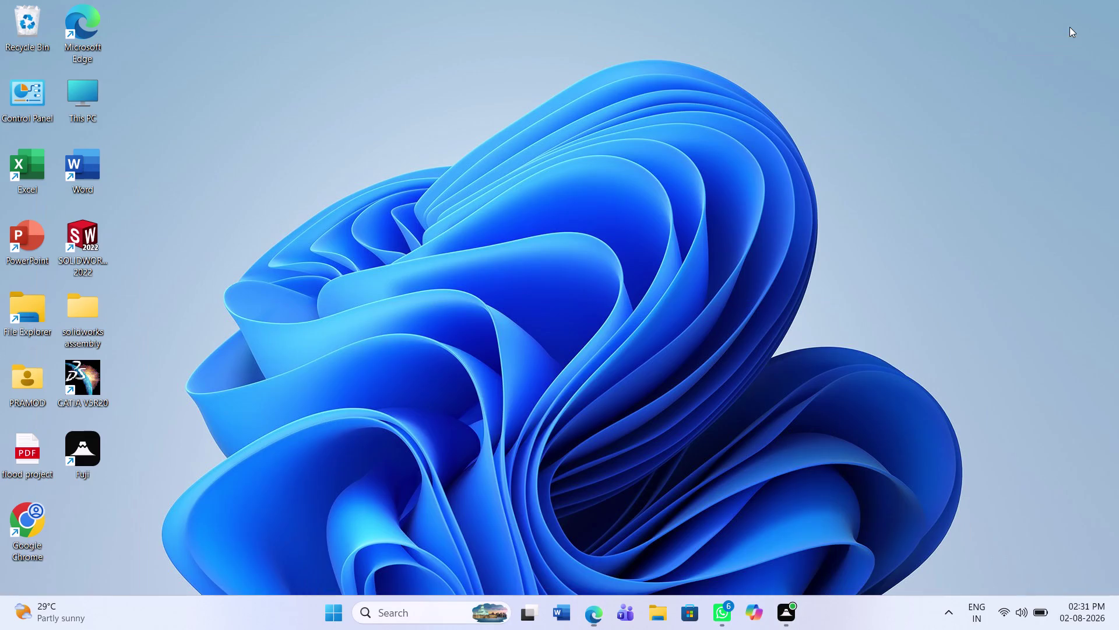
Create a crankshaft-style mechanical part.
Launch SOLIDWORKS 2022, dismiss the Welcome window and start a new document.
right_click(79, 233)
click(127, 248)
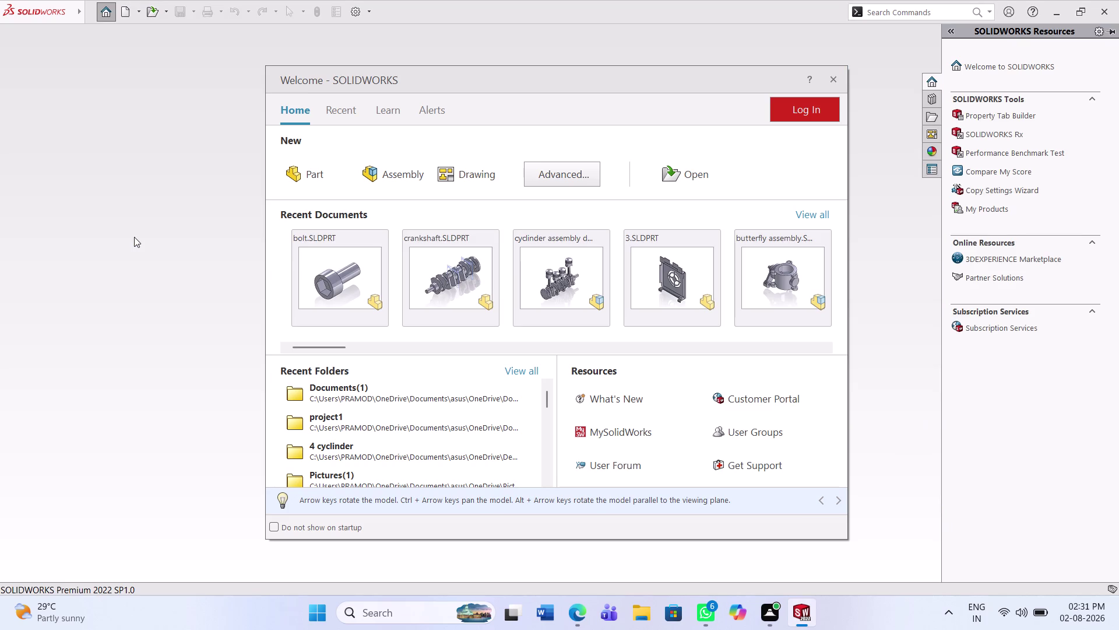
click(837, 75)
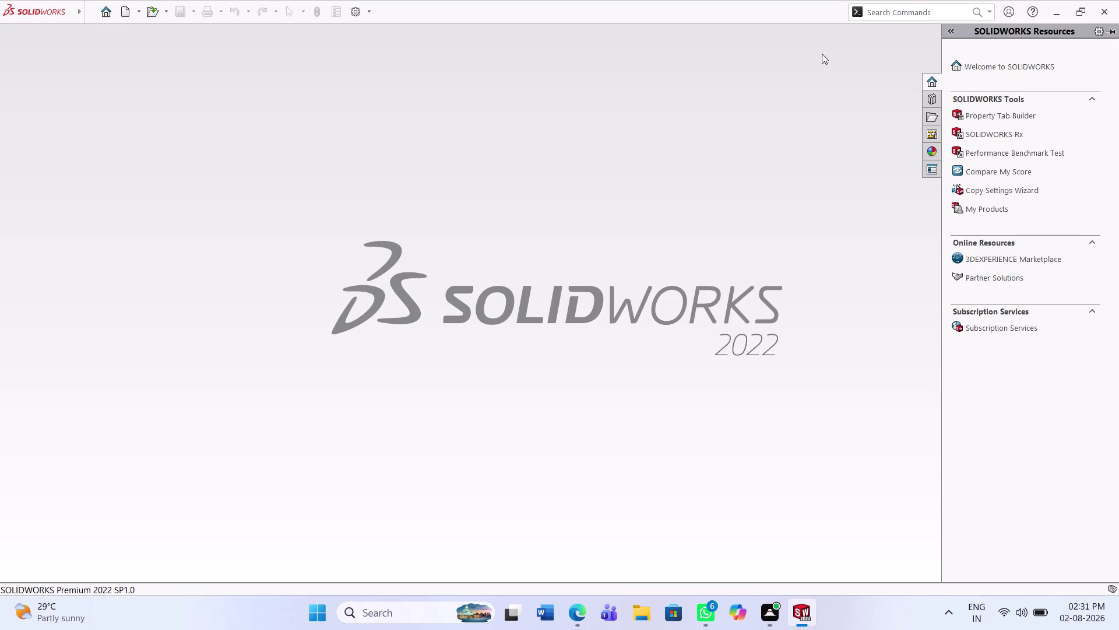
click(120, 7)
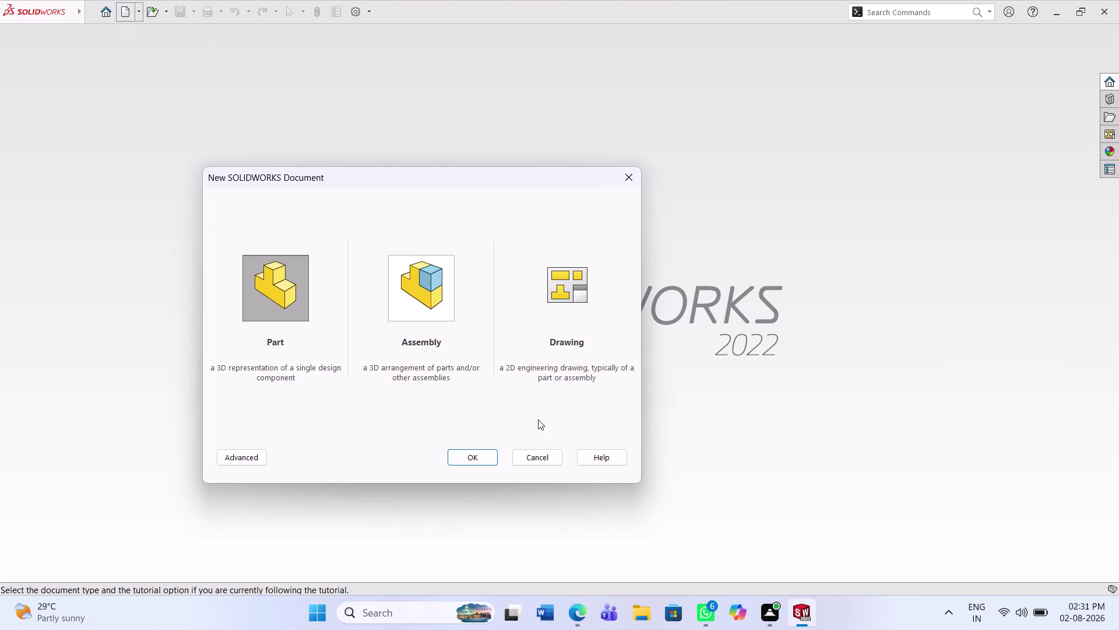
Create a new Part document and select the Front Plane.
click(492, 451)
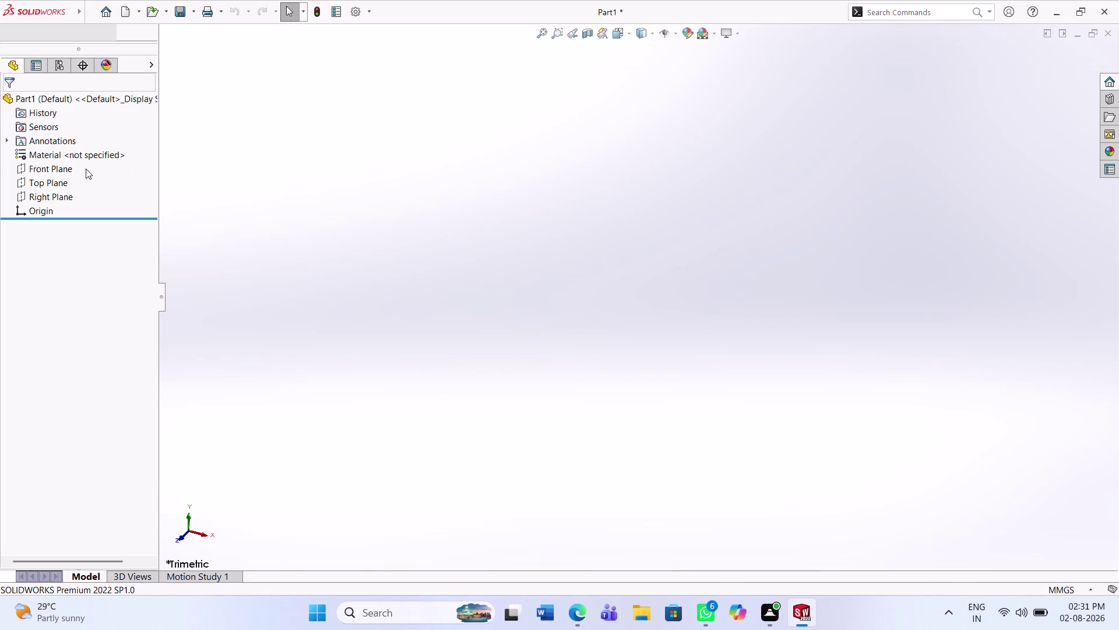
click(62, 170)
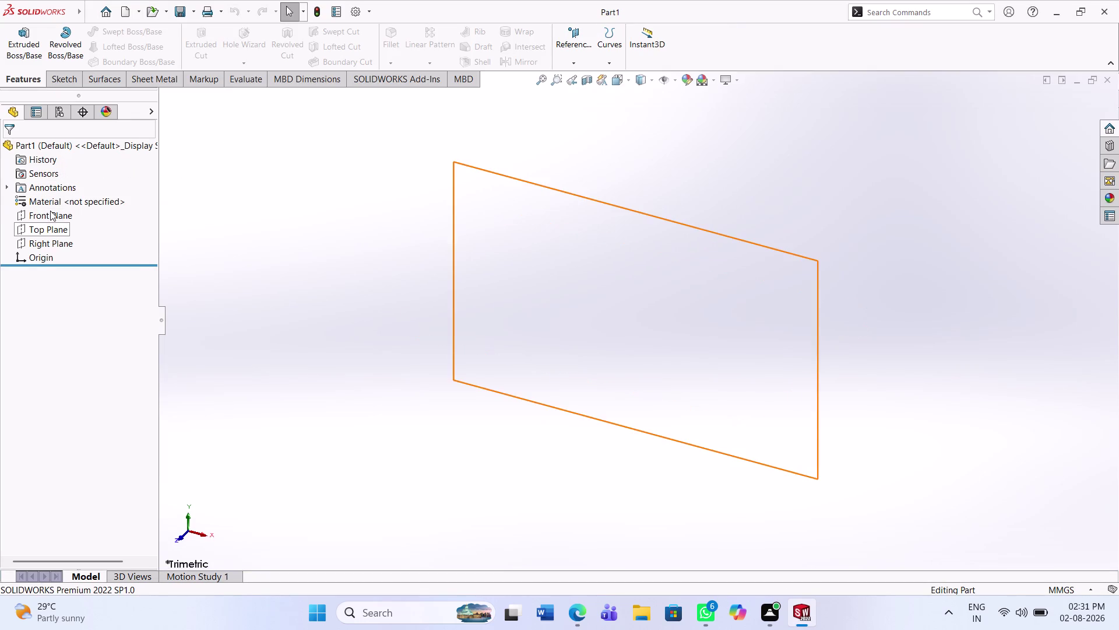
Start a Front Plane sketch and draw a circle centred on the origin.
click(50, 211)
click(63, 190)
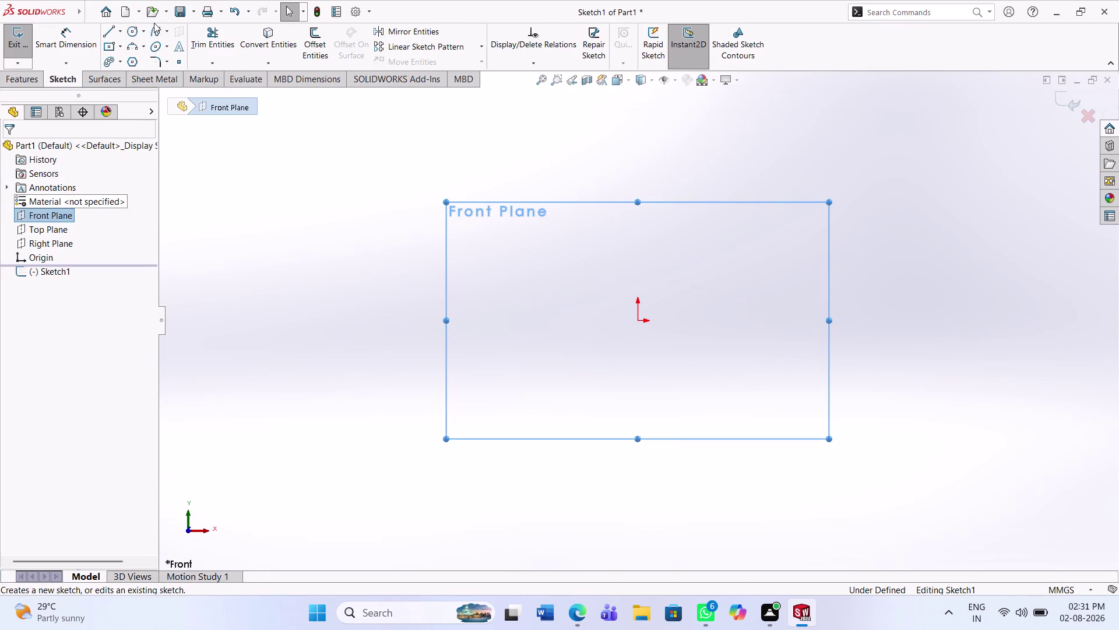
click(125, 32)
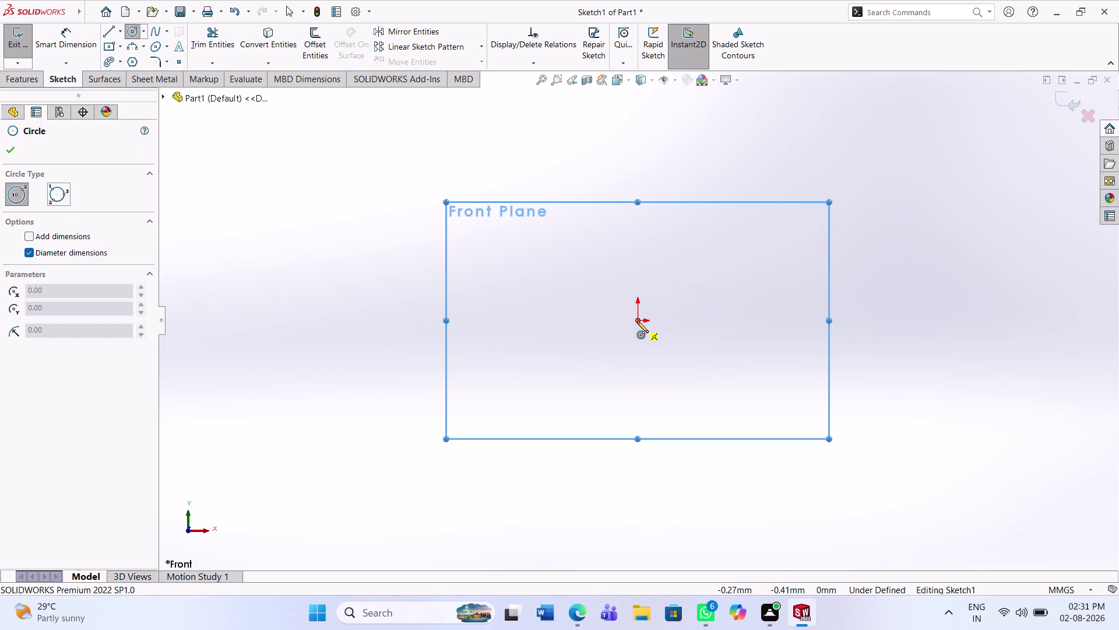
click(638, 321)
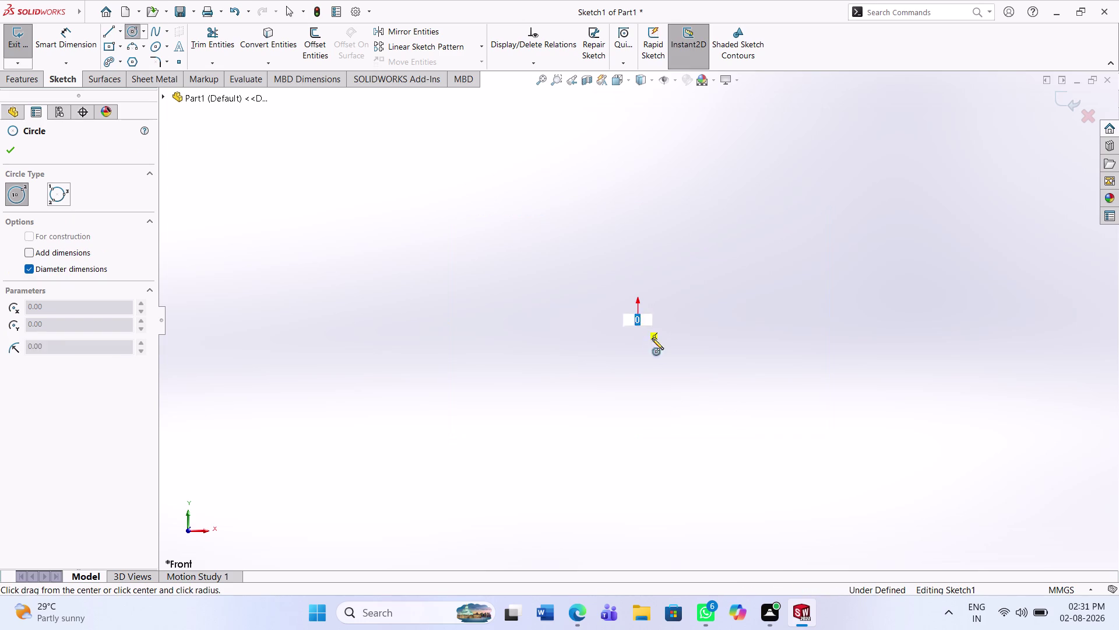
click(690, 390)
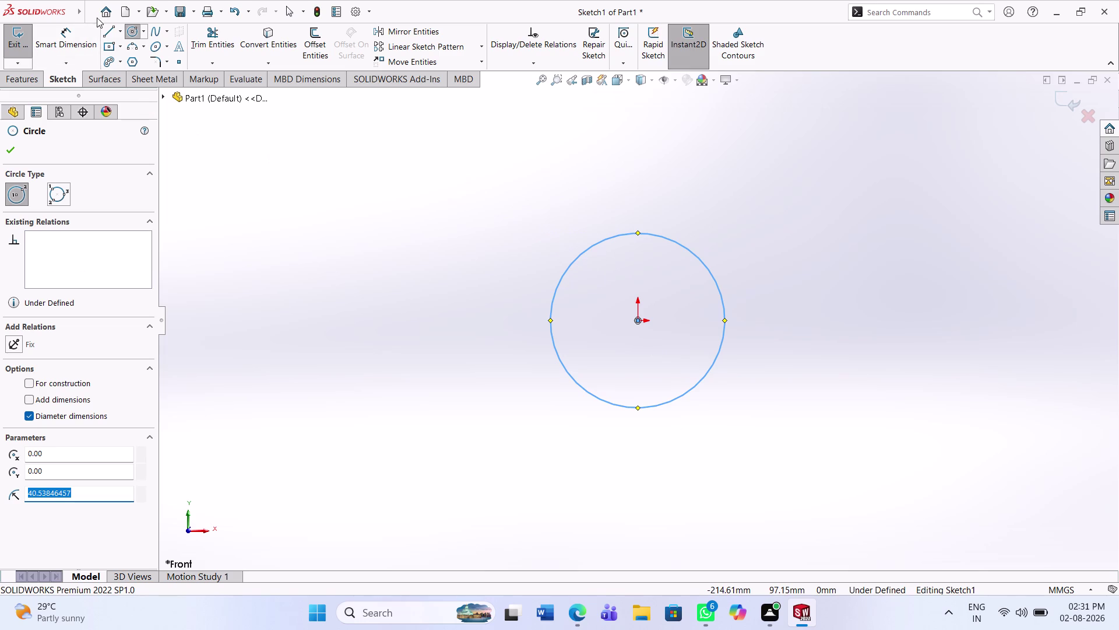
click(79, 37)
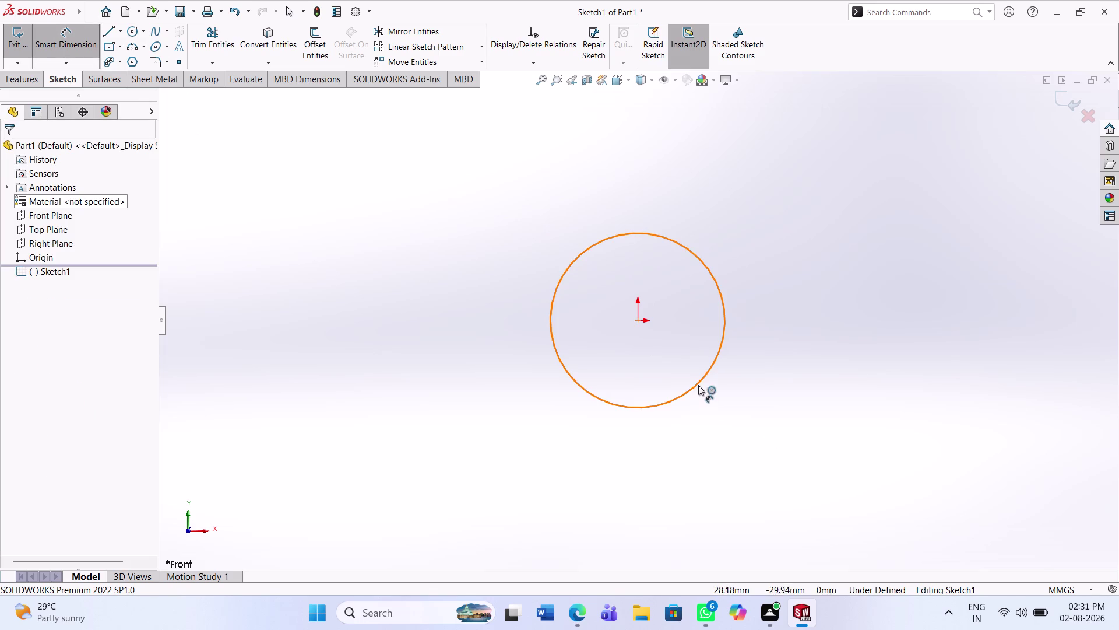
Dimension the circle's diameter to 60 mm.
click(699, 385)
click(762, 433)
text(60)
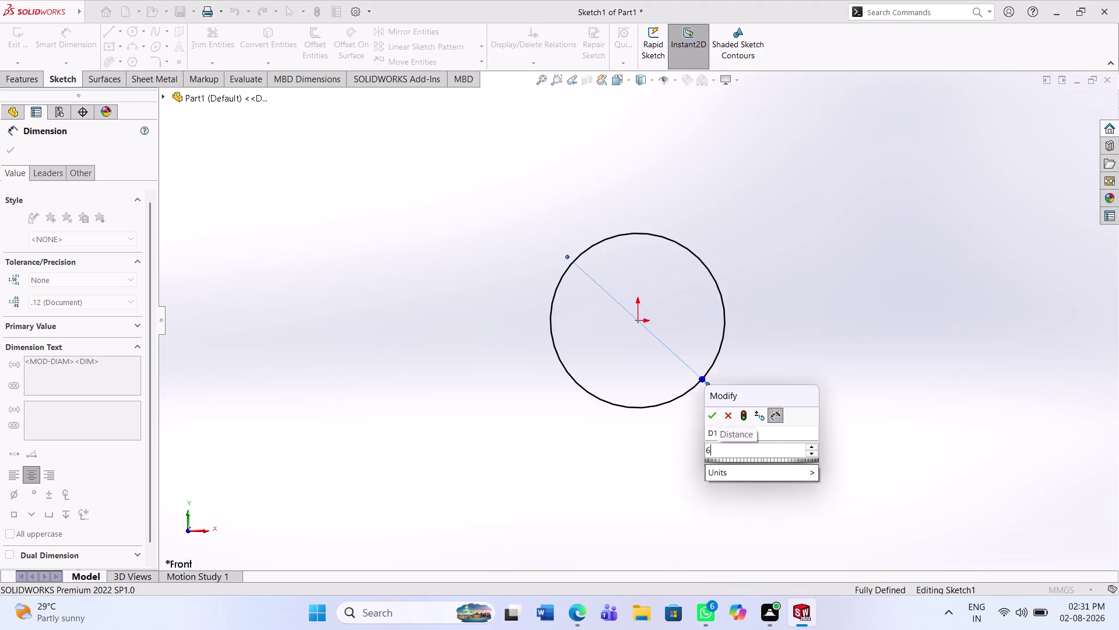
key(Return)
click(516, 399)
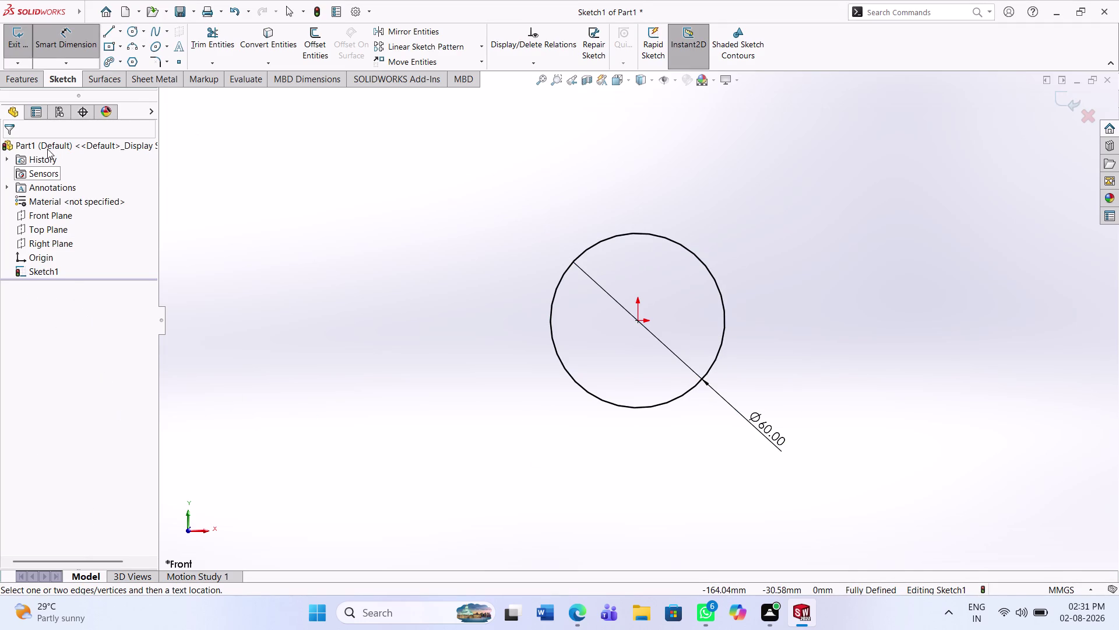
click(25, 87)
Extrude the circle 16 mm into Boss-Extrude1 and orbit to inspect the disc.
click(16, 30)
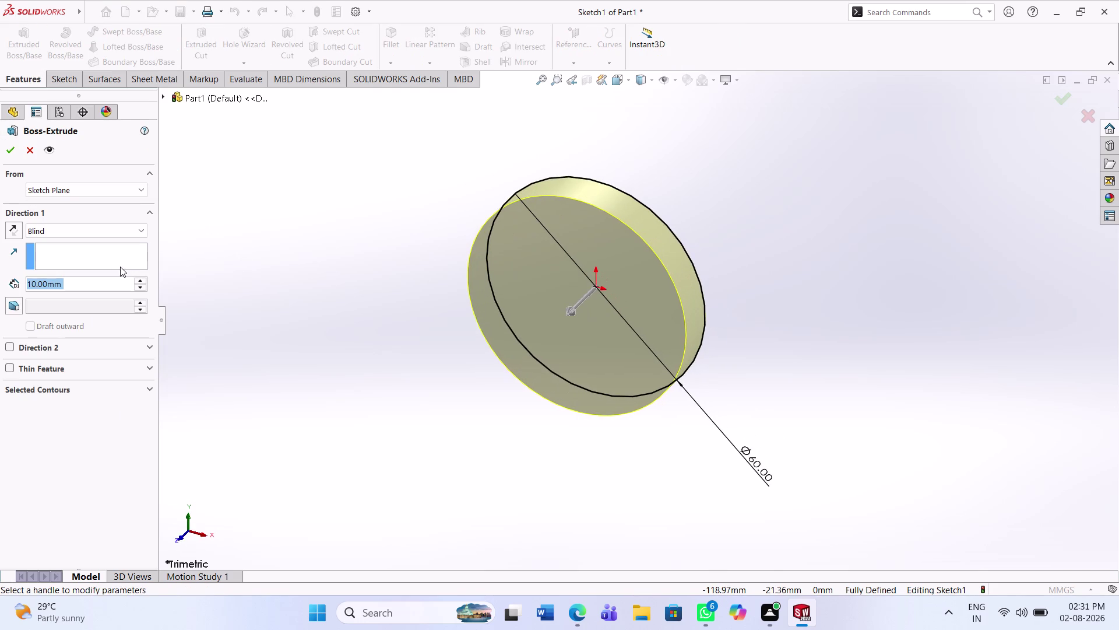
text(16)
key(Return)
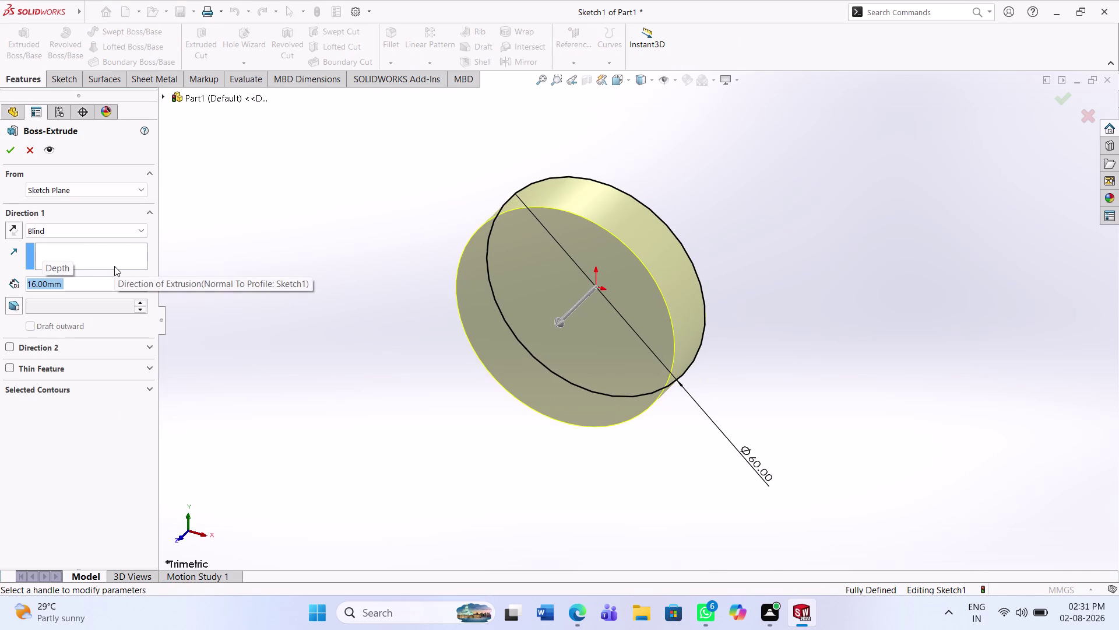
click(16, 153)
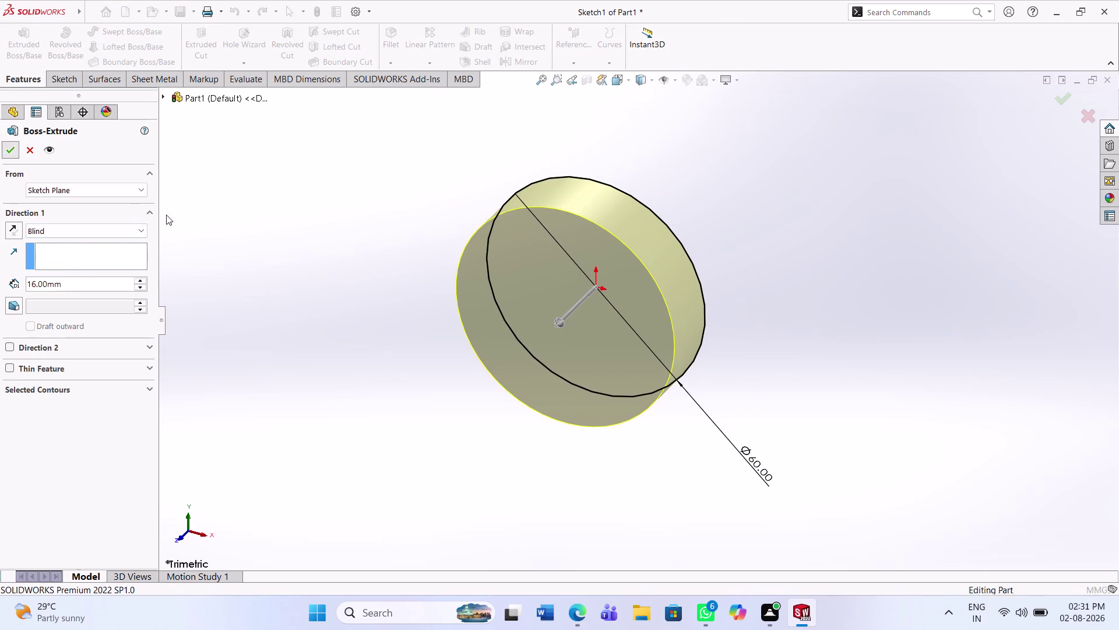
middle_drag(483, 368, 515, 279)
scroll(up, 3)
middle_drag(558, 399, 559, 395)
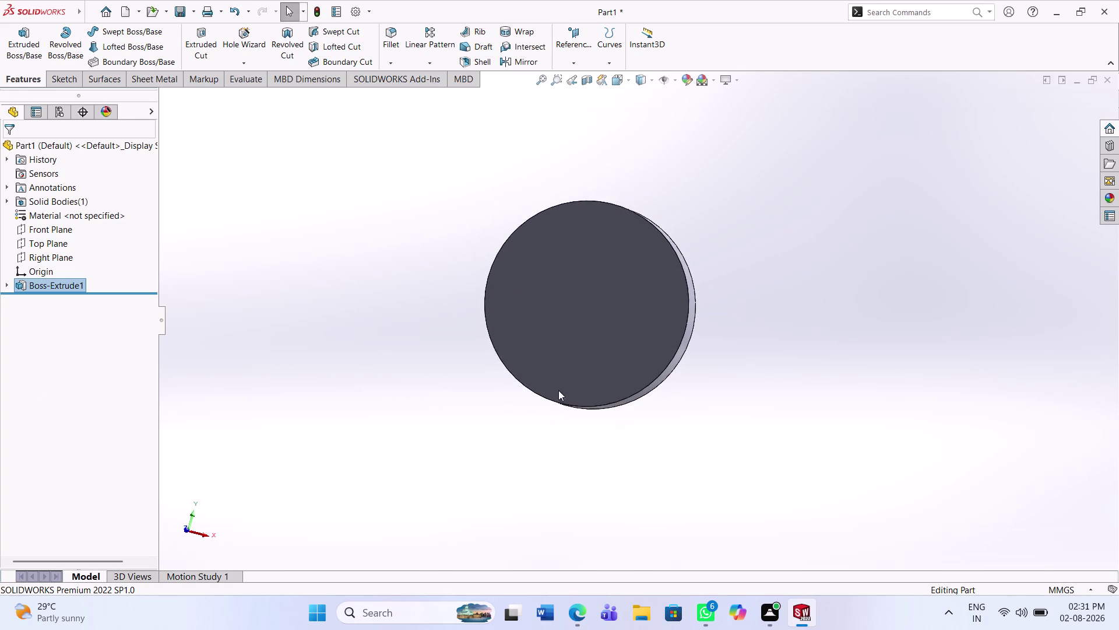
middle_drag(559, 395, 545, 283)
middle_drag(560, 361, 560, 342)
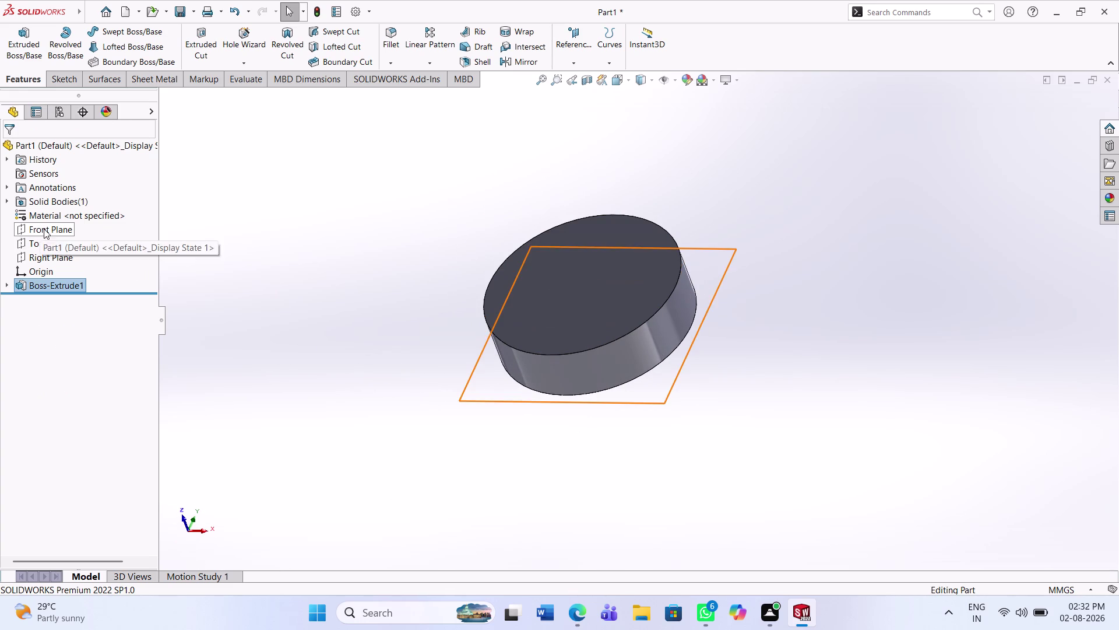
click(24, 240)
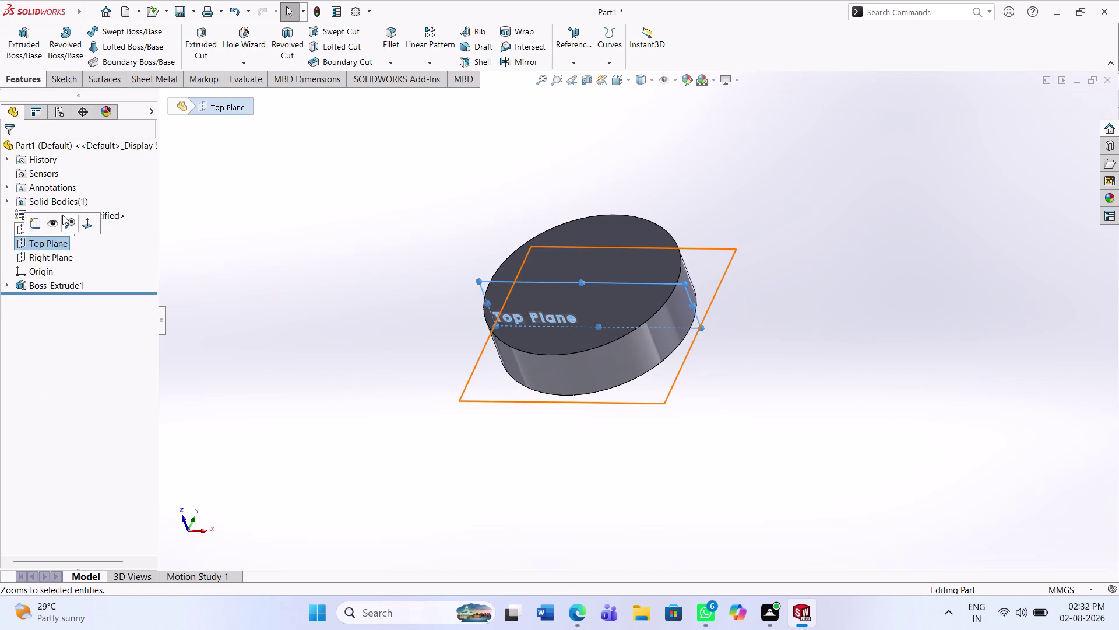
Start a Top Plane sketch and draw a vertical centerline from the origin.
click(35, 220)
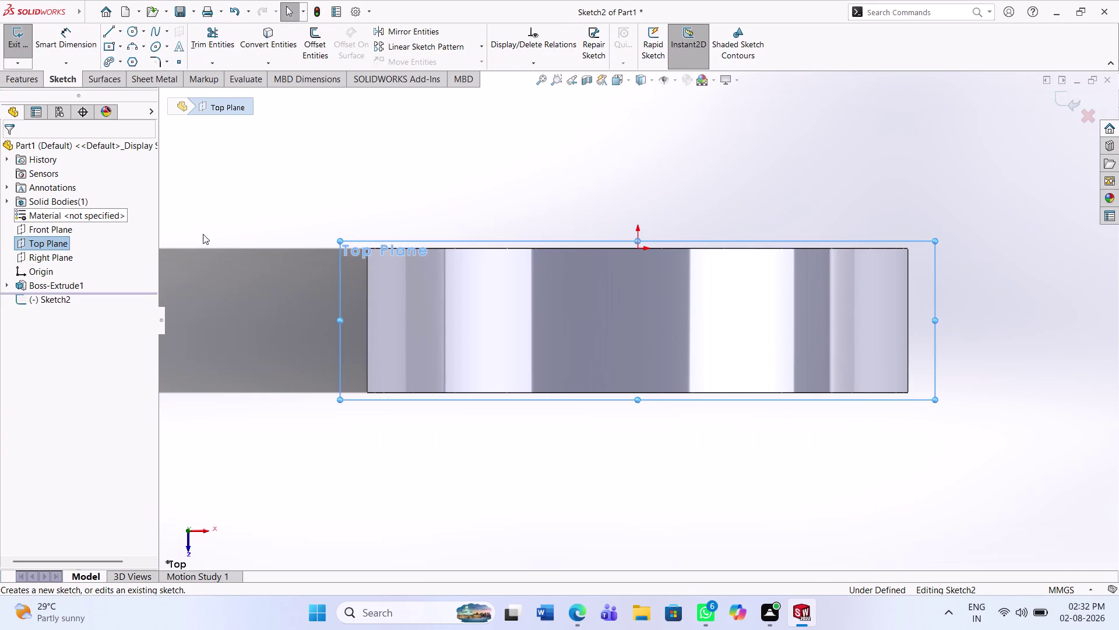
click(123, 32)
click(133, 62)
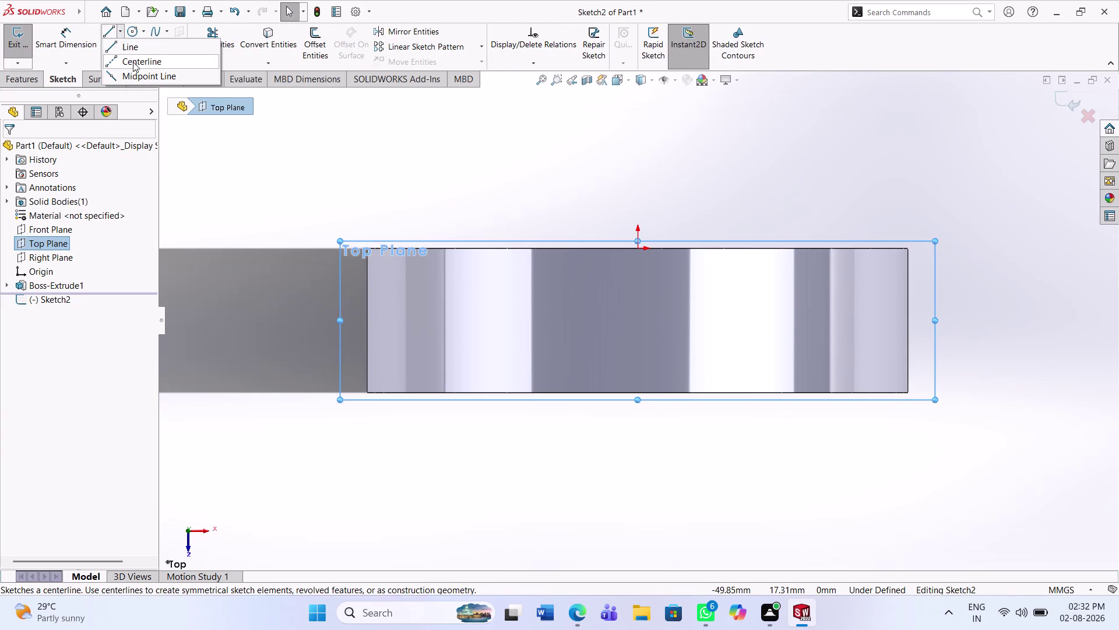
scroll(up, 3)
scroll(up, 3)
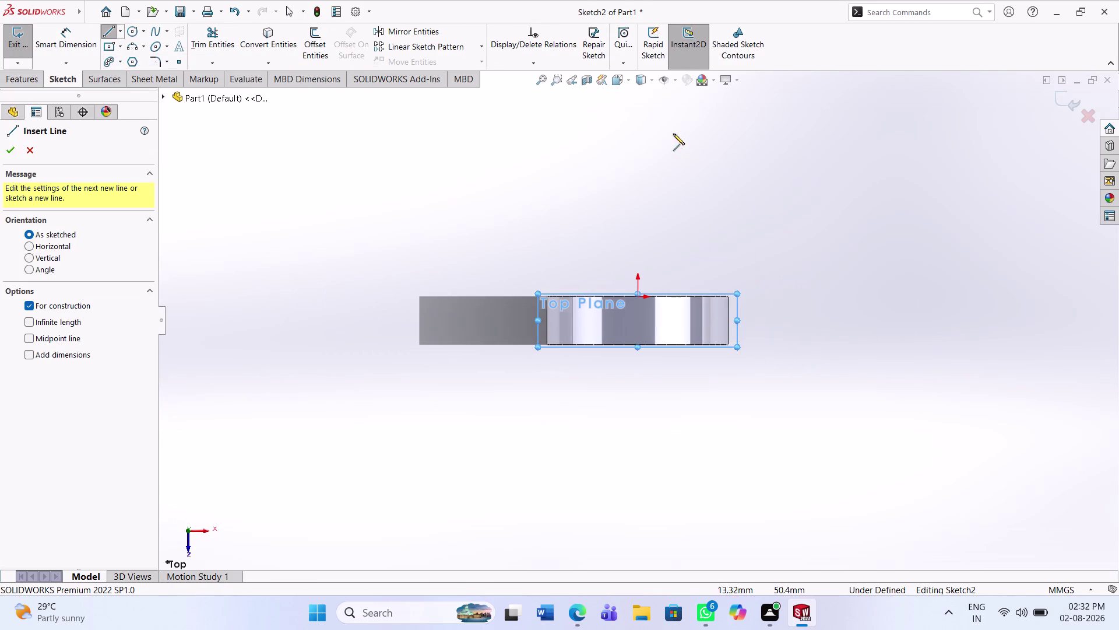
click(640, 104)
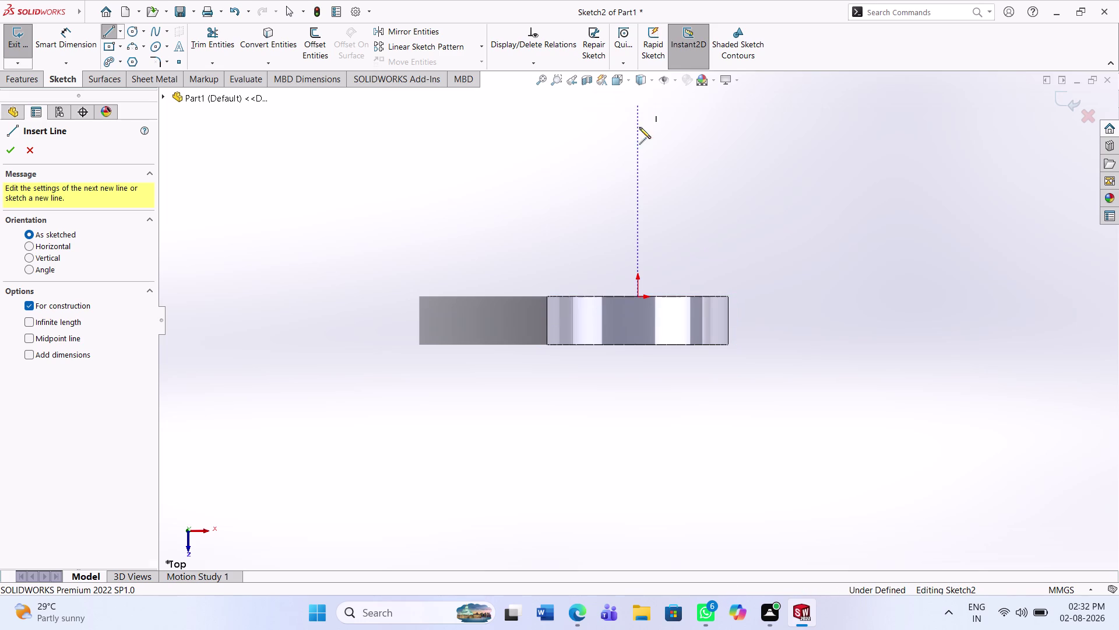
click(639, 297)
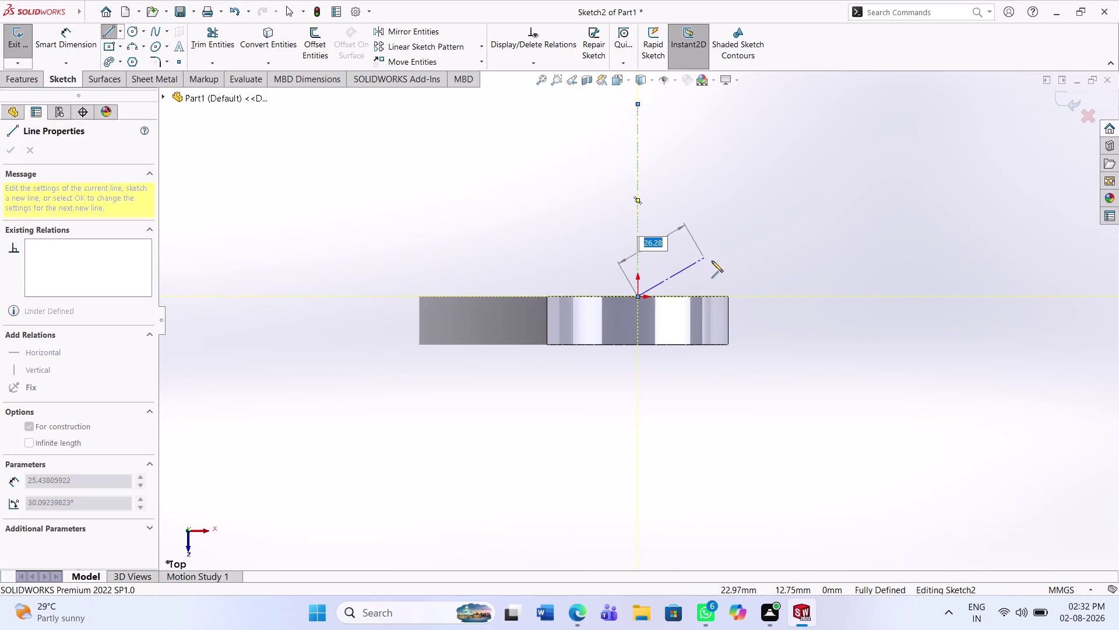
key(Escape)
key(Escape)
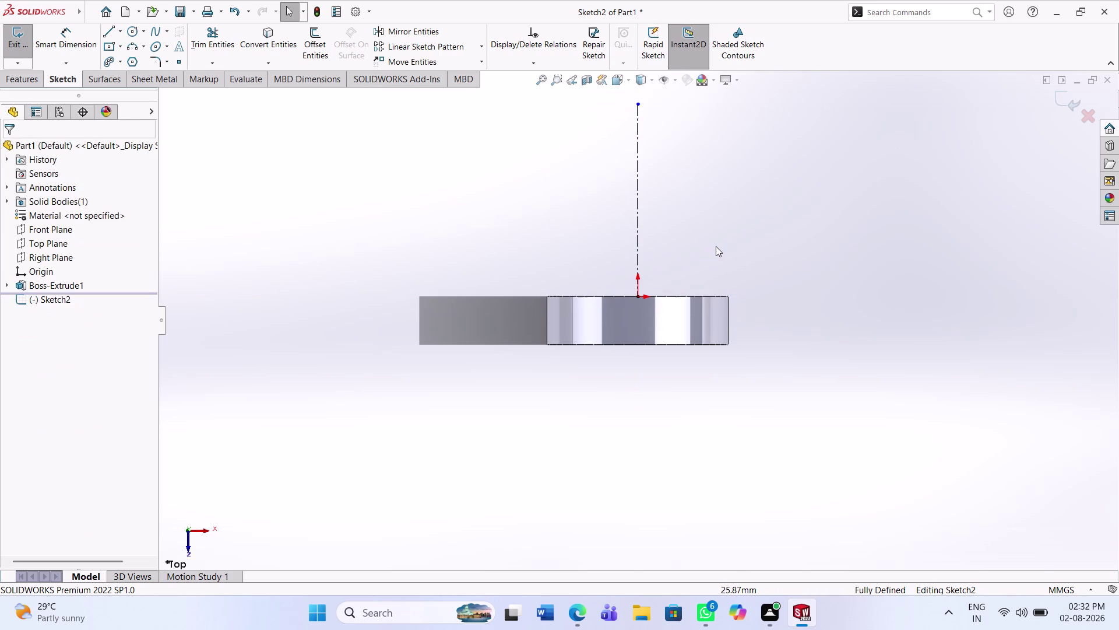
scroll(down, 3)
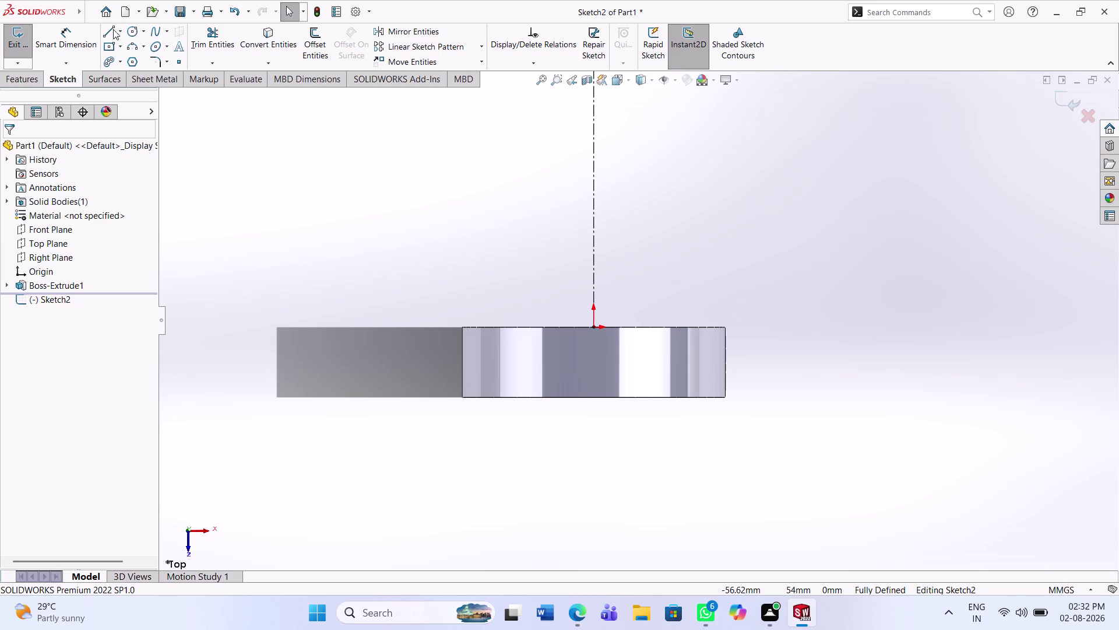
Draw a three-sided rectangular profile from the centerline down to the disc.
click(106, 29)
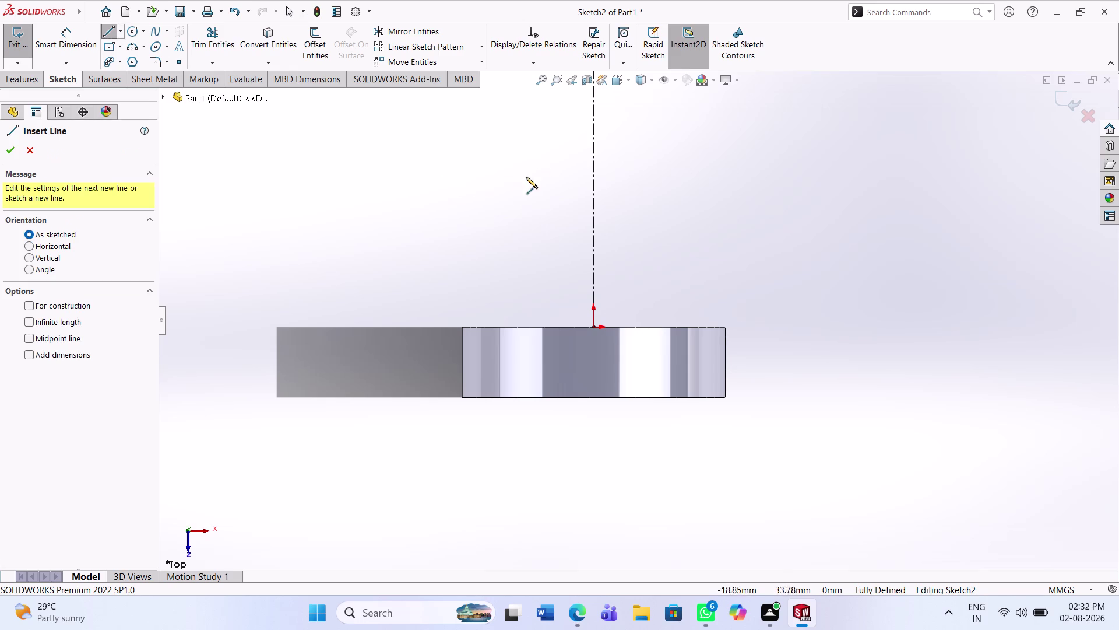
click(594, 231)
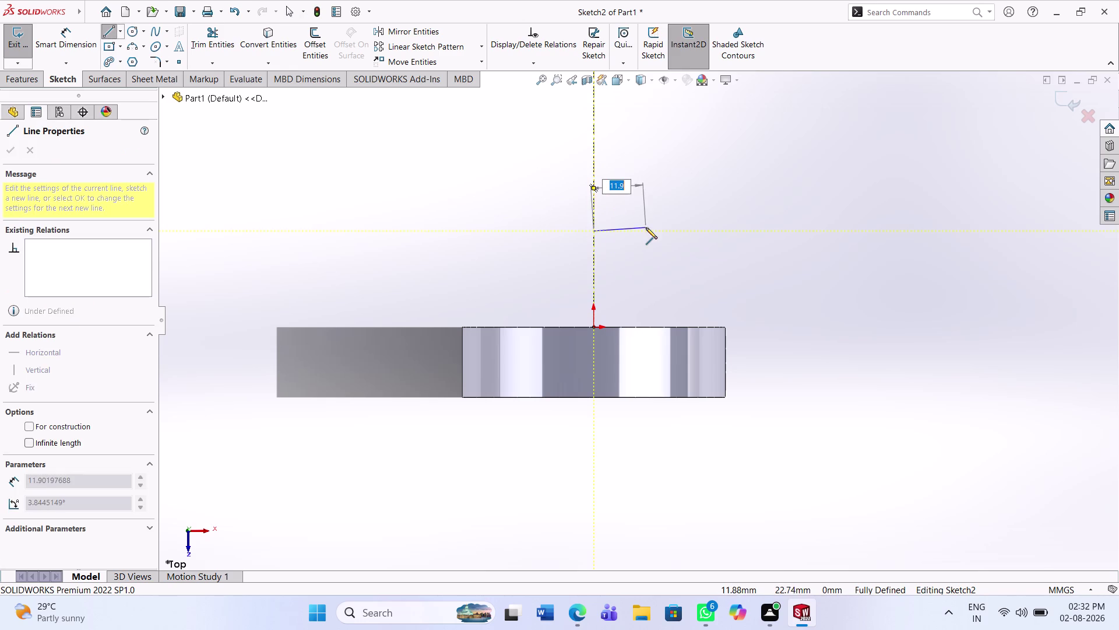
click(644, 234)
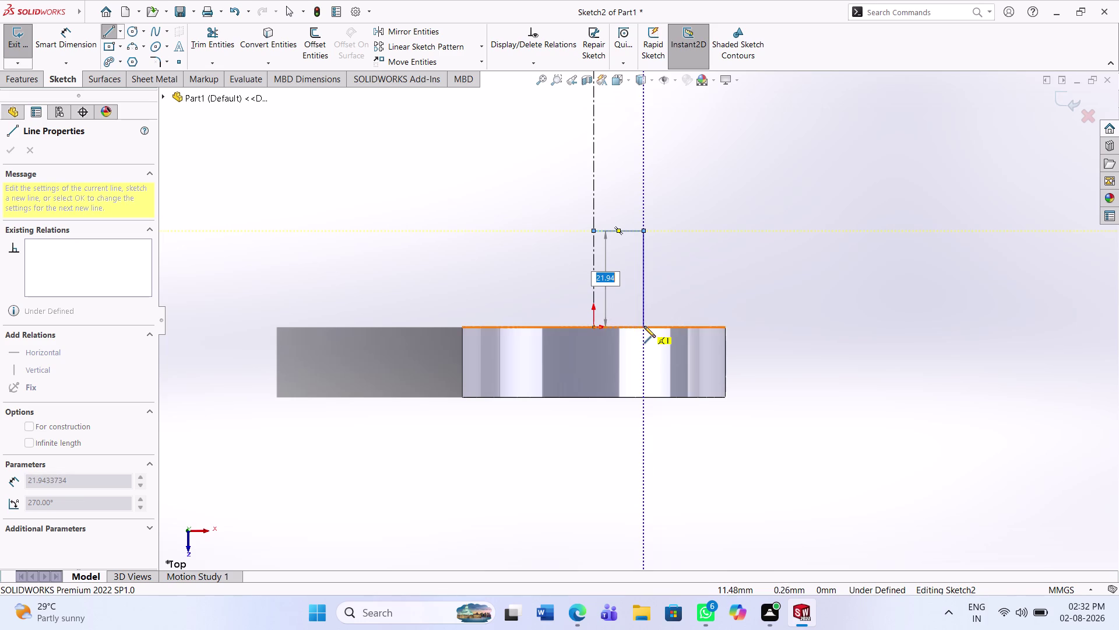
click(645, 325)
click(597, 328)
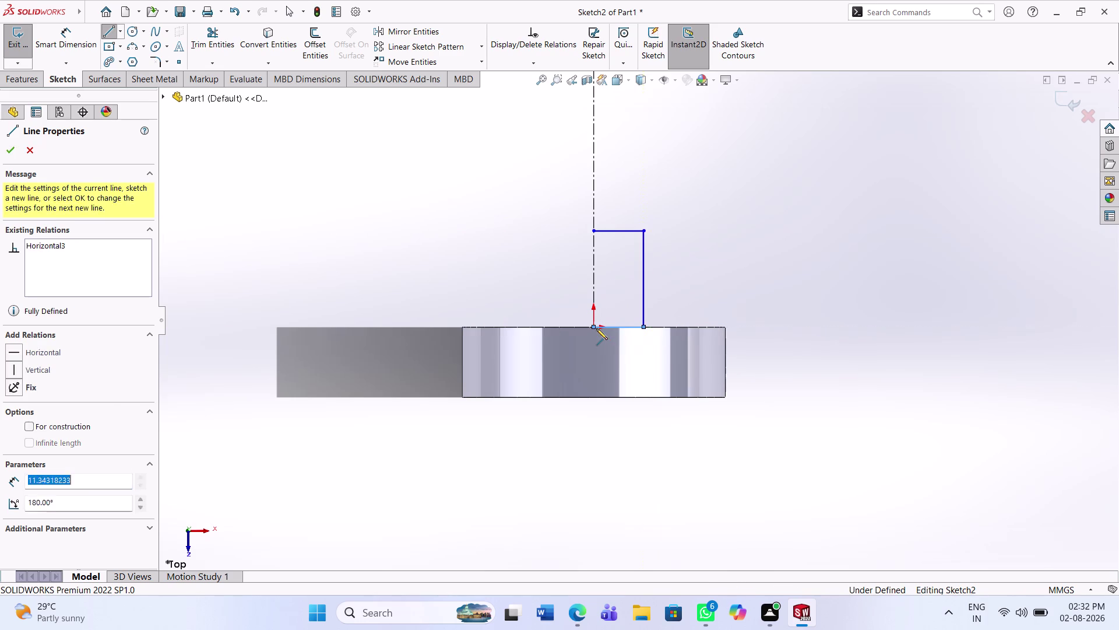
key(Escape)
key(Escape)
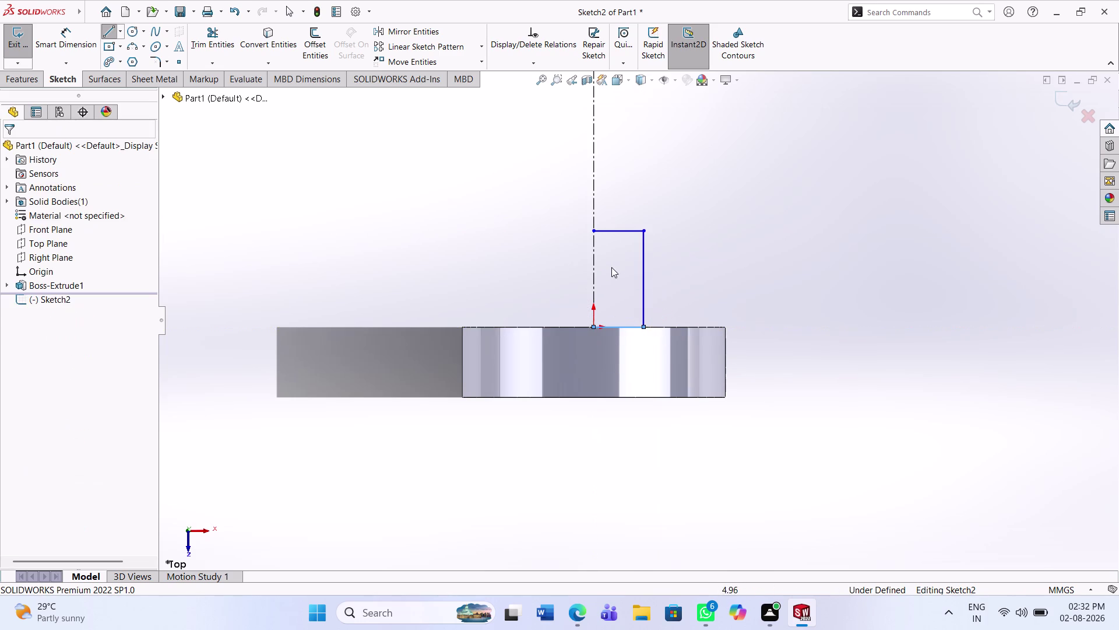
click(60, 40)
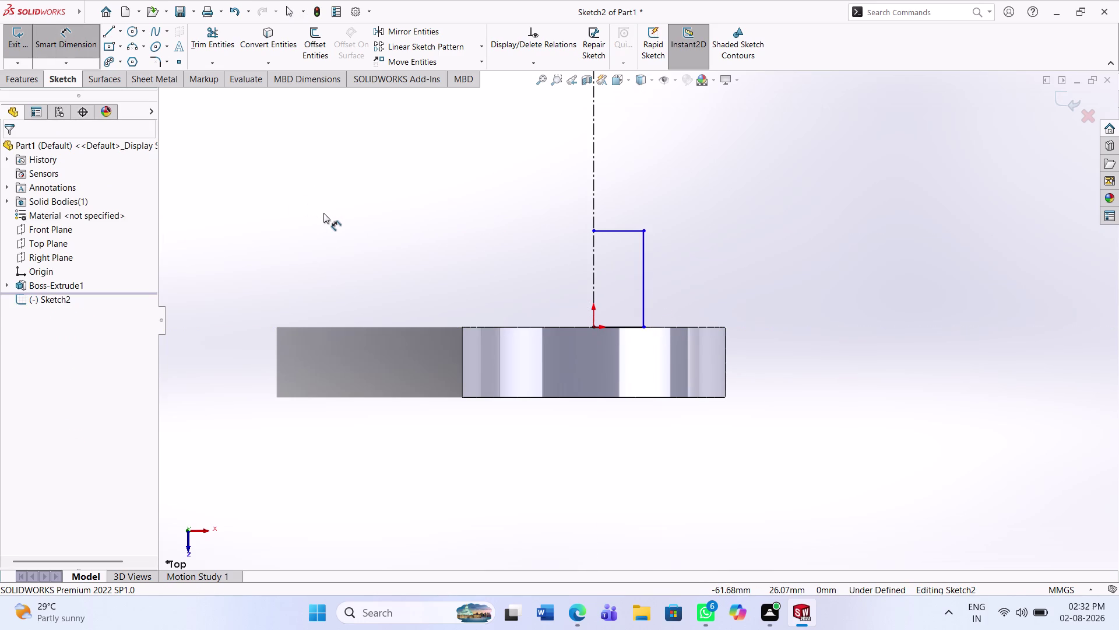
Dimension the profile's vertical edge to 62 mm.
click(647, 259)
click(693, 264)
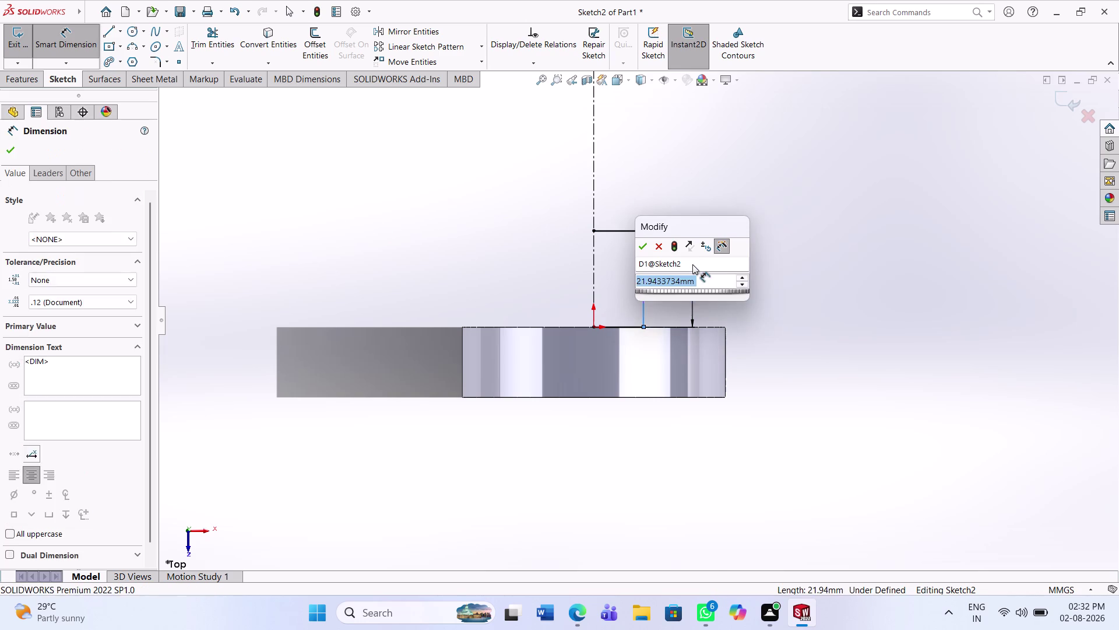
text(62)
key(Return)
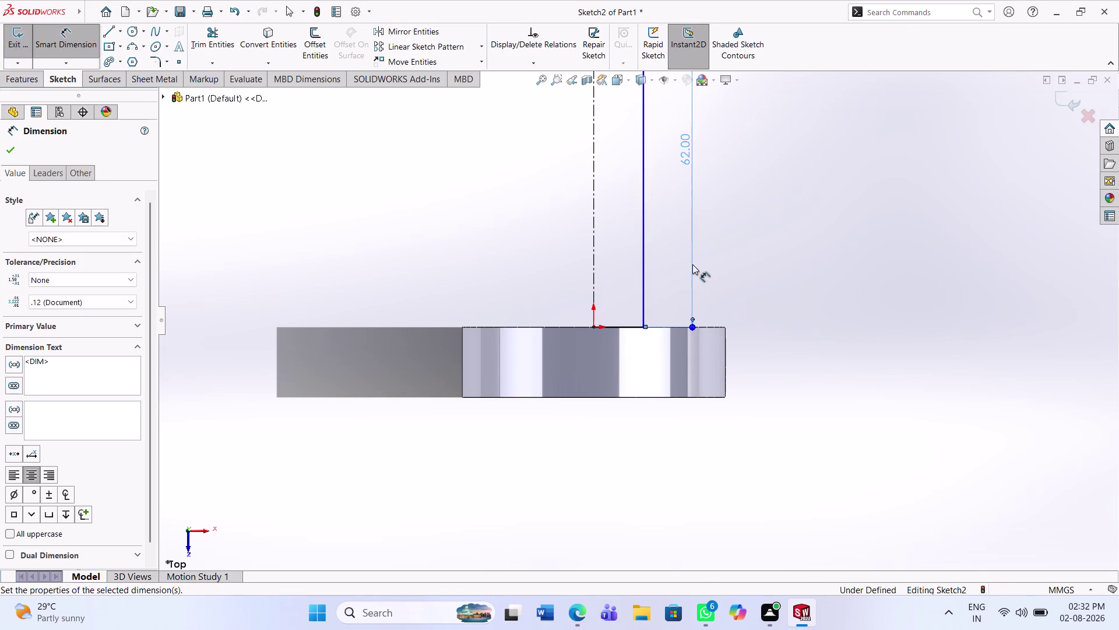
scroll(up, 3)
scroll(up, 3)
scroll(down, 3)
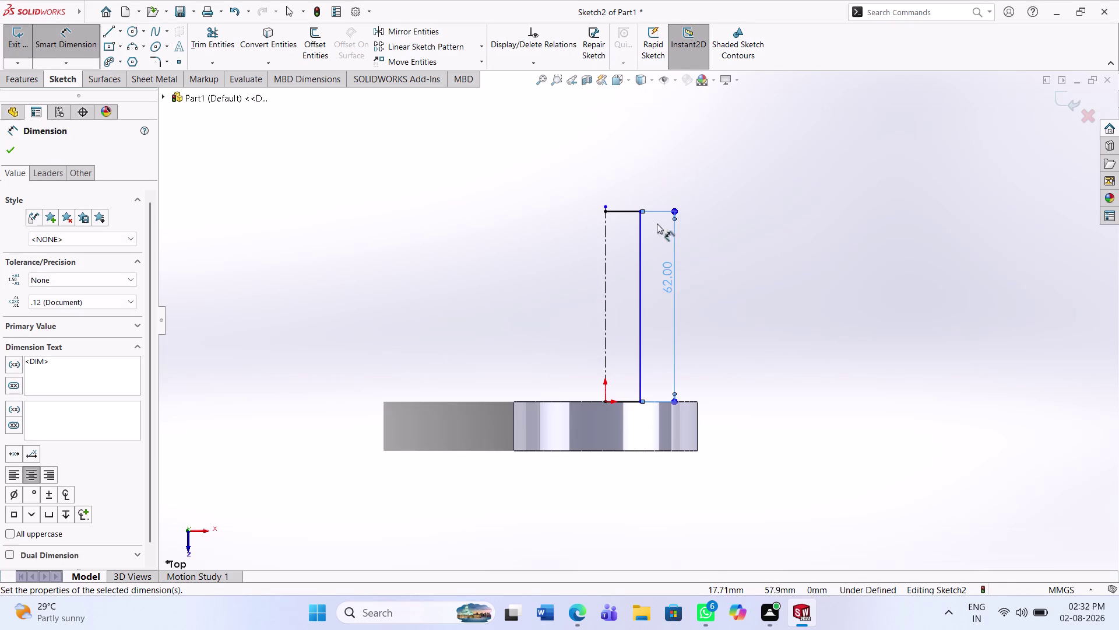
Dimension the profile width from the centerline to 22.5 mm.
click(625, 213)
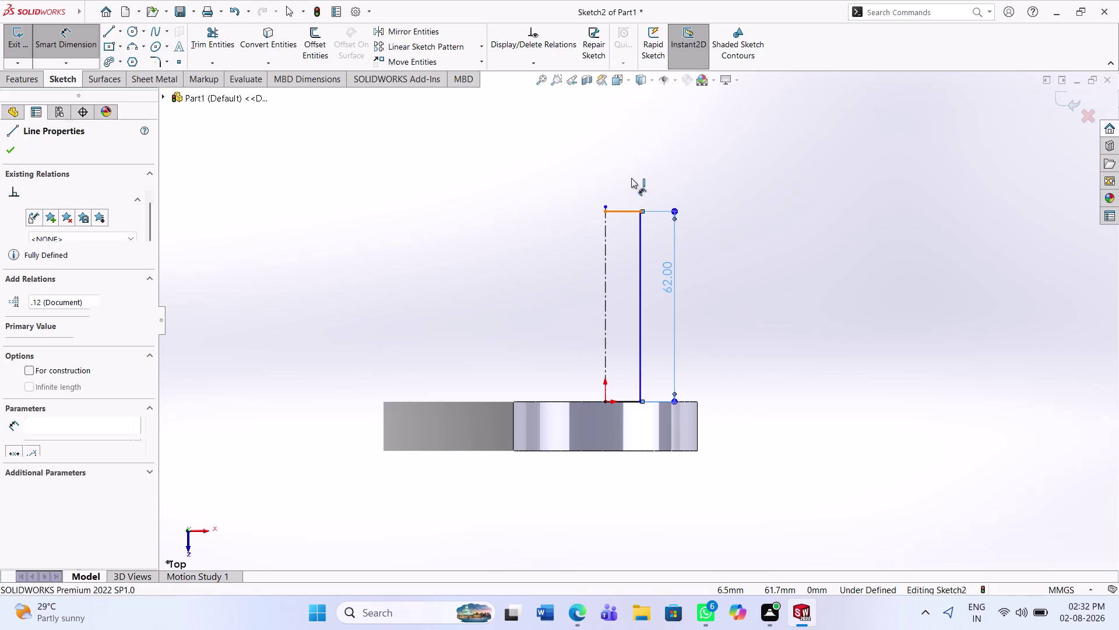
click(636, 159)
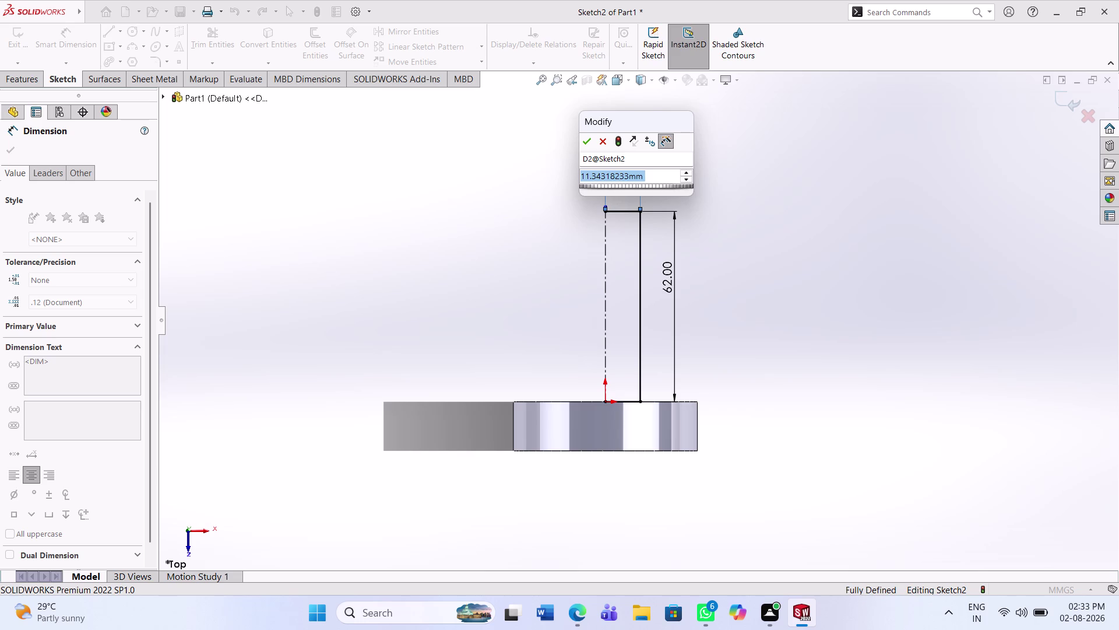
text(22.5)
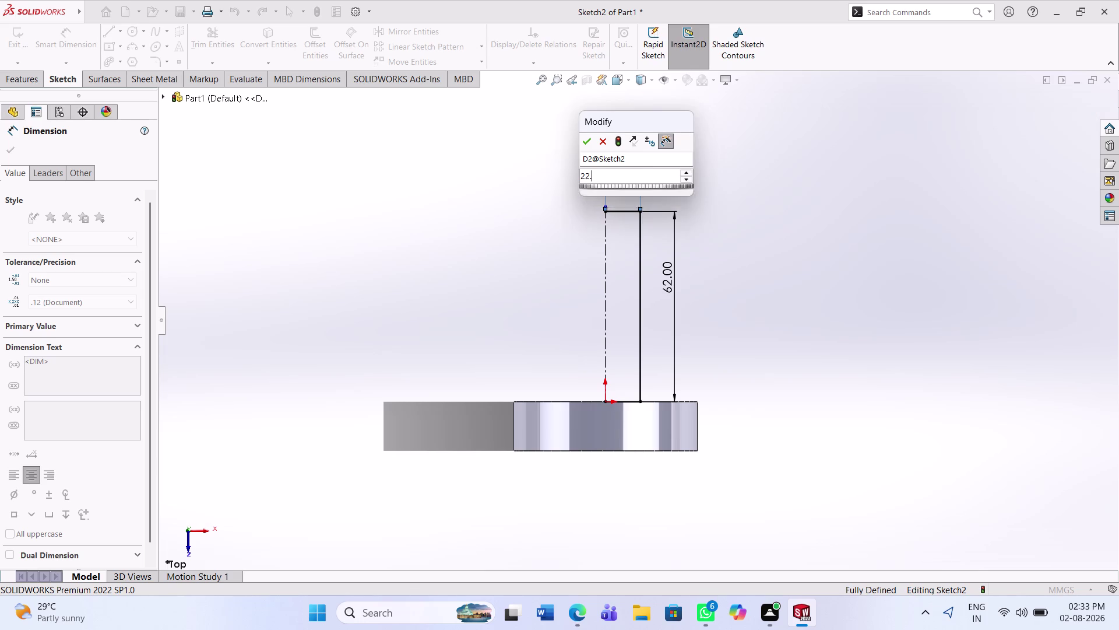
key(Return)
click(769, 290)
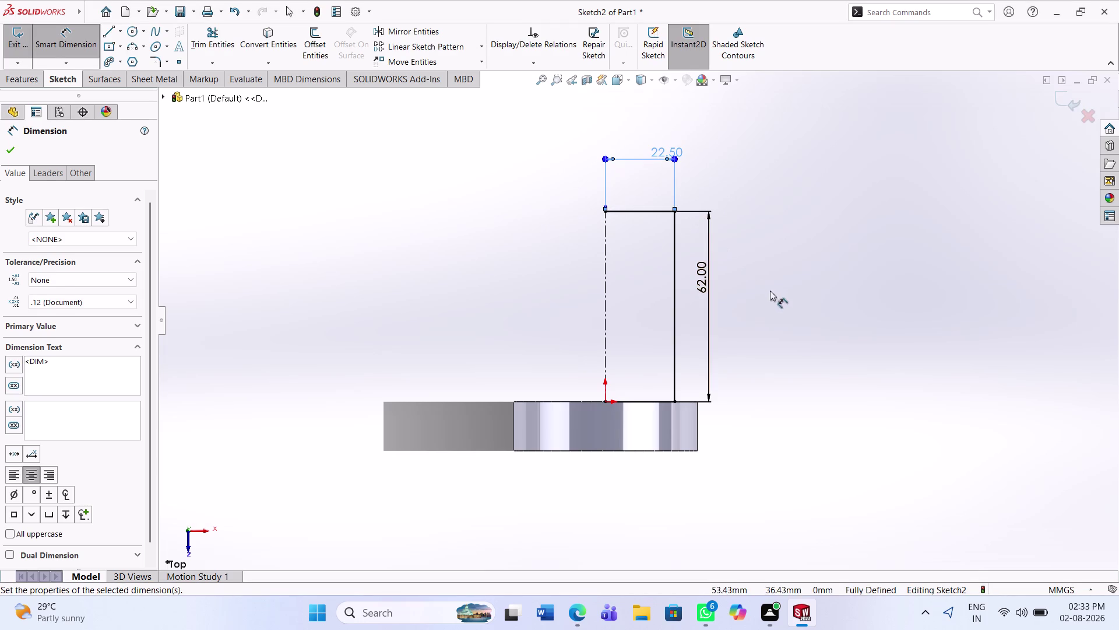
click(33, 86)
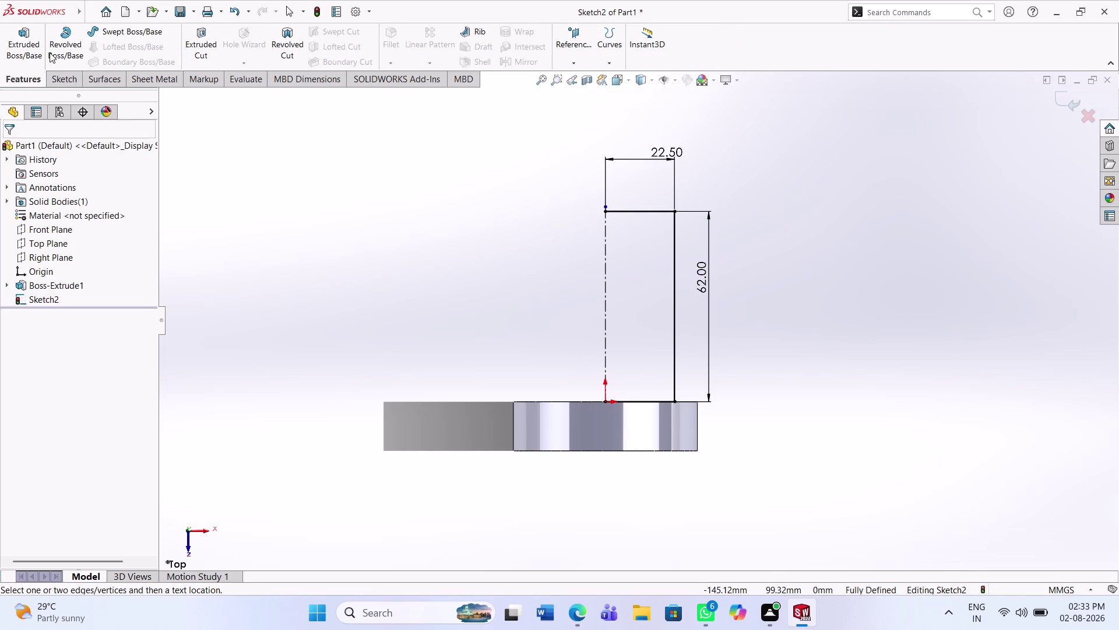
Change the profile's width dimension from 22.5 to 15 mm.
click(52, 51)
click(582, 315)
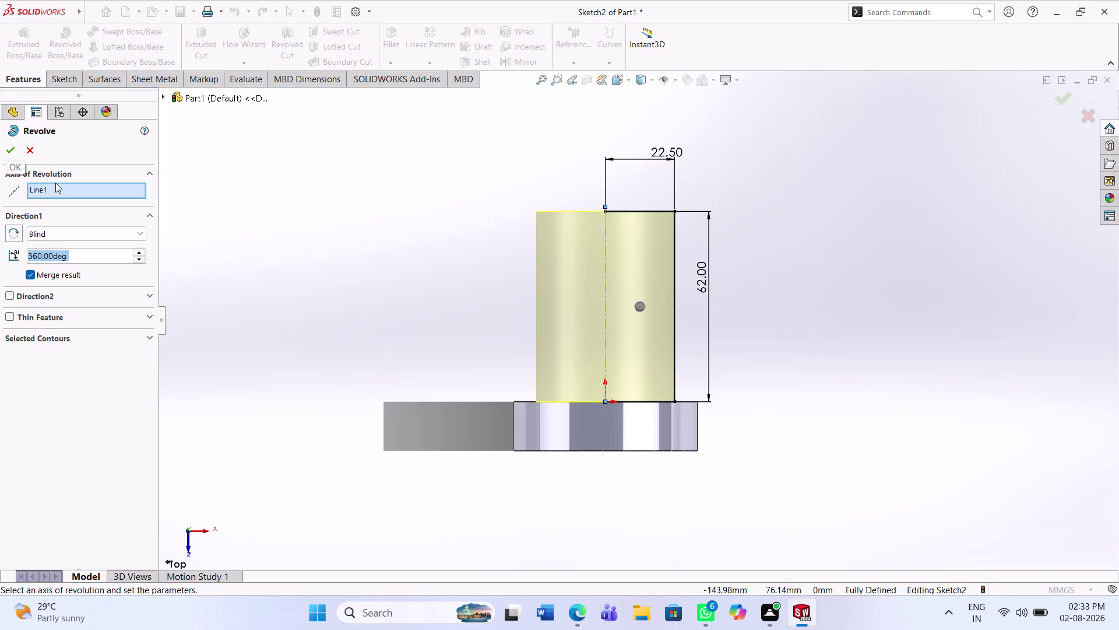
click(646, 150)
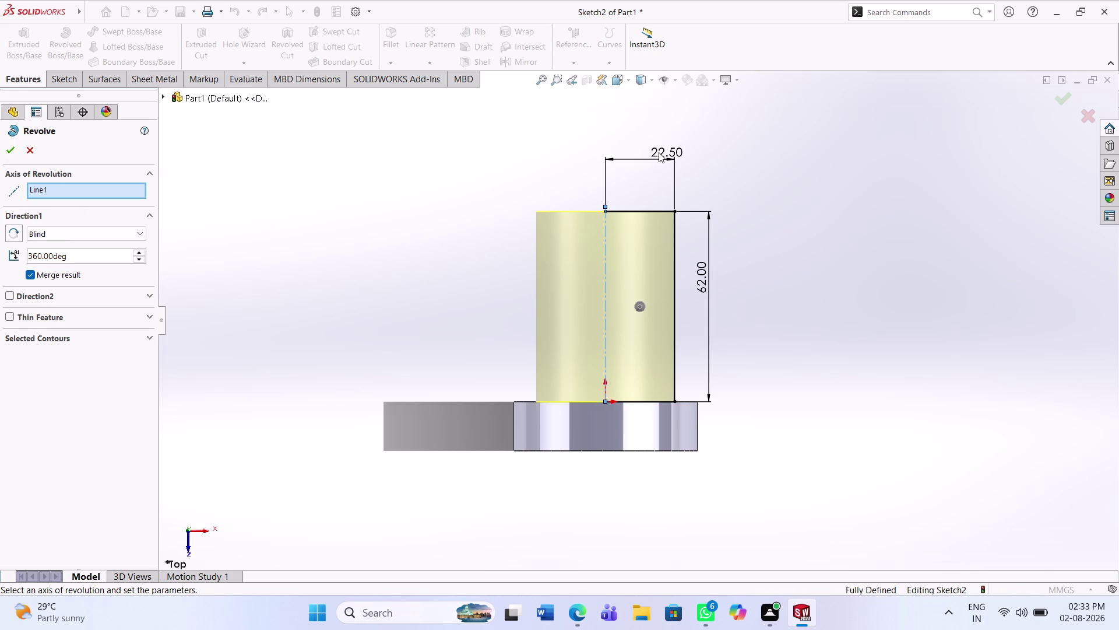
double_click(659, 152)
key(Escape)
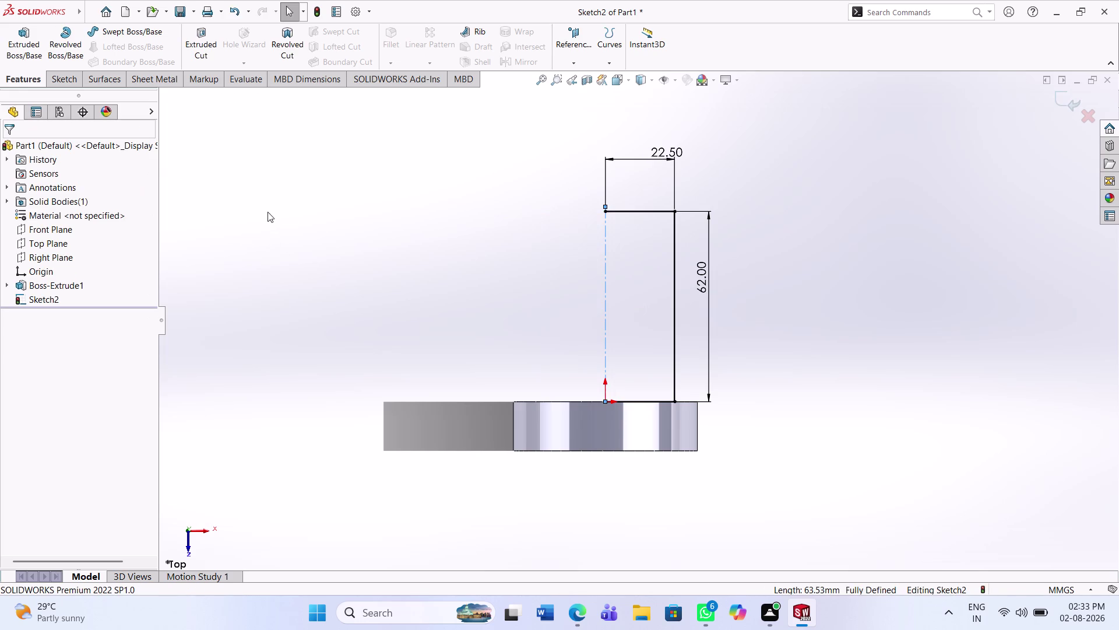
click(662, 148)
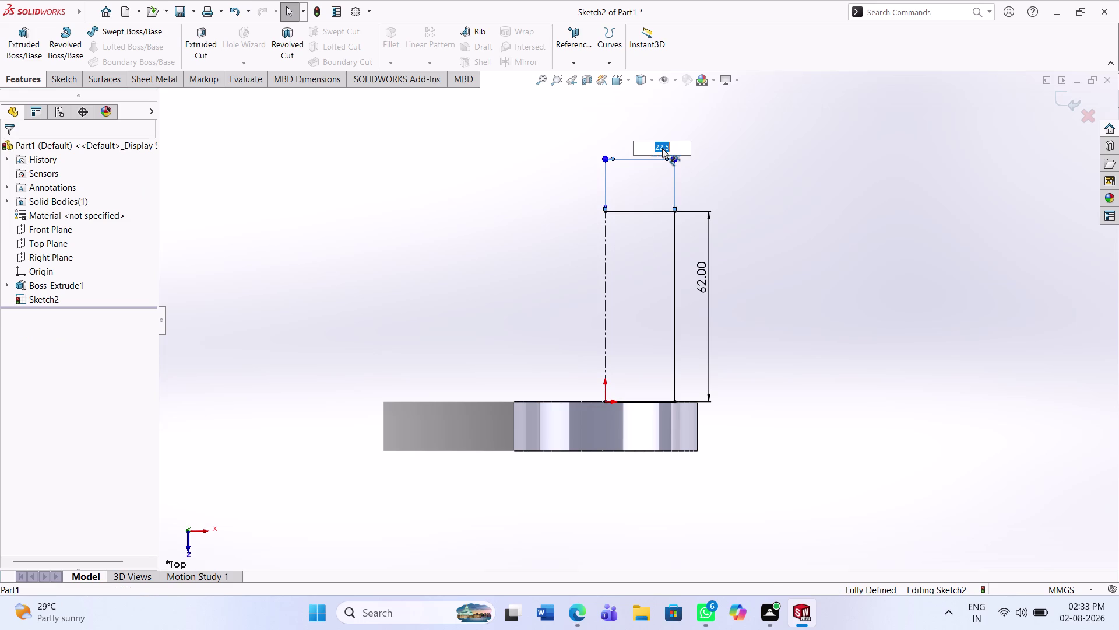
text(15)
key(Return)
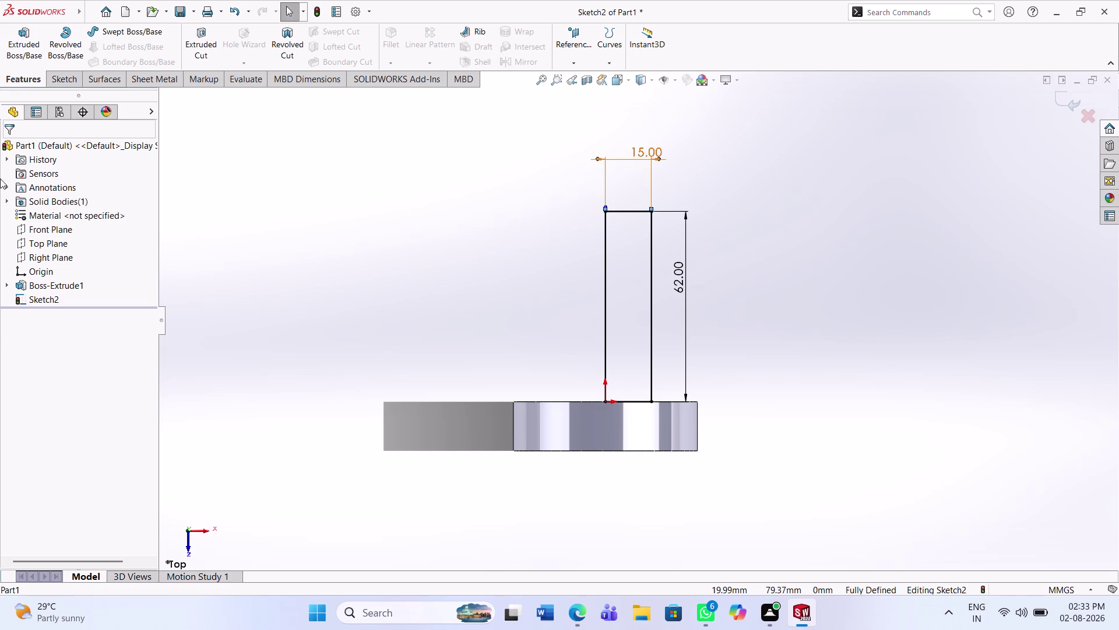
Revolve the profile about the centerline into the 62 mm shaft Revolve1.
click(58, 55)
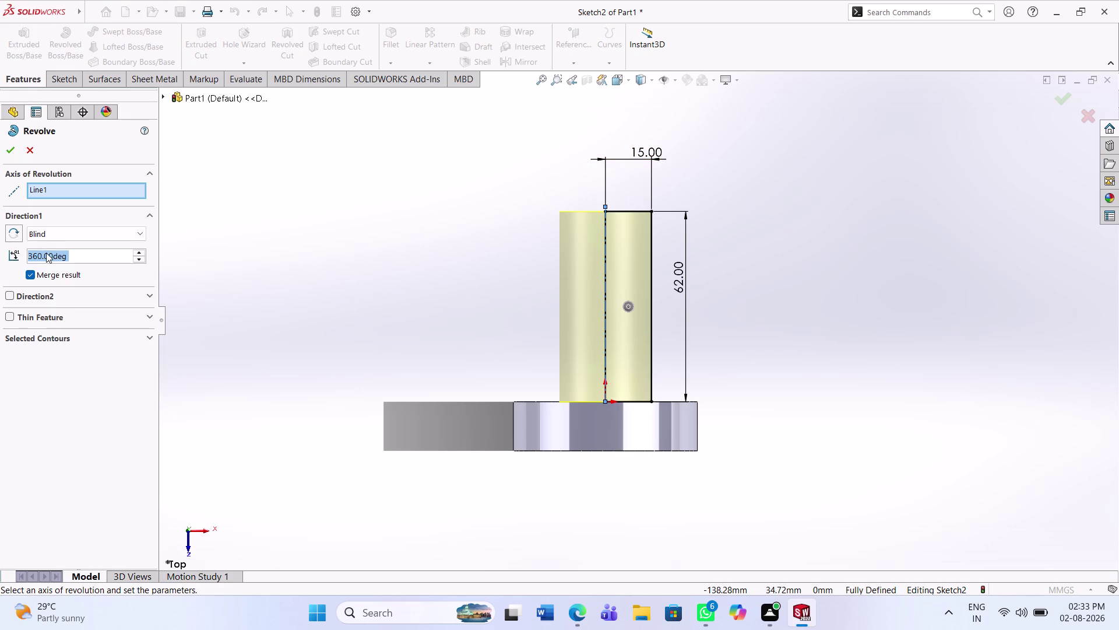
click(9, 149)
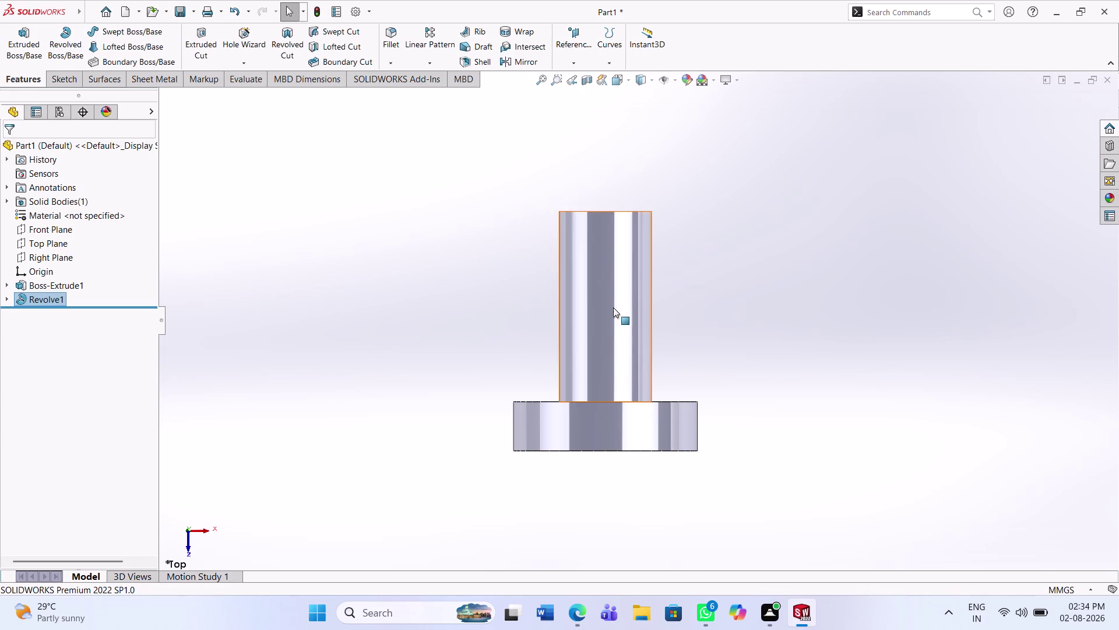
scroll(up, 3)
middle_drag(643, 320, 672, 519)
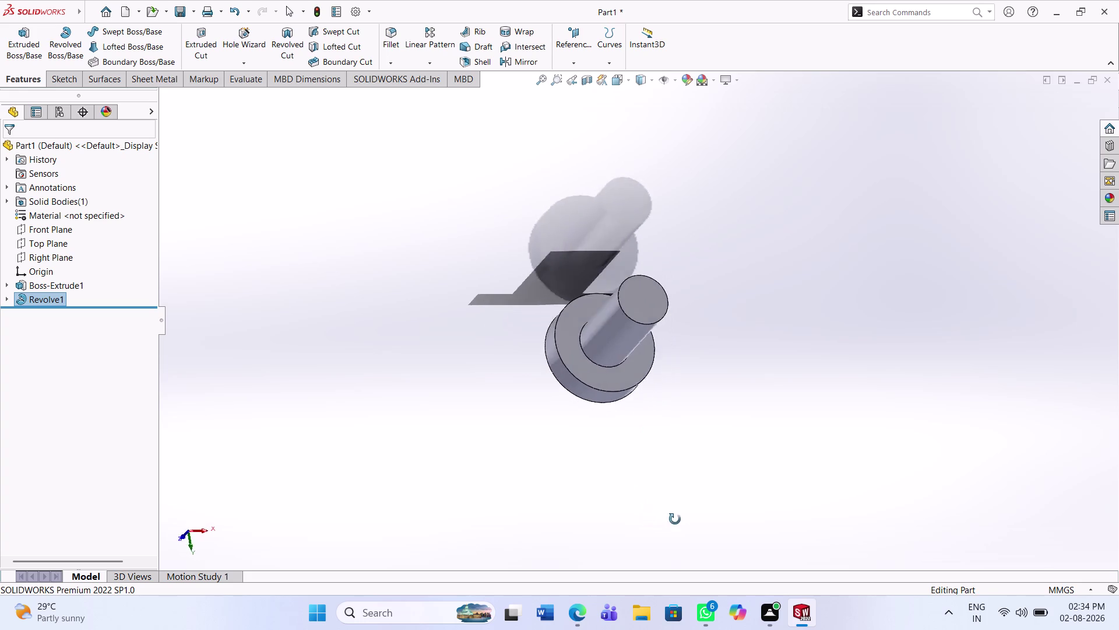
middle_drag(672, 519, 662, 485)
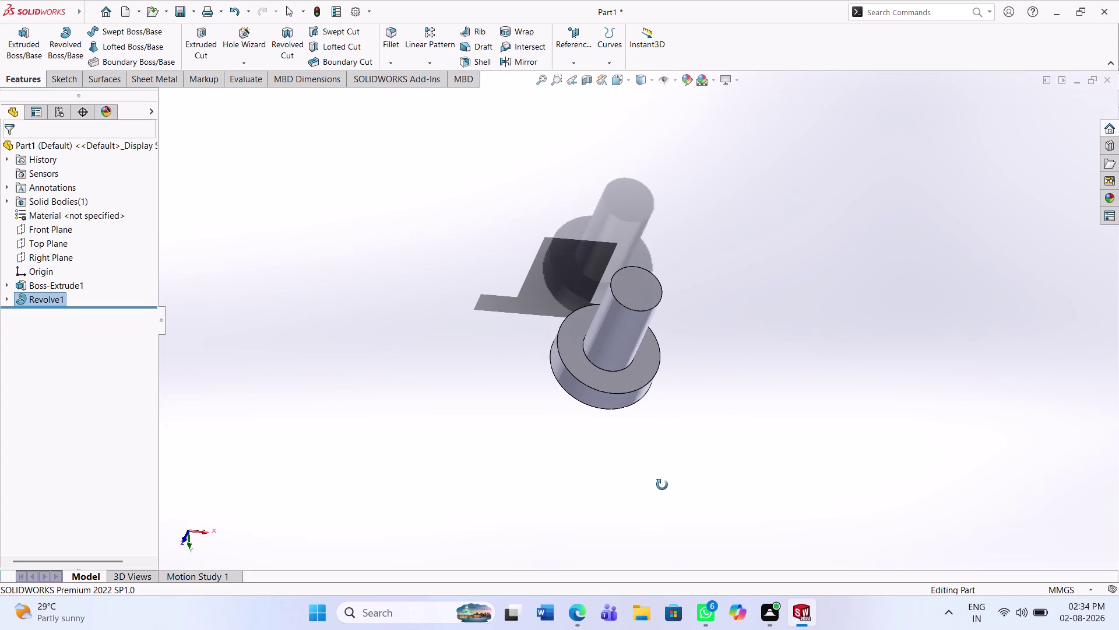
middle_drag(662, 484, 657, 460)
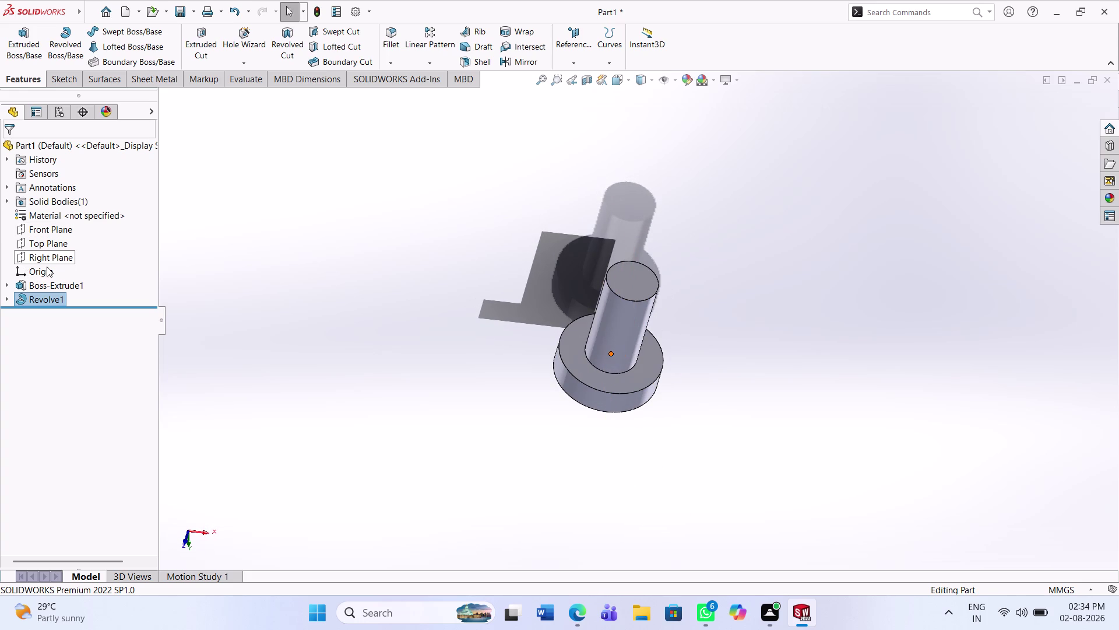
click(49, 261)
Abandon the empty Right Plane sketch and start a new Top Plane sketch.
click(56, 245)
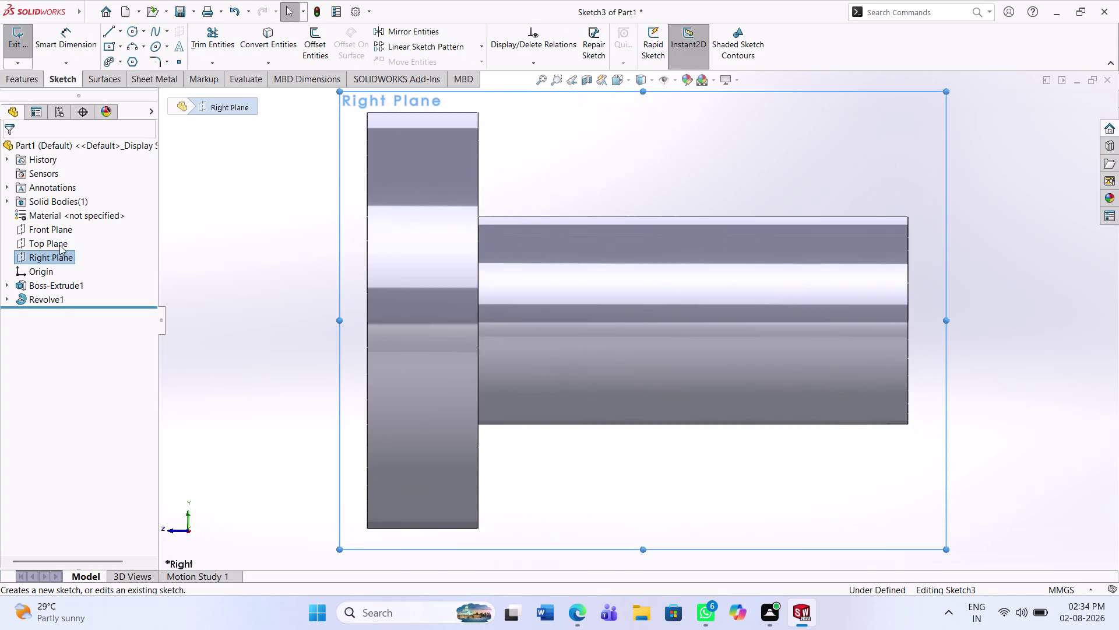
click(45, 244)
click(58, 230)
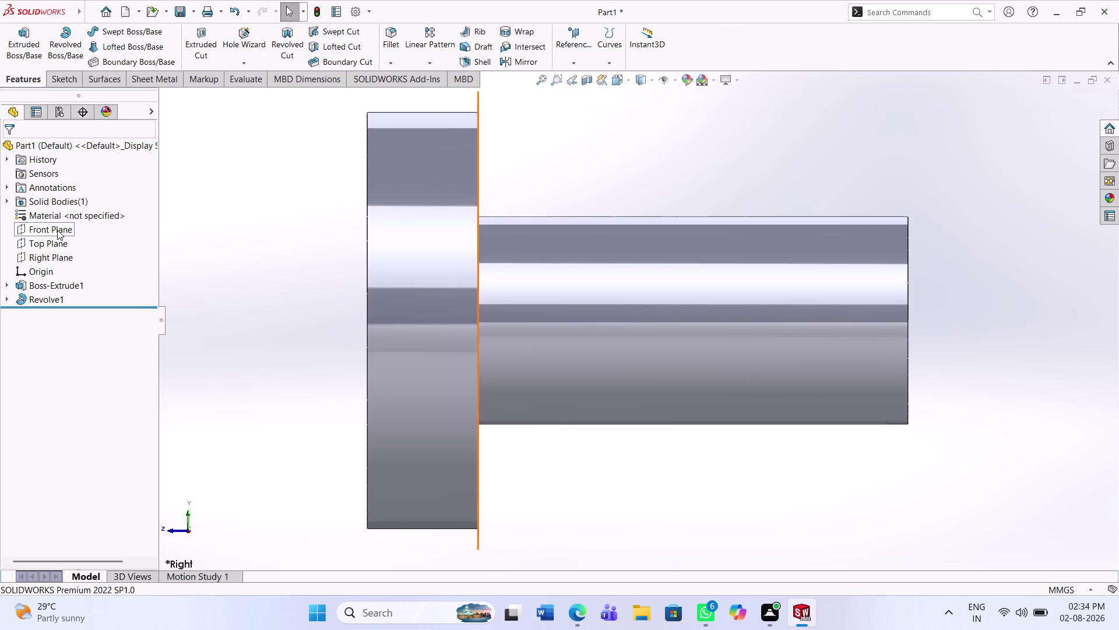
click(52, 244)
click(57, 227)
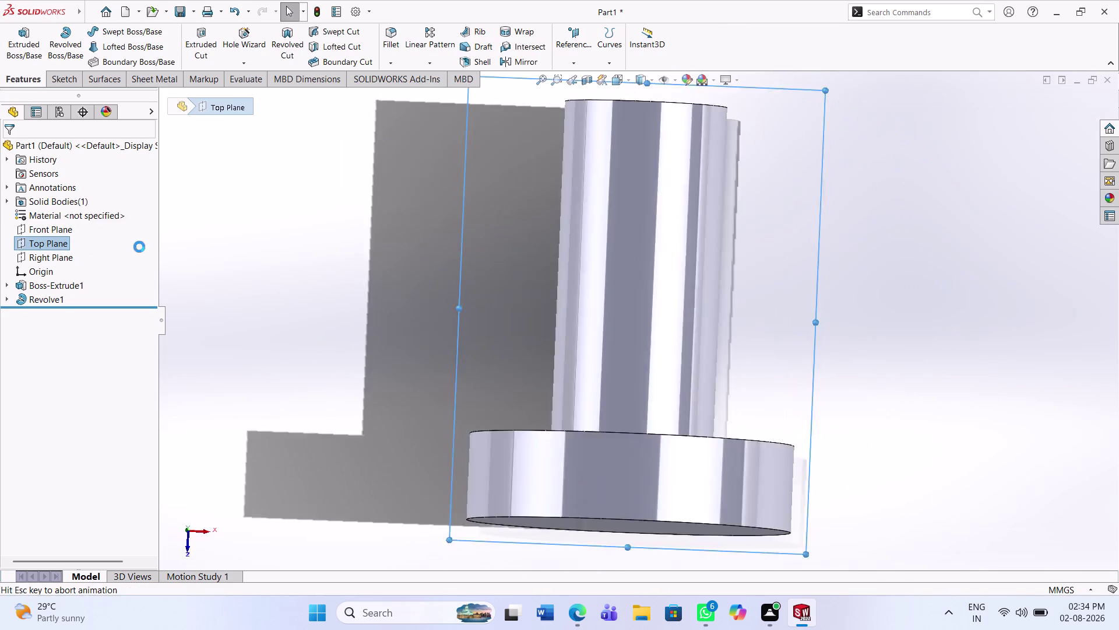
scroll(up, 3)
scroll(up, 3)
scroll(down, 3)
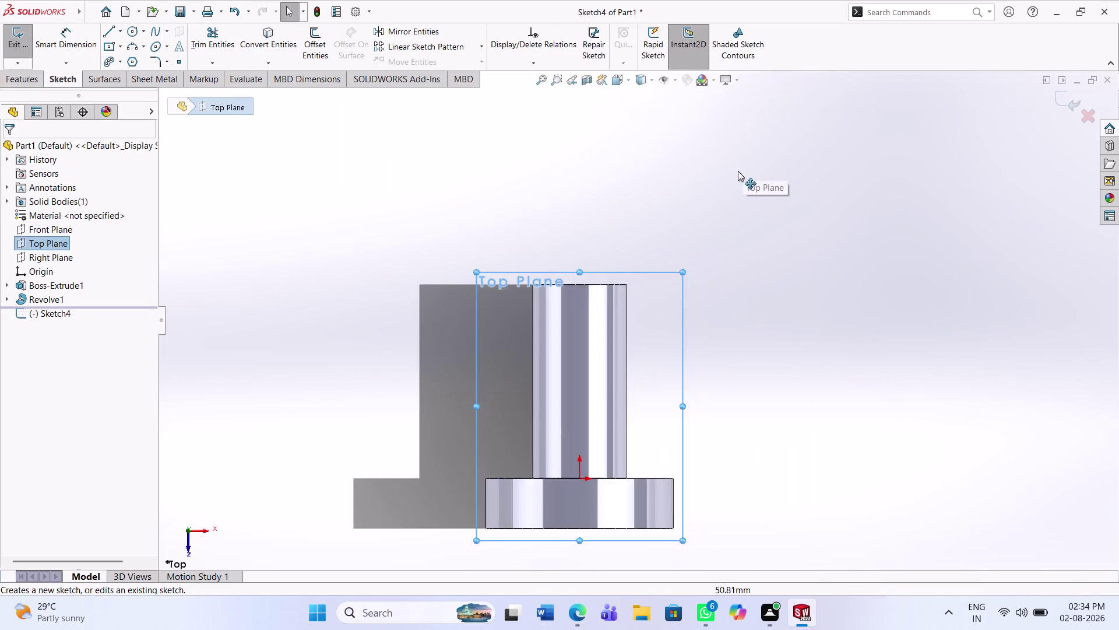
scroll(down, 3)
Draw a vertical centerline up from the shaft's top, then select the Front Plane.
click(122, 25)
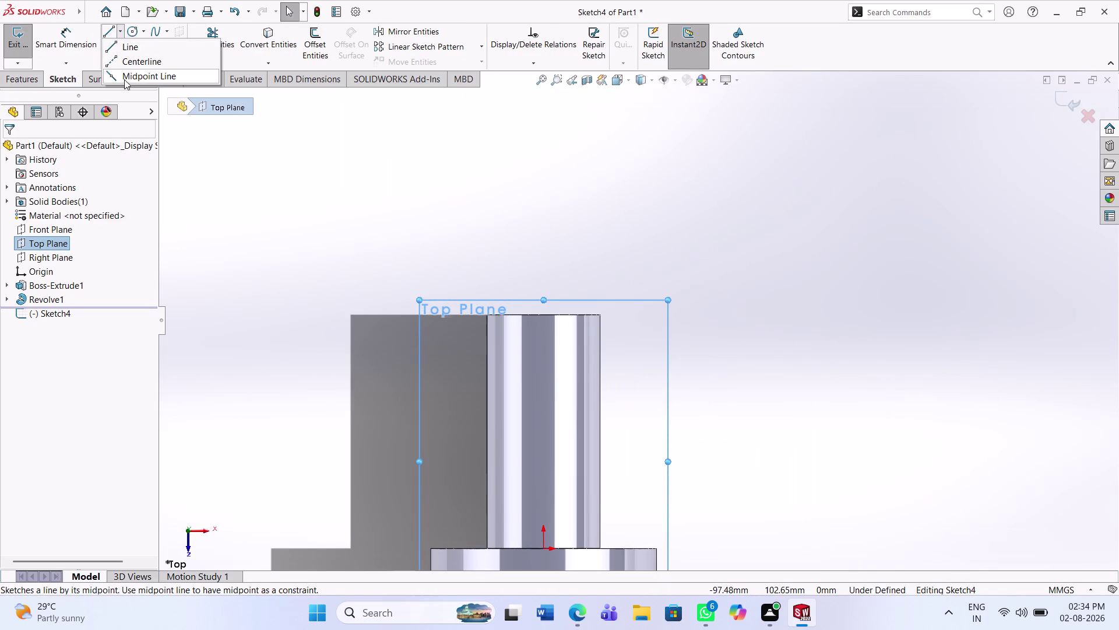
click(129, 60)
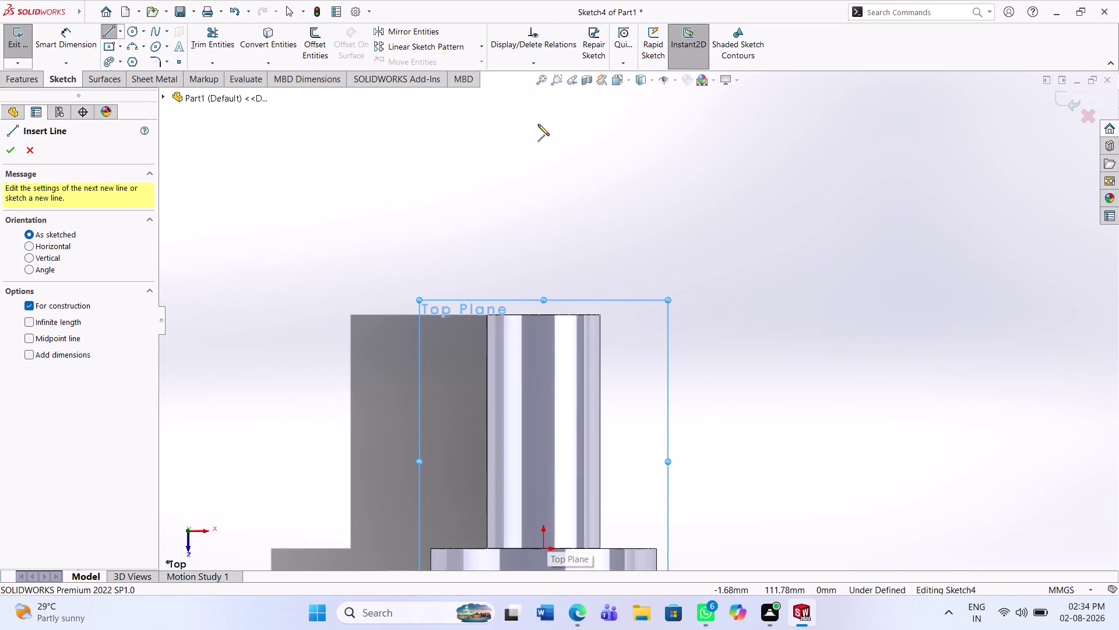
click(546, 100)
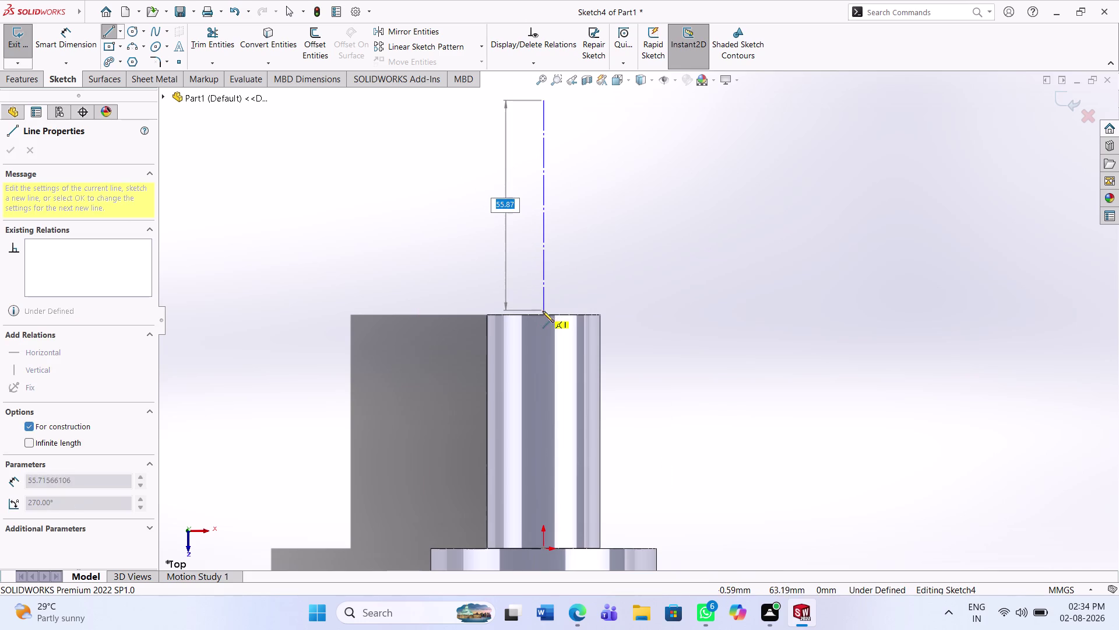
click(544, 316)
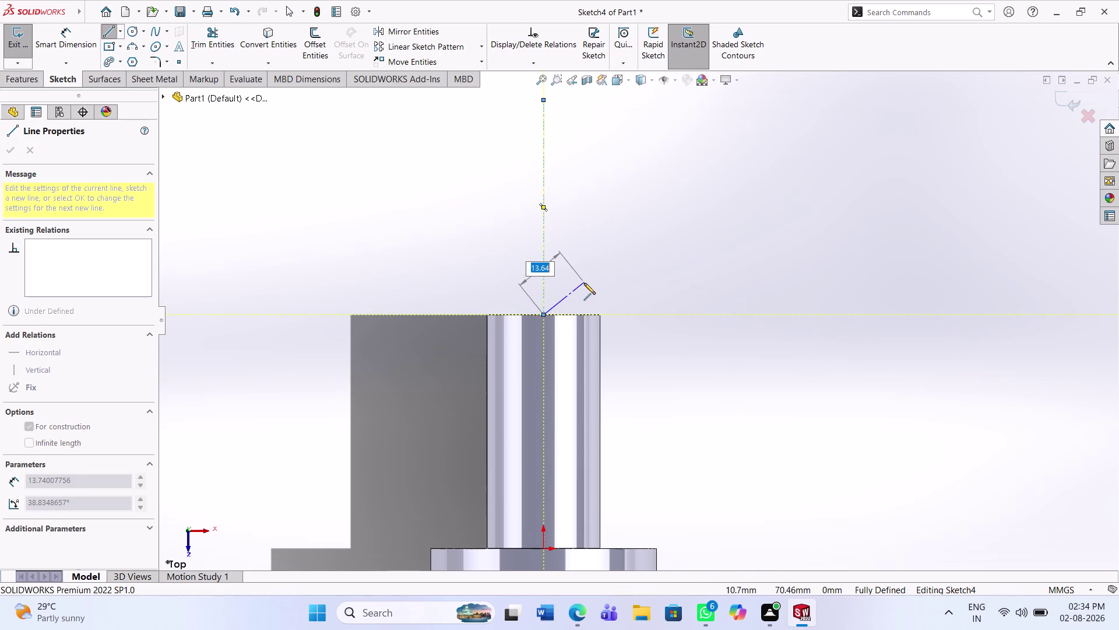
key(Escape)
key(Escape)
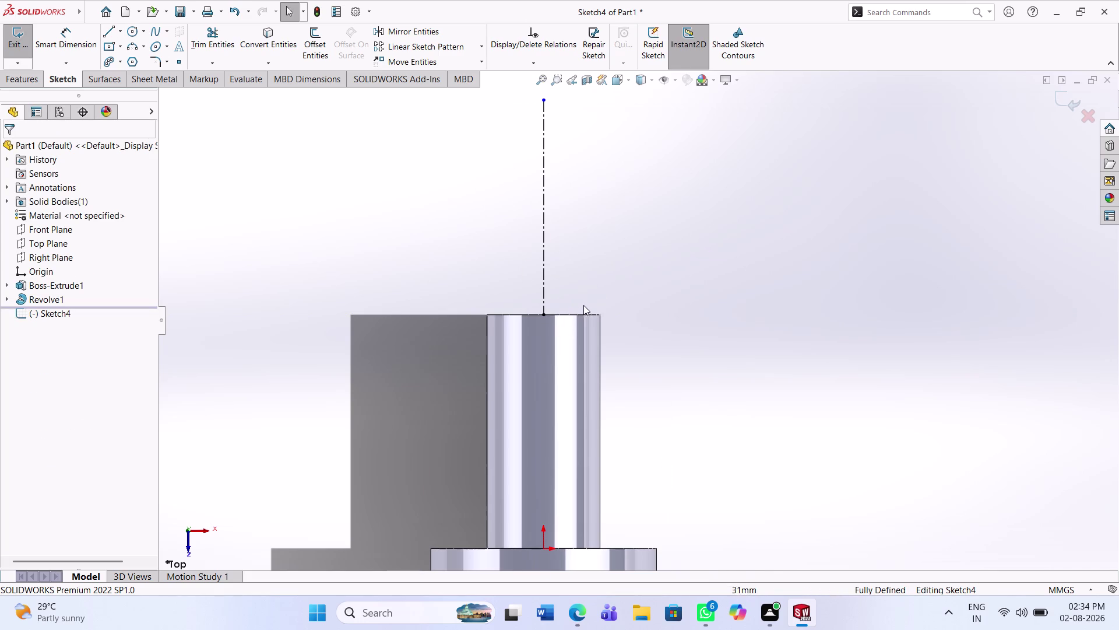
click(45, 232)
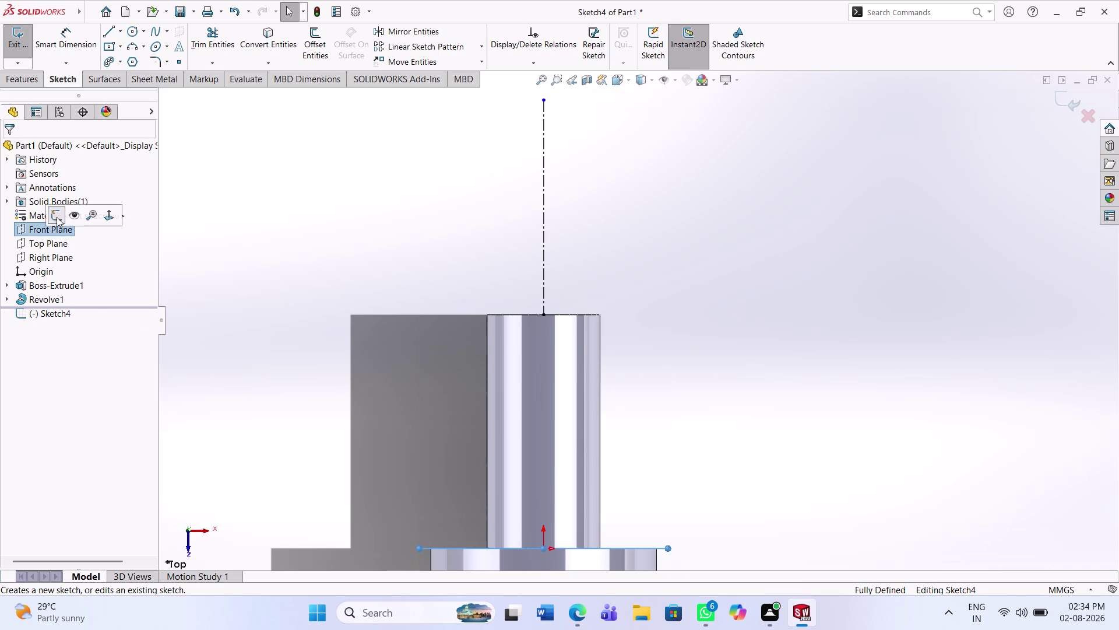
click(55, 216)
click(46, 224)
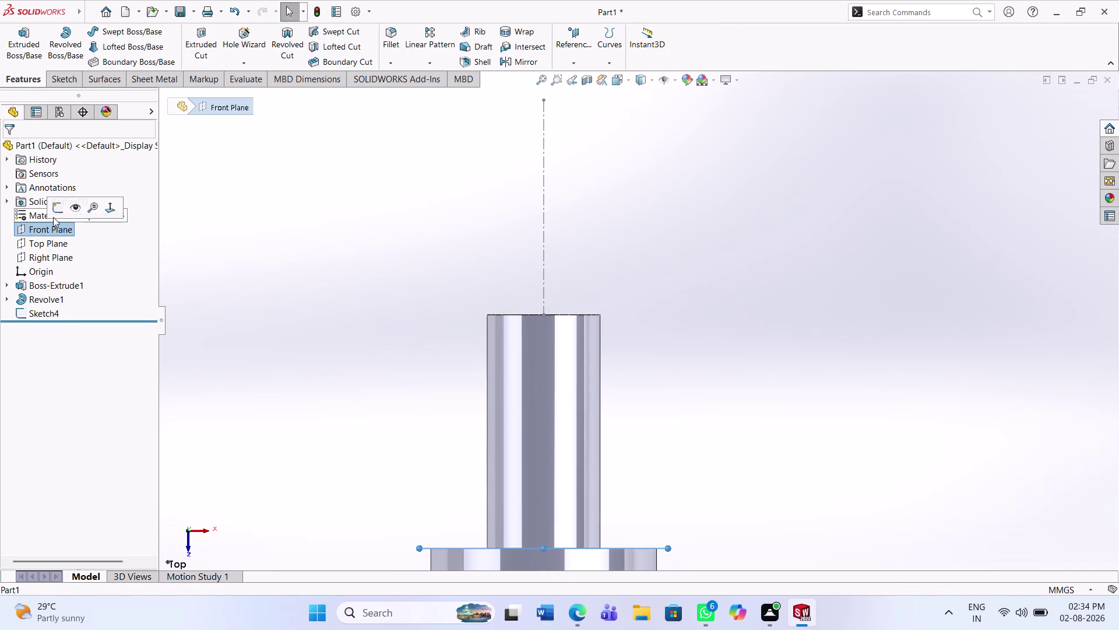
Try sketches on the Front and Right Planes, then abandon them.
click(57, 206)
middle_drag(604, 468, 380, 432)
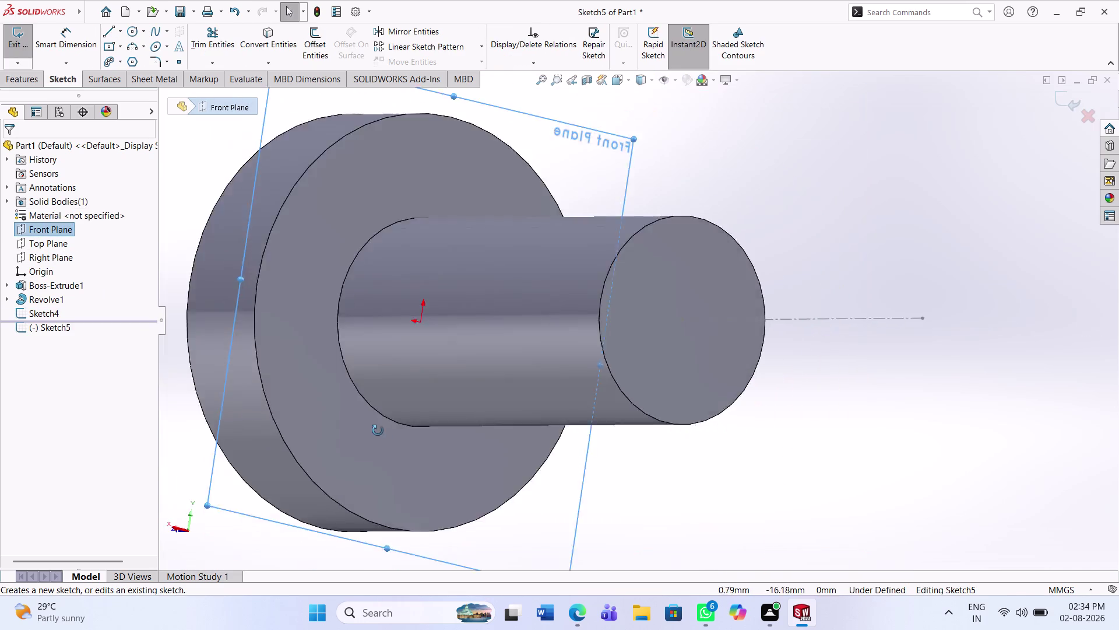
middle_drag(379, 431, 378, 431)
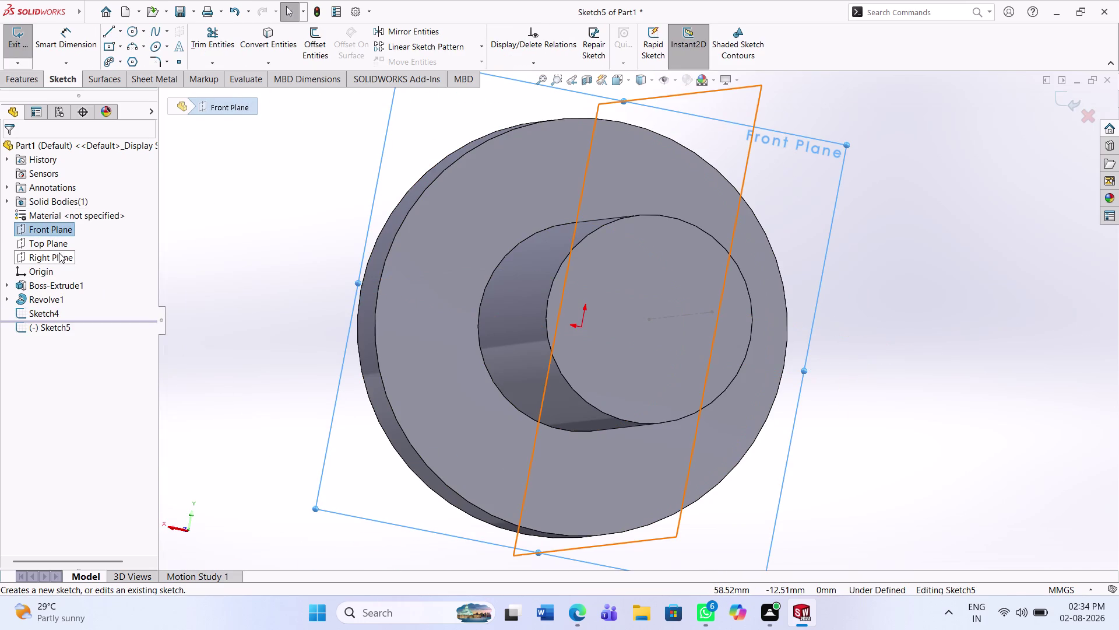
click(61, 258)
click(71, 241)
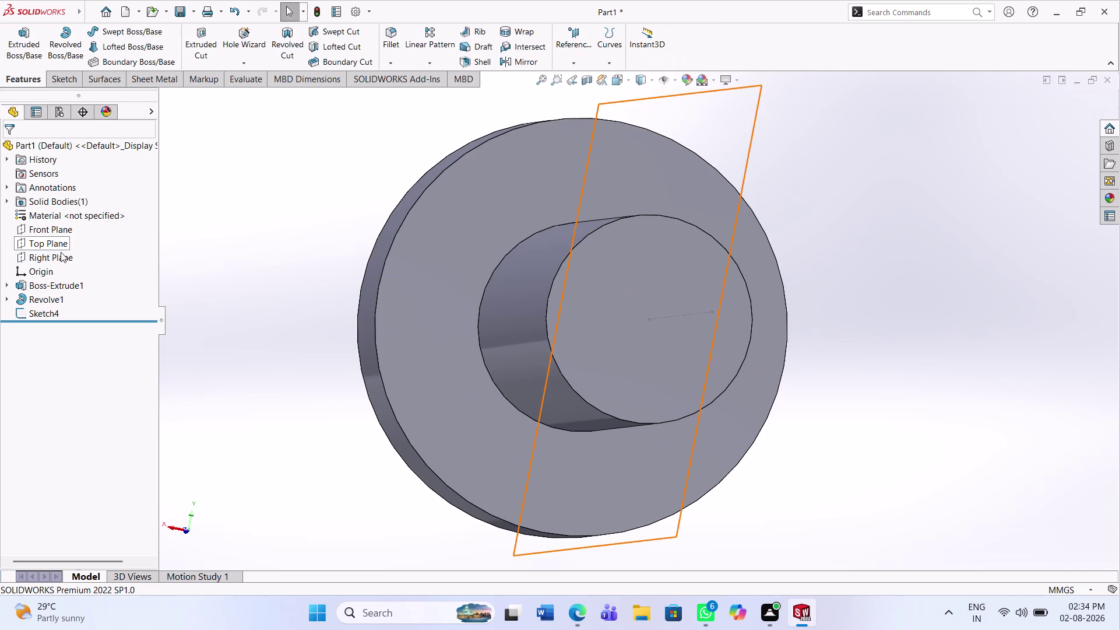
click(61, 252)
click(71, 239)
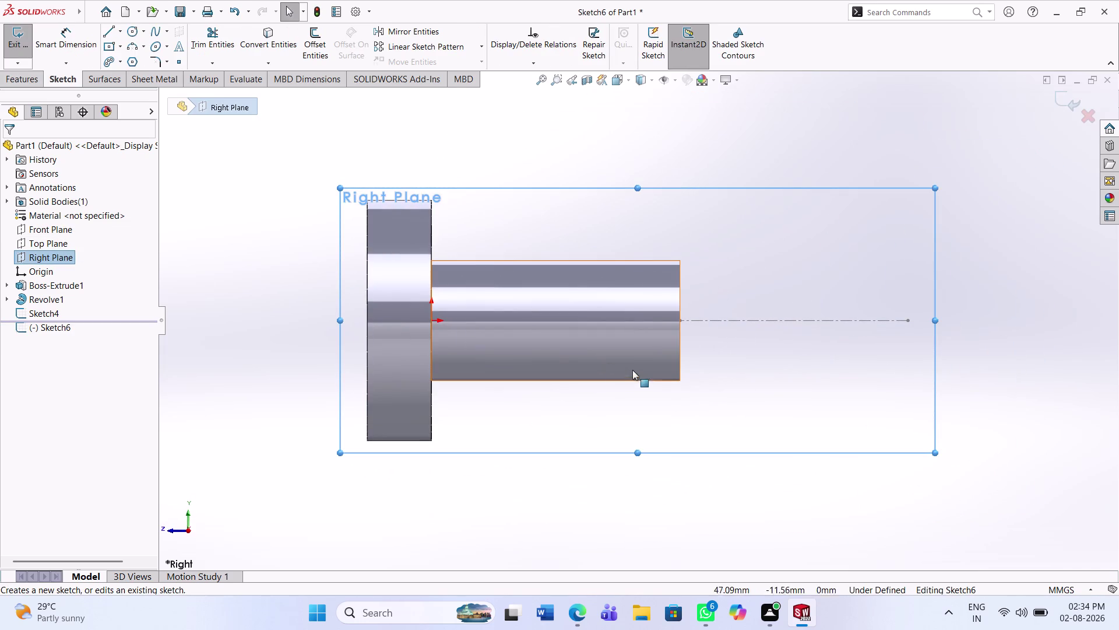
middle_drag(640, 377, 534, 411)
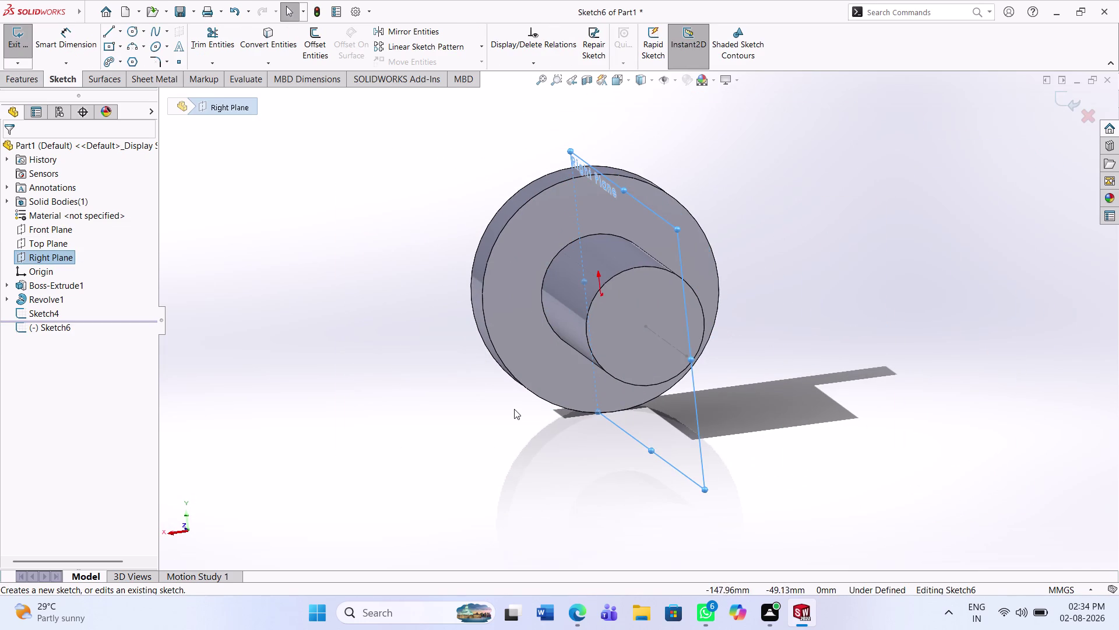
key(Escape)
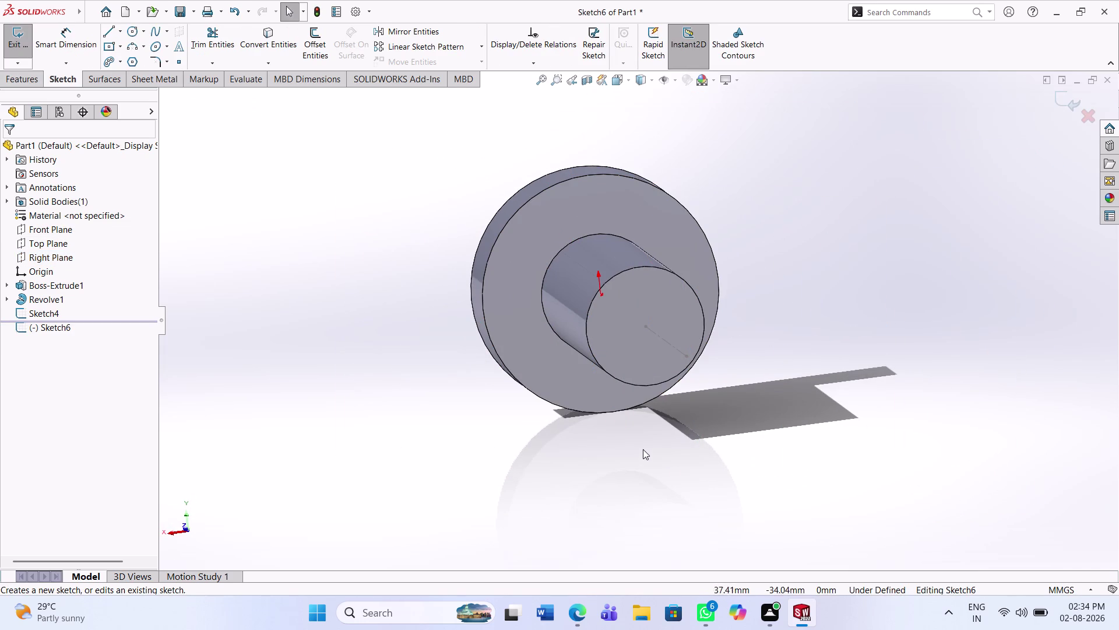
key(ctrl+z)
Start Sketch7 on the shaft's circular end face, viewed normal to it.
middle_drag(620, 396, 586, 413)
click(612, 385)
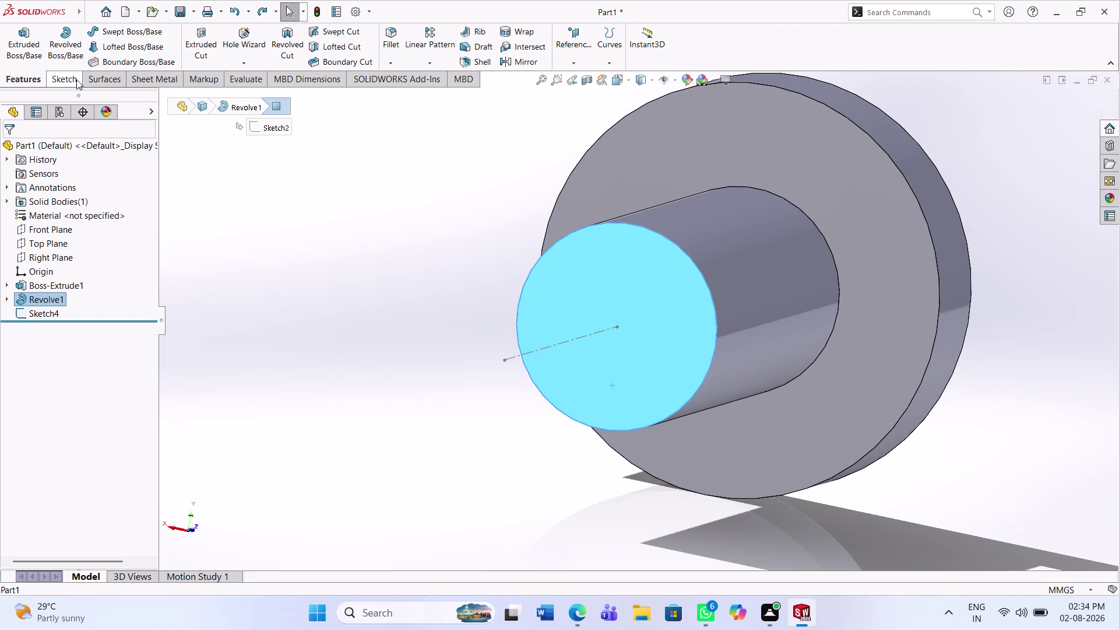
click(69, 81)
click(20, 40)
click(430, 421)
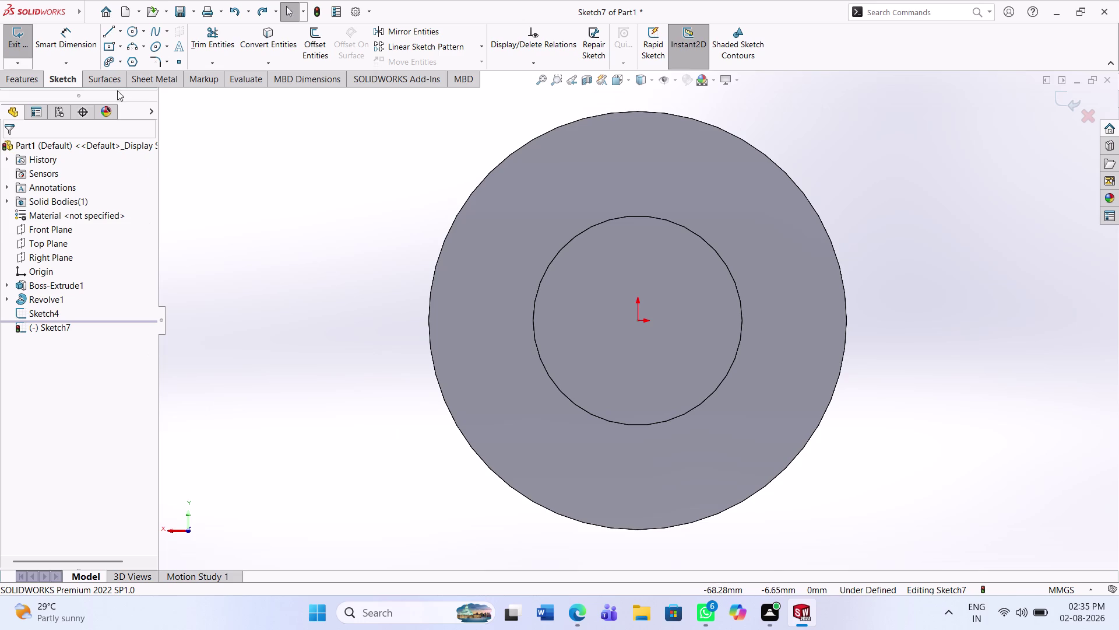
click(128, 29)
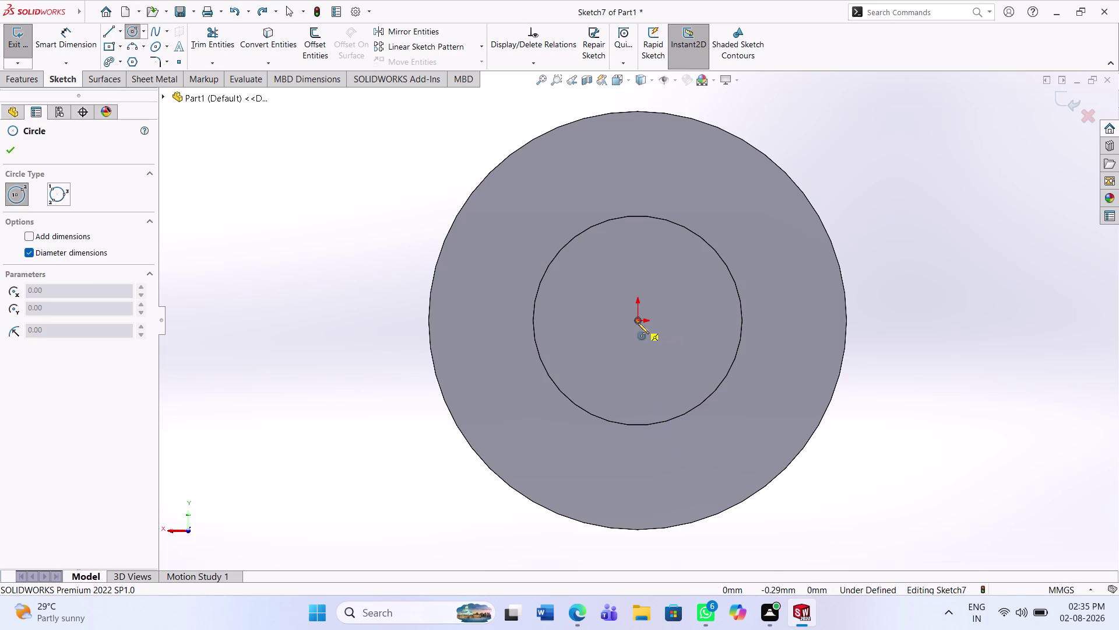
Draw an origin-centred circle of about 39 mm, crossed by a vertical centerline.
click(638, 323)
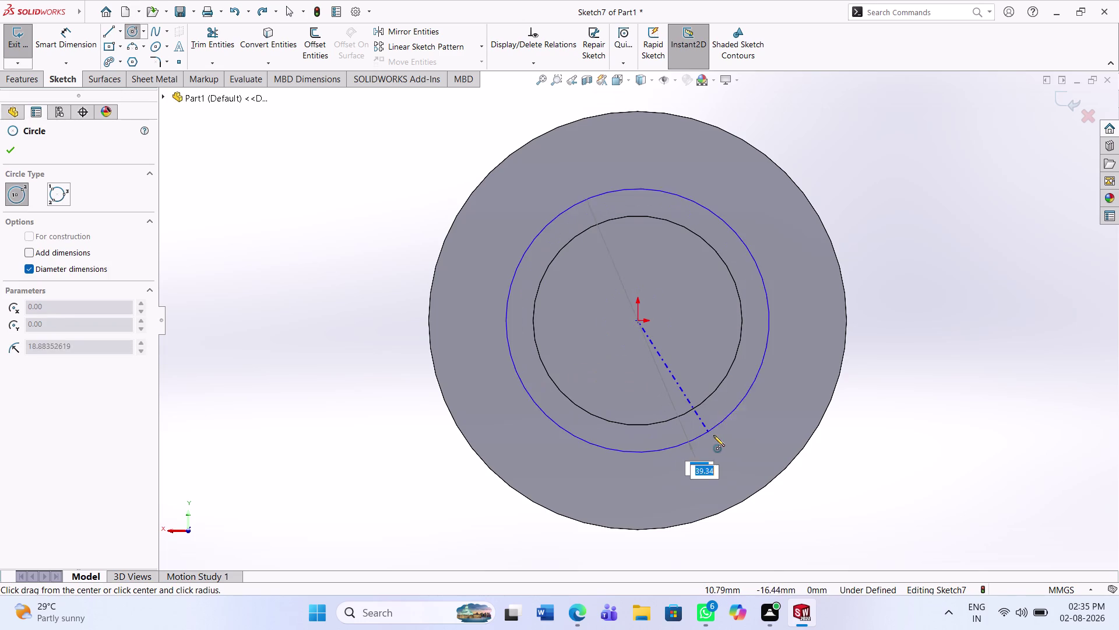
click(714, 432)
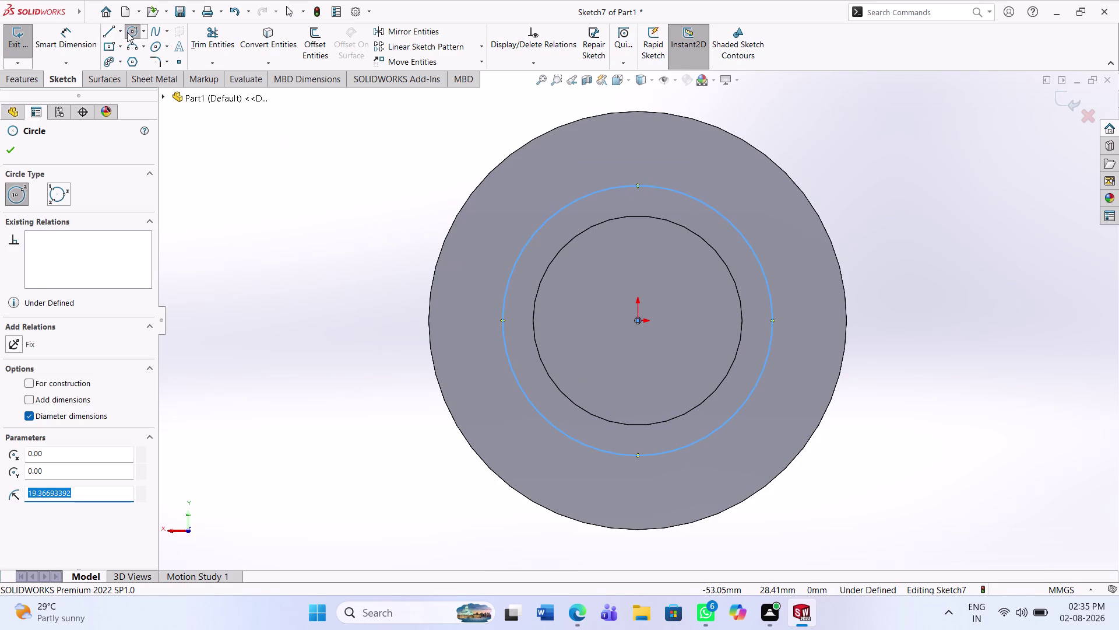
click(116, 24)
click(118, 31)
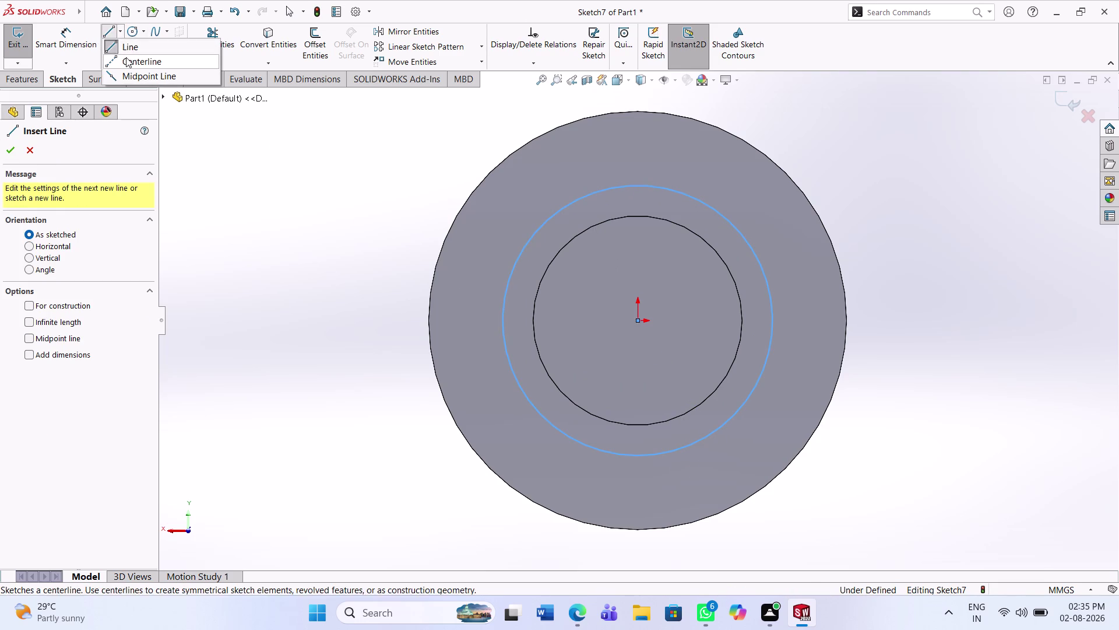
click(126, 57)
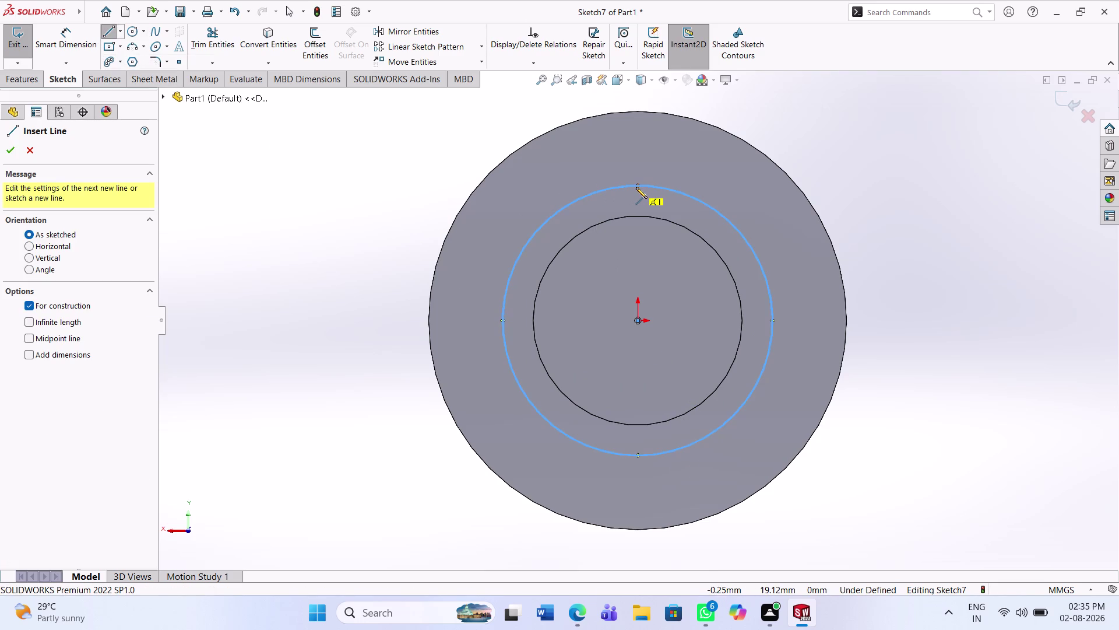
click(640, 184)
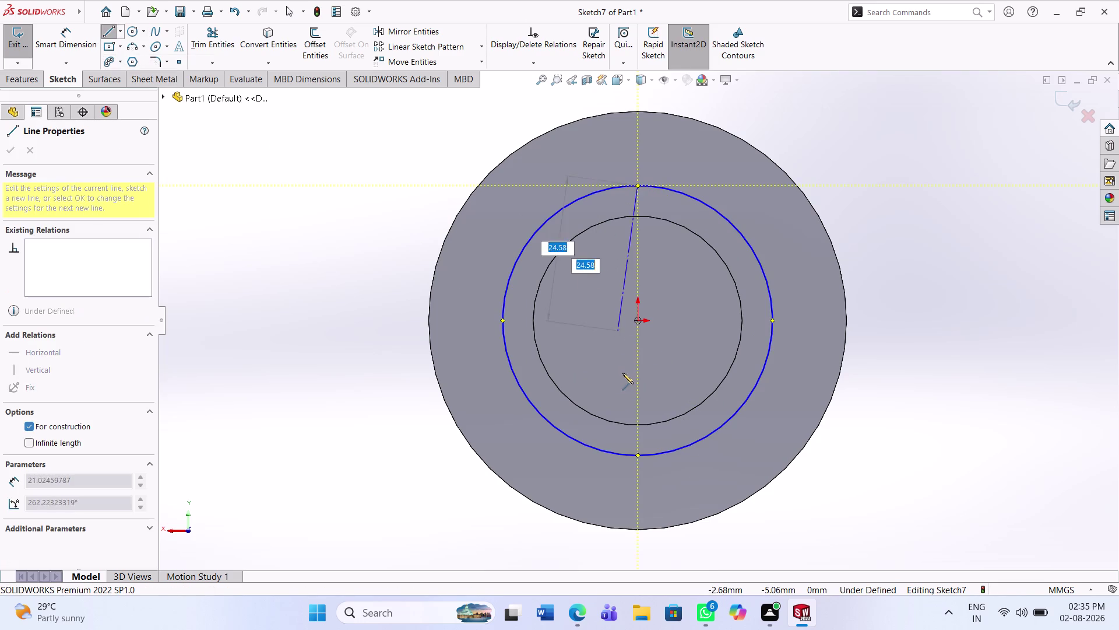
click(636, 458)
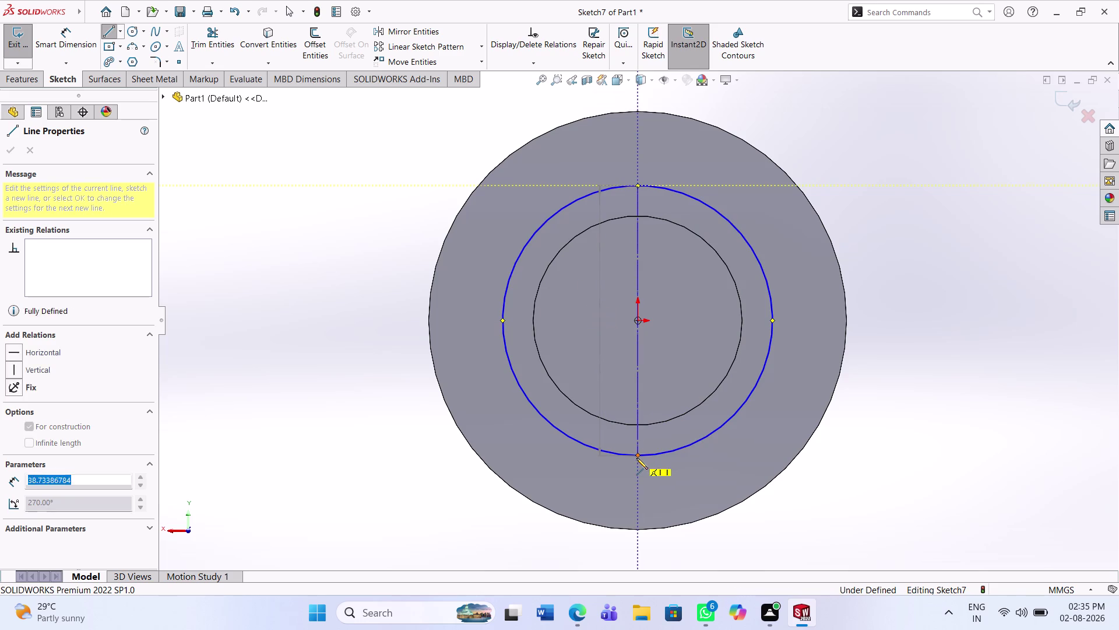
key(Escape)
key(Escape)
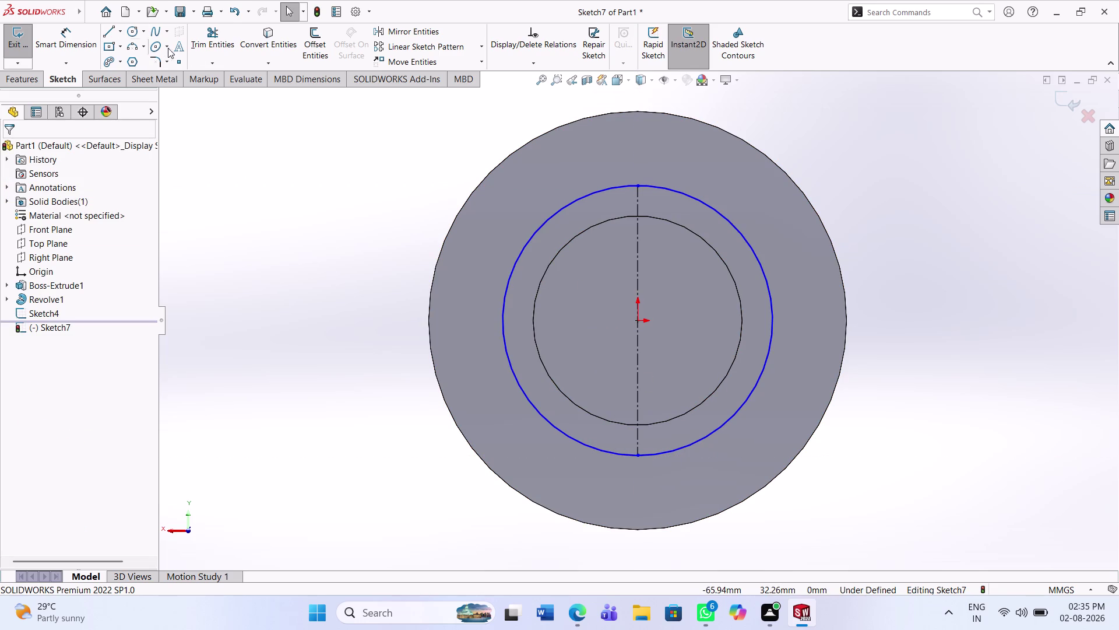
Trim away the circle's left half, leaving a right-hand semicircular arc.
click(203, 44)
click(520, 379)
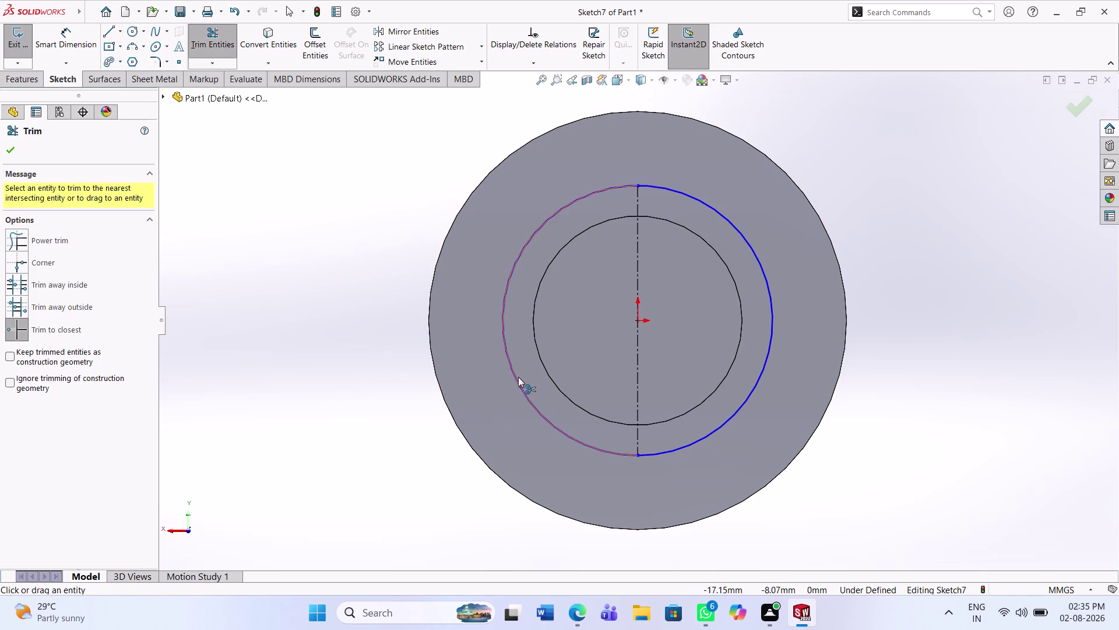
click(517, 377)
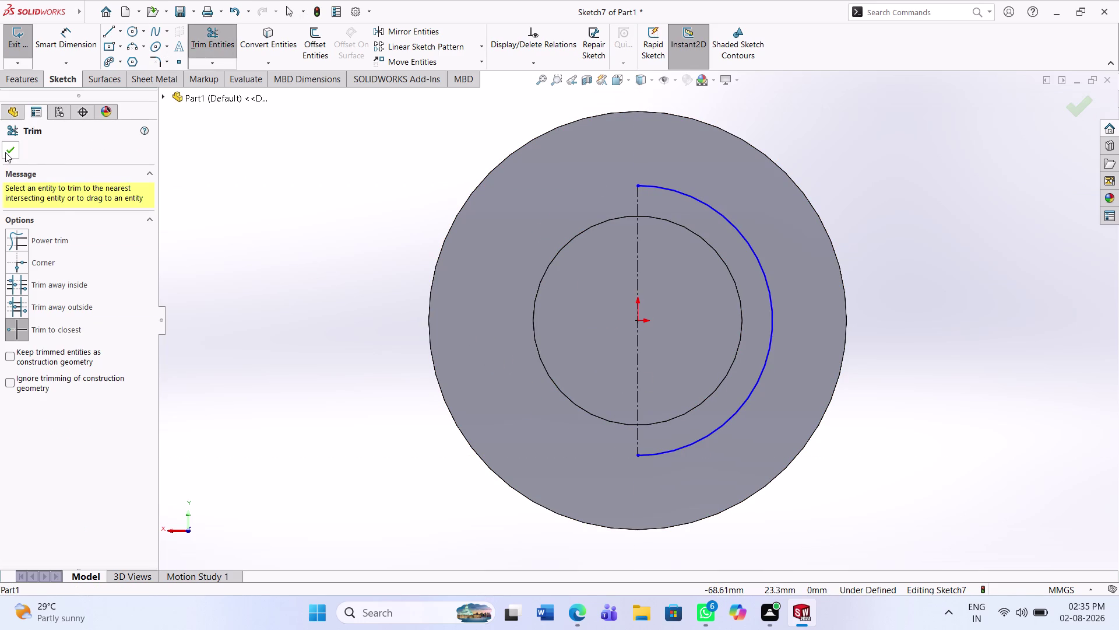
click(5, 152)
Dimension the arc's radius to 27.50 mm, fully defining Sketch7.
click(64, 36)
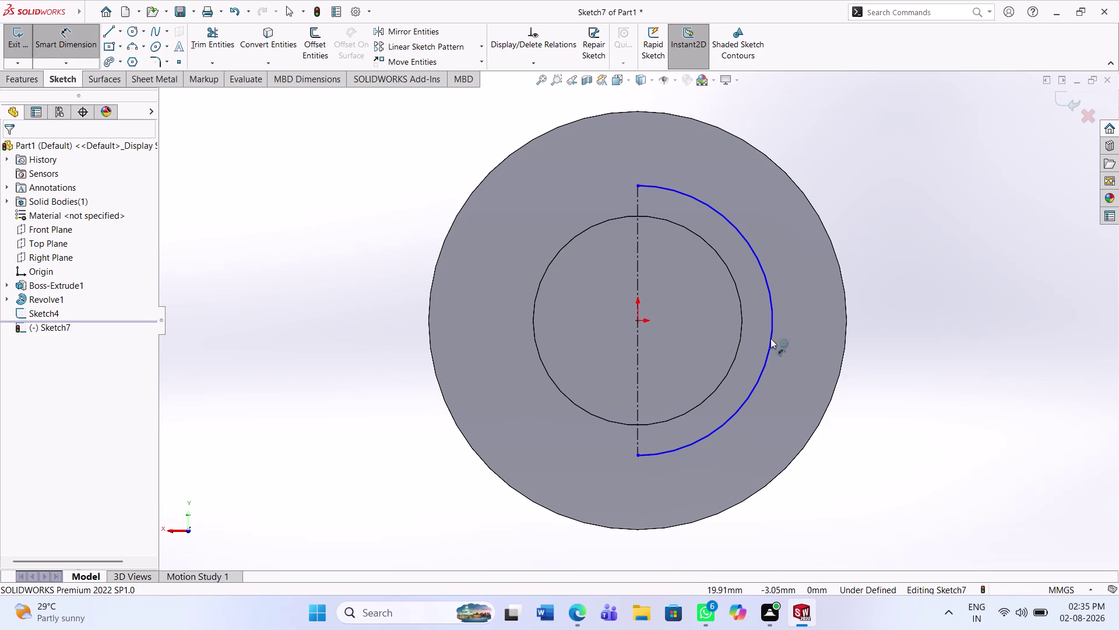
click(769, 338)
click(794, 333)
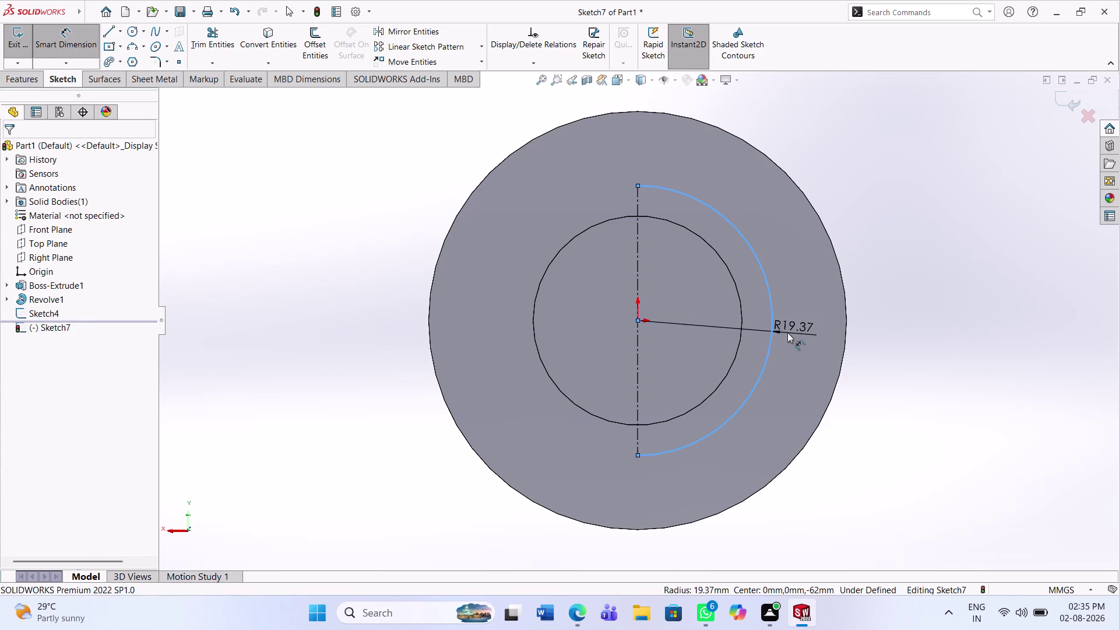
text(27)
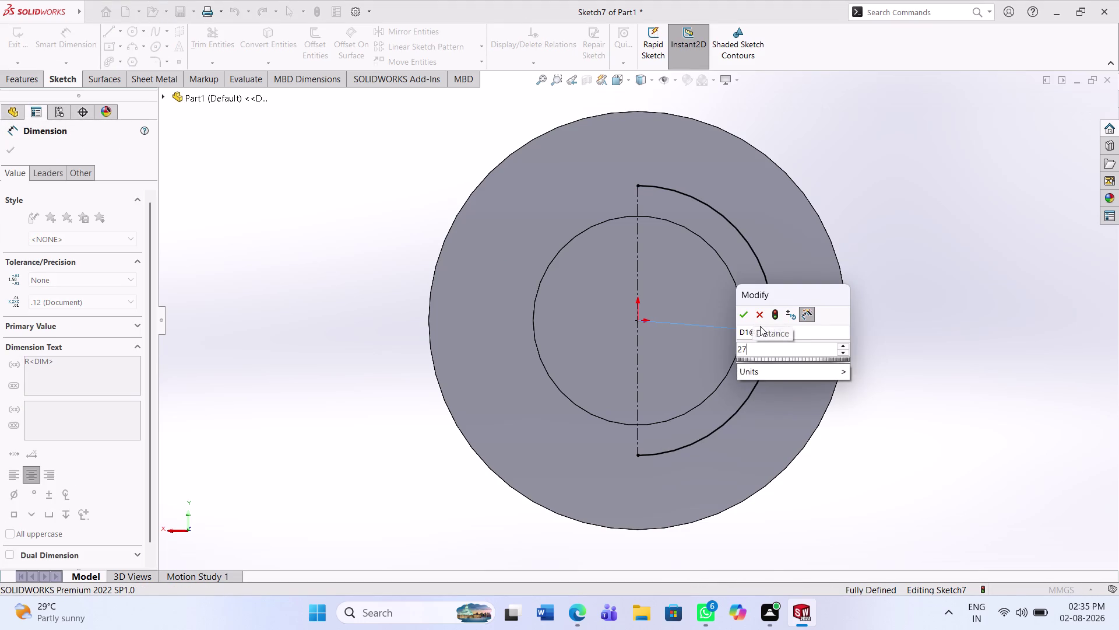
text(.5)
key(Return)
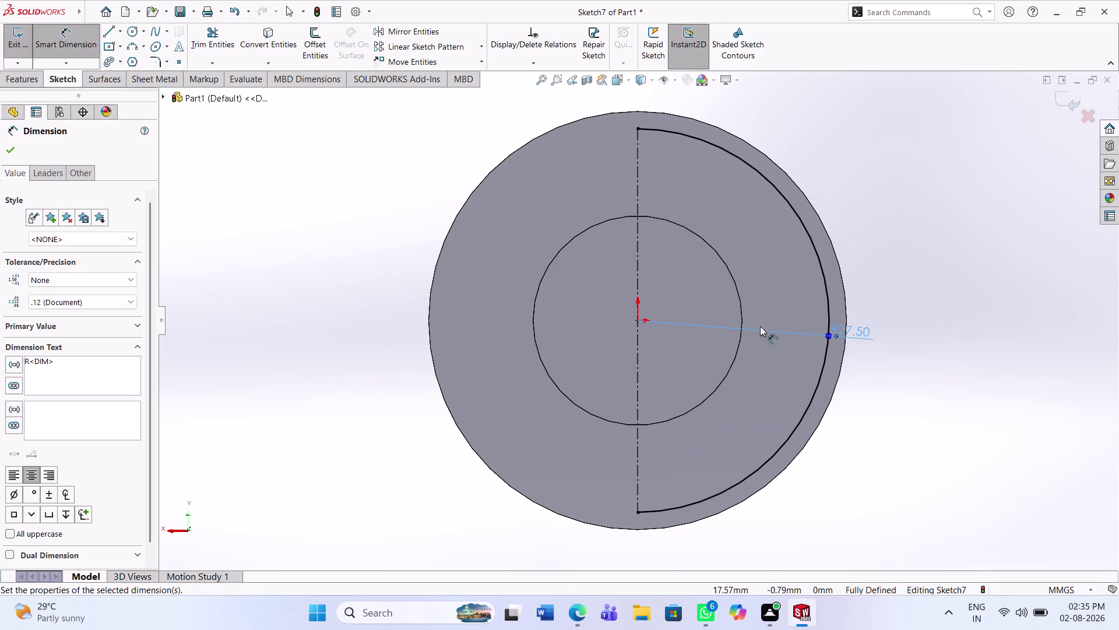
click(309, 304)
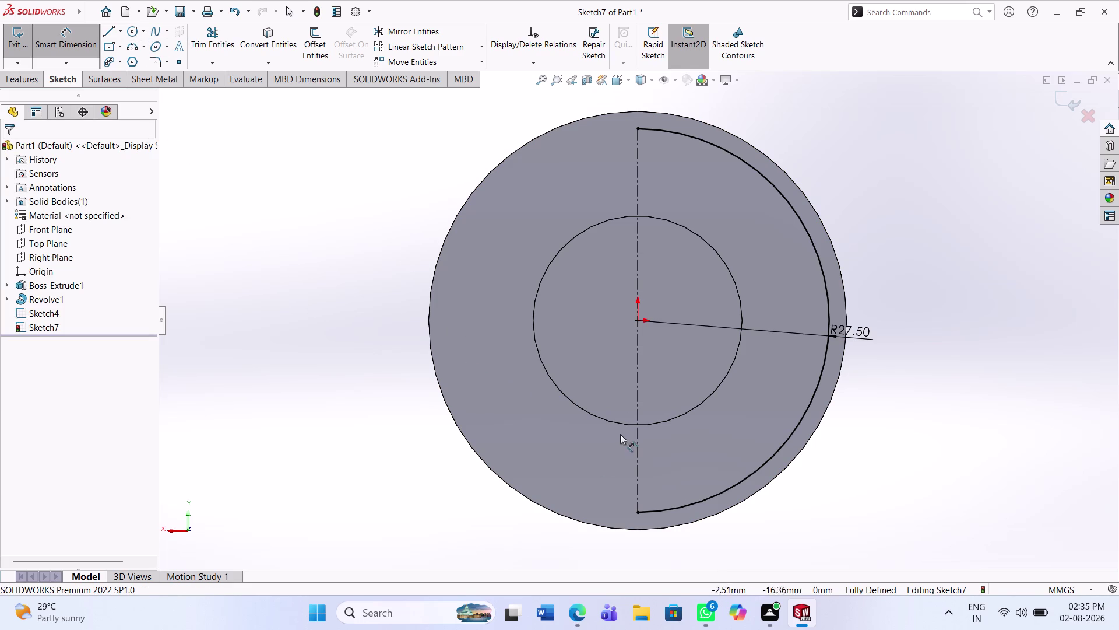
scroll(up, 3)
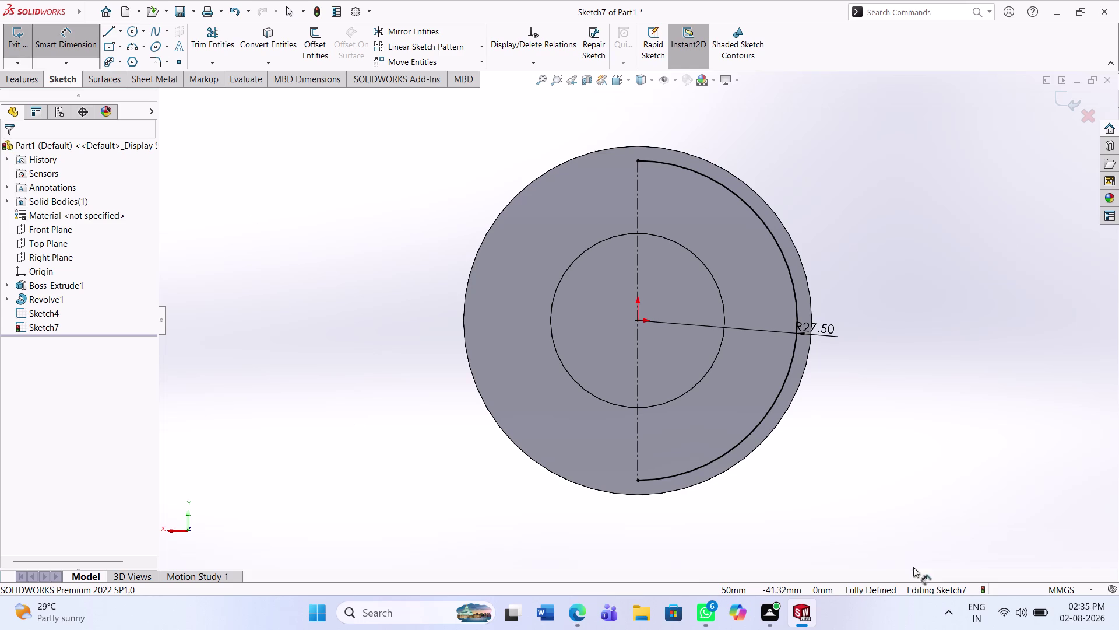
click(382, 217)
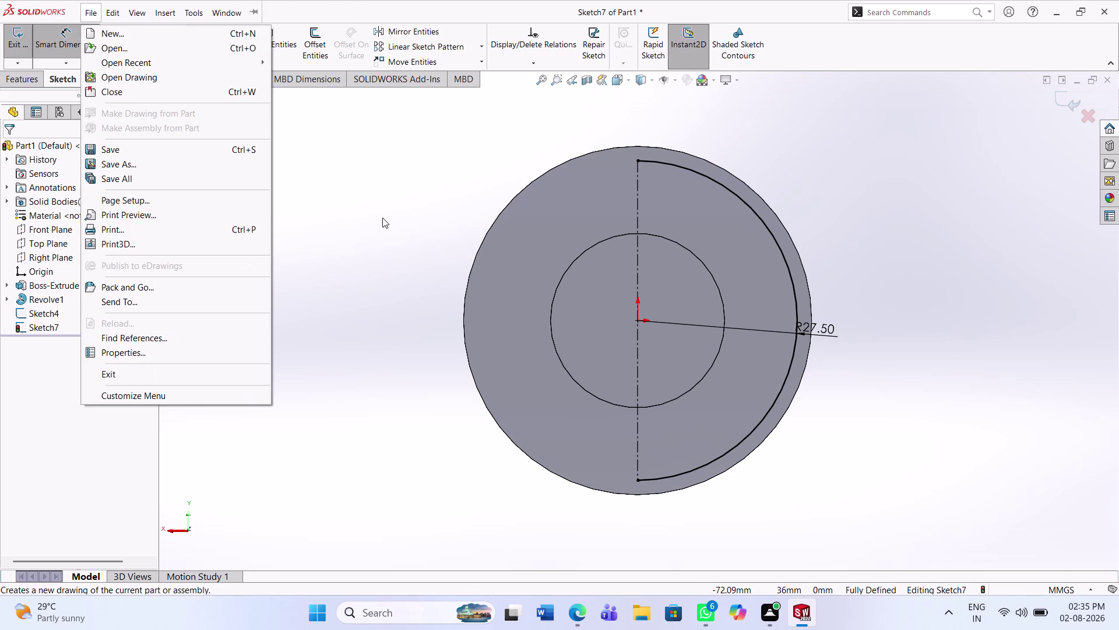
Draw a horizontal centerline from the origin to the left of the disc.
click(123, 28)
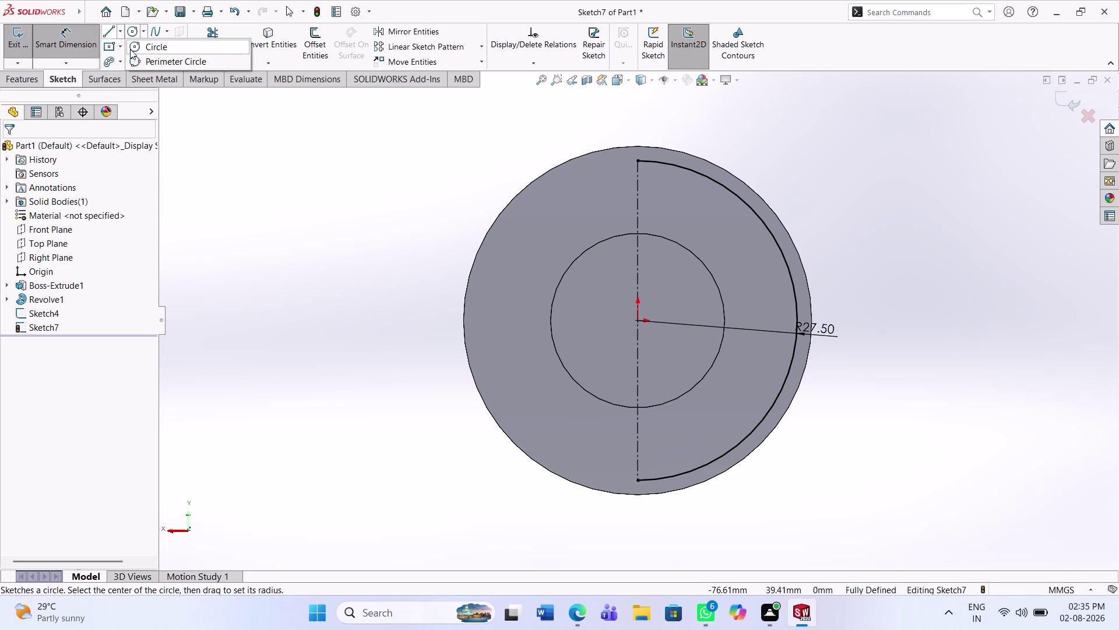
click(128, 61)
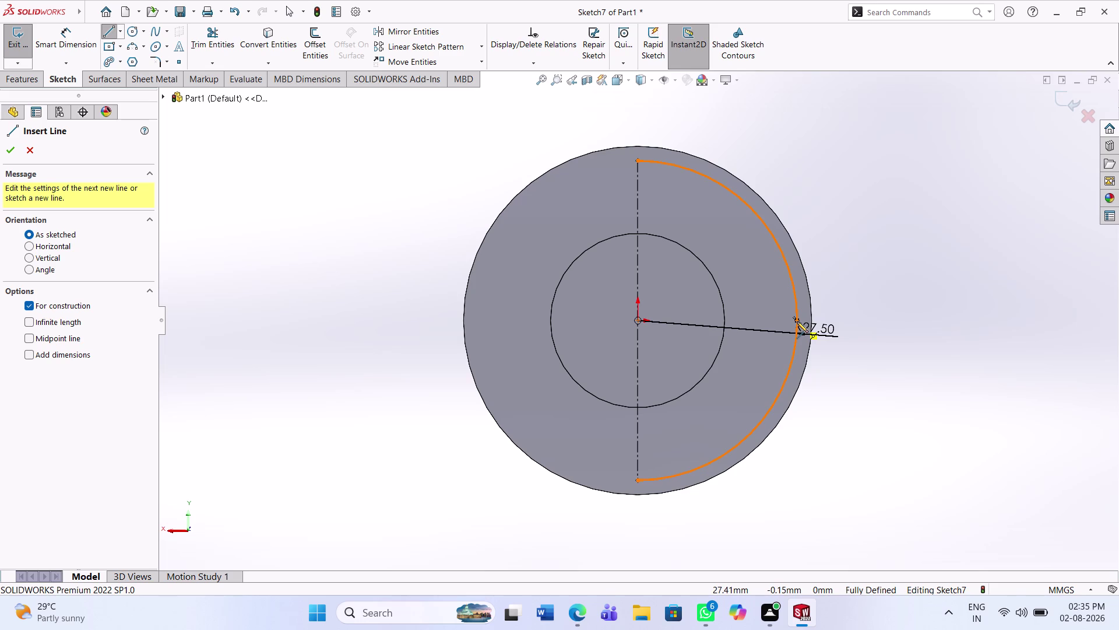
click(797, 322)
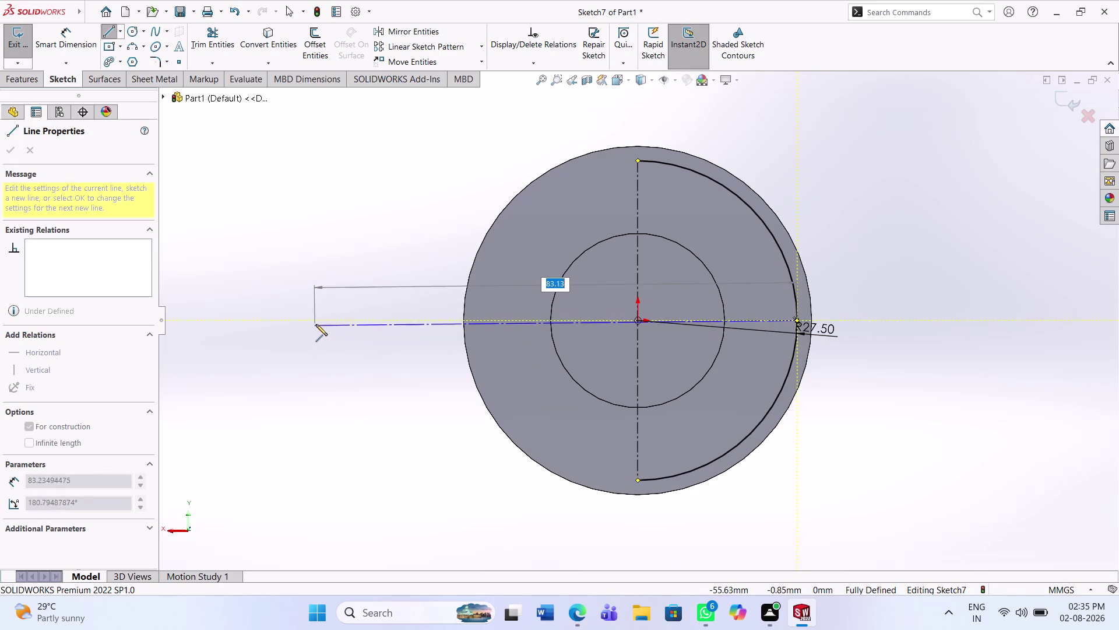
click(323, 322)
key(Escape)
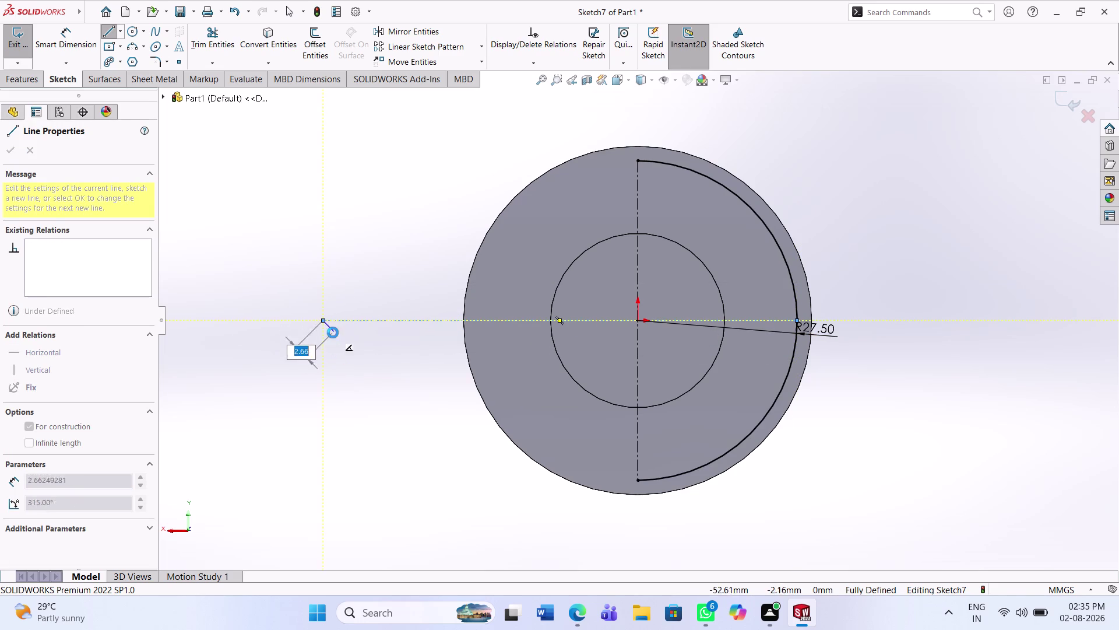
key(Escape)
Dimension the centerline's left end 40 mm from the vertical centerline.
click(46, 31)
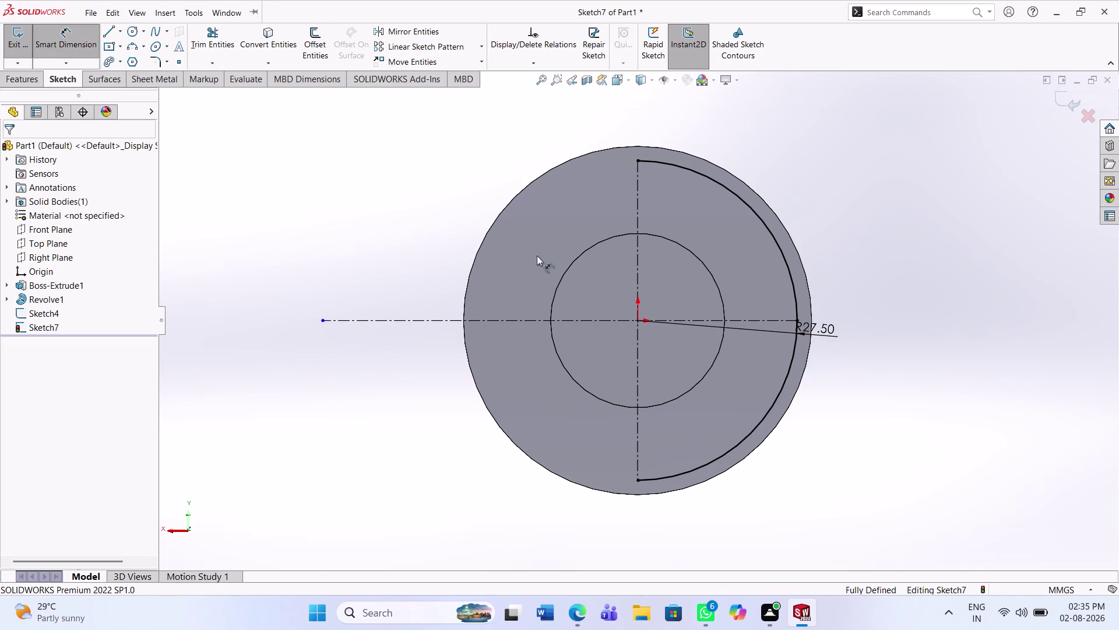
click(638, 320)
click(322, 320)
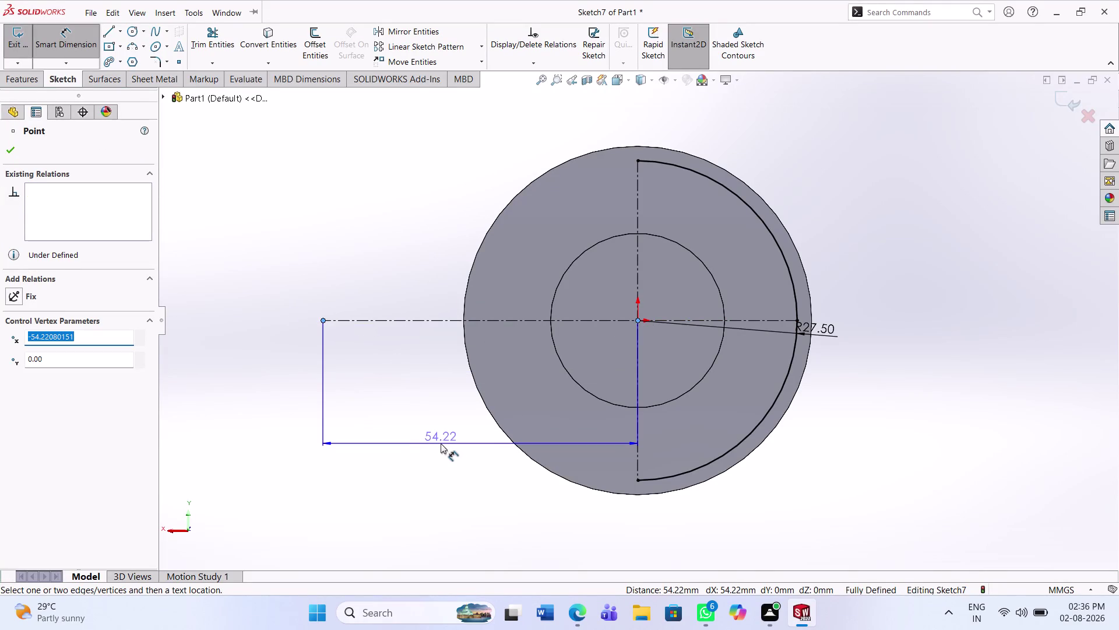
click(440, 443)
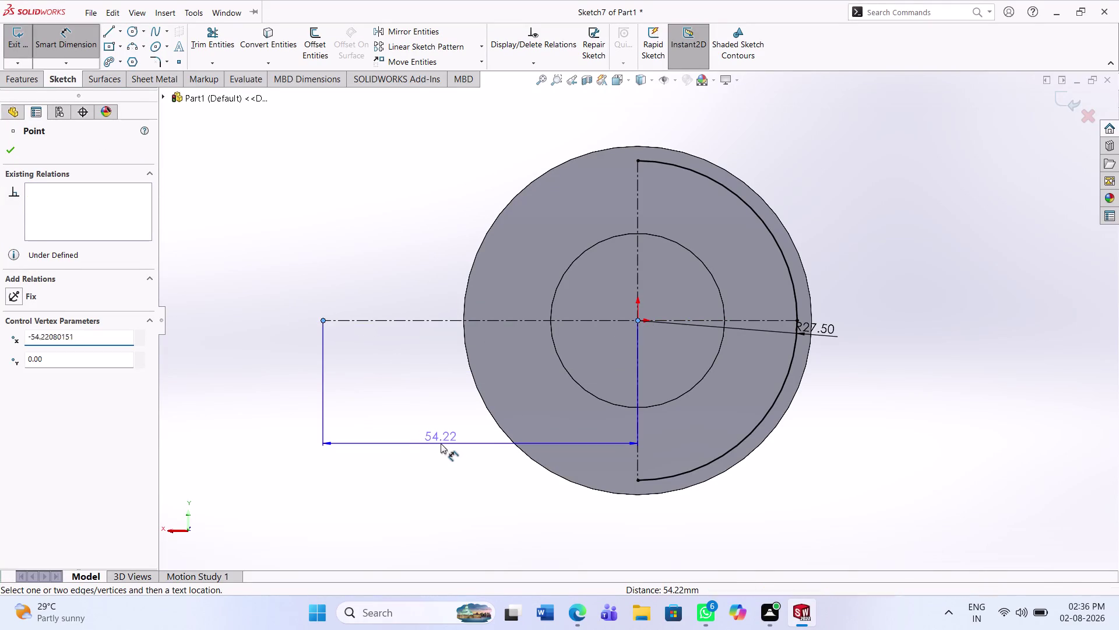
text(40)
key(Return)
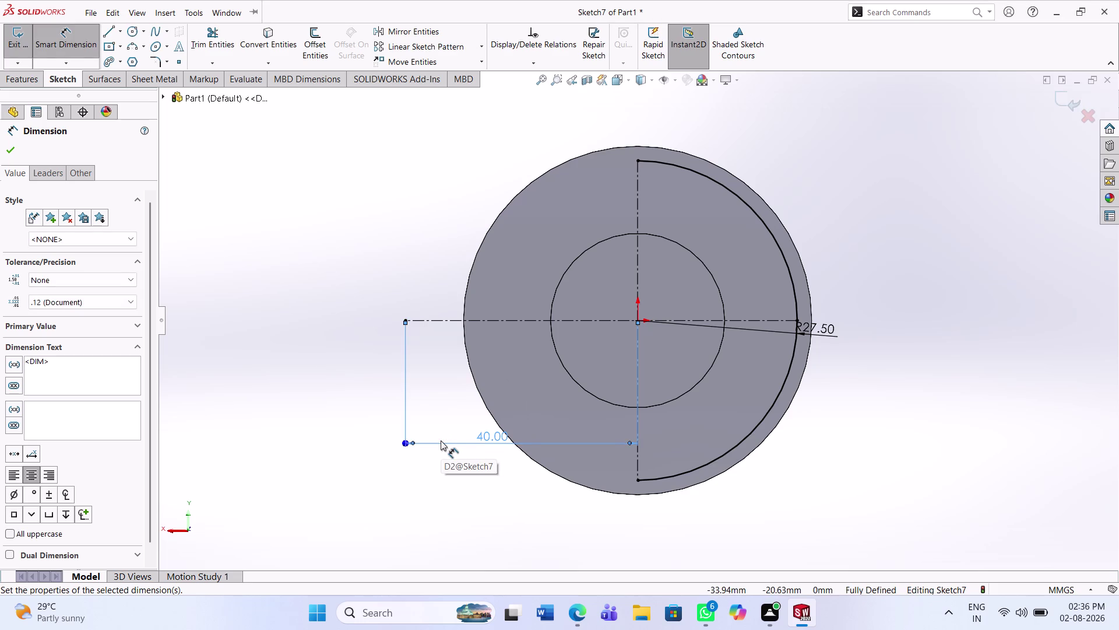
click(264, 424)
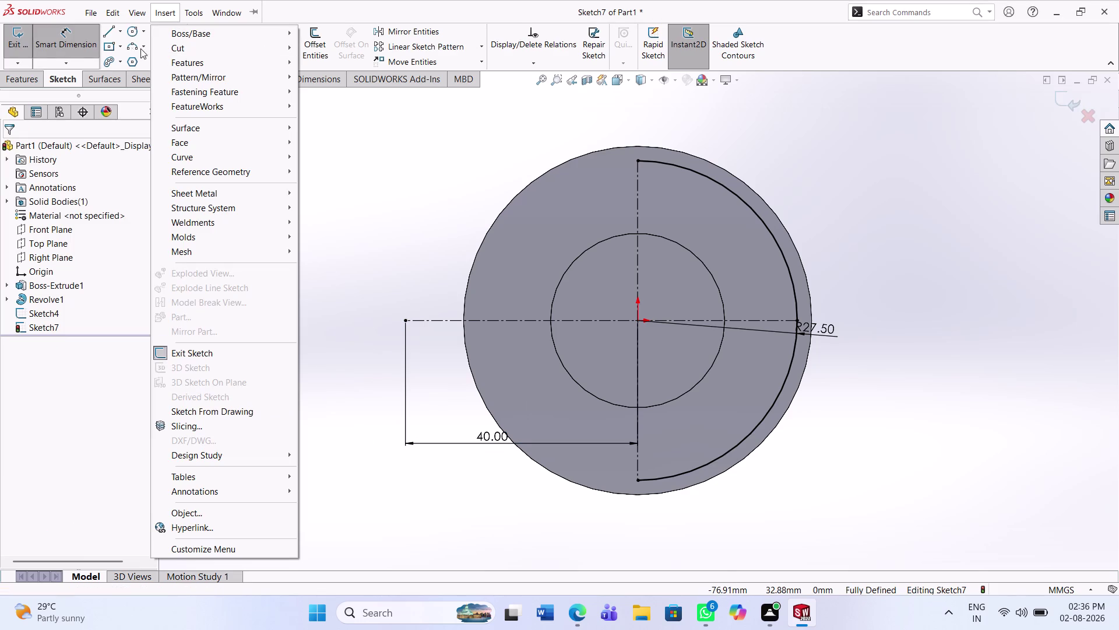
Draw a circle at the centerline's left end and a vertical line through it.
click(133, 30)
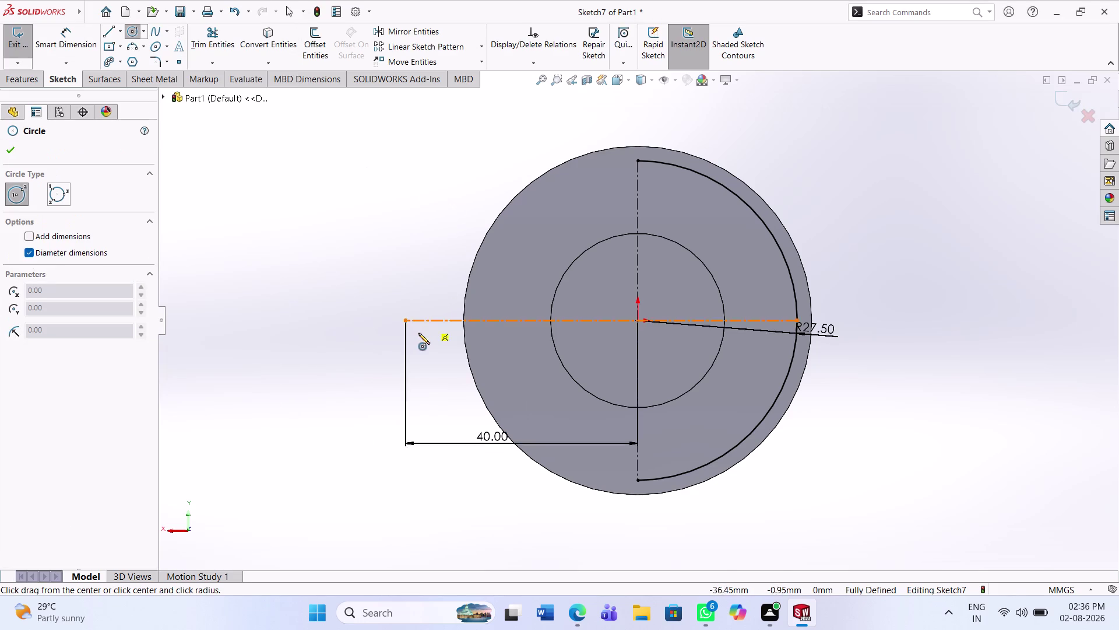
click(404, 319)
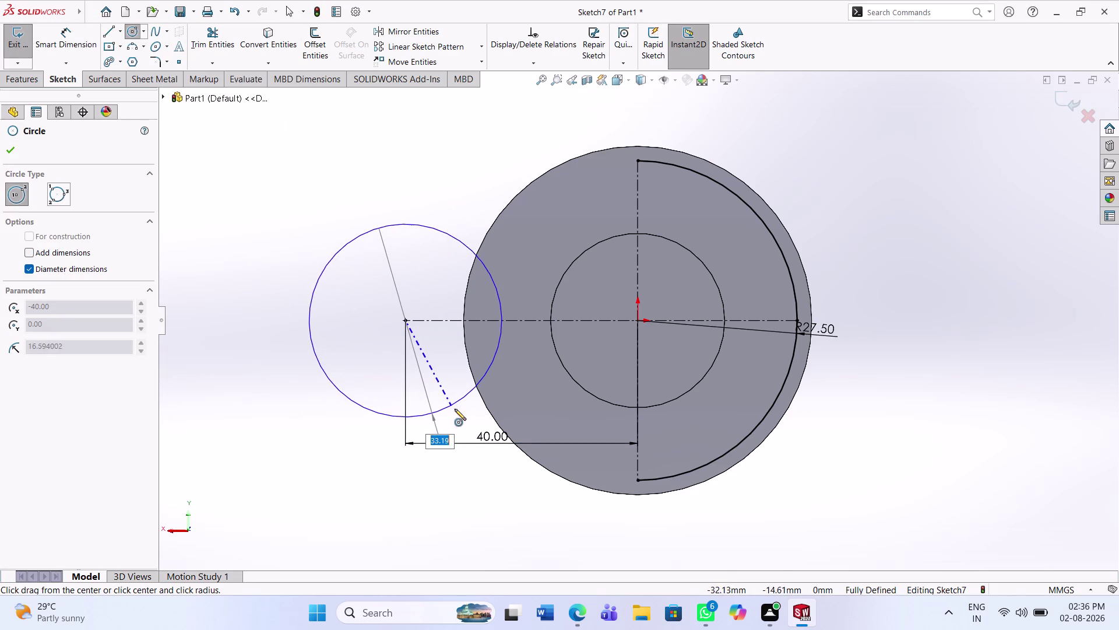
click(454, 410)
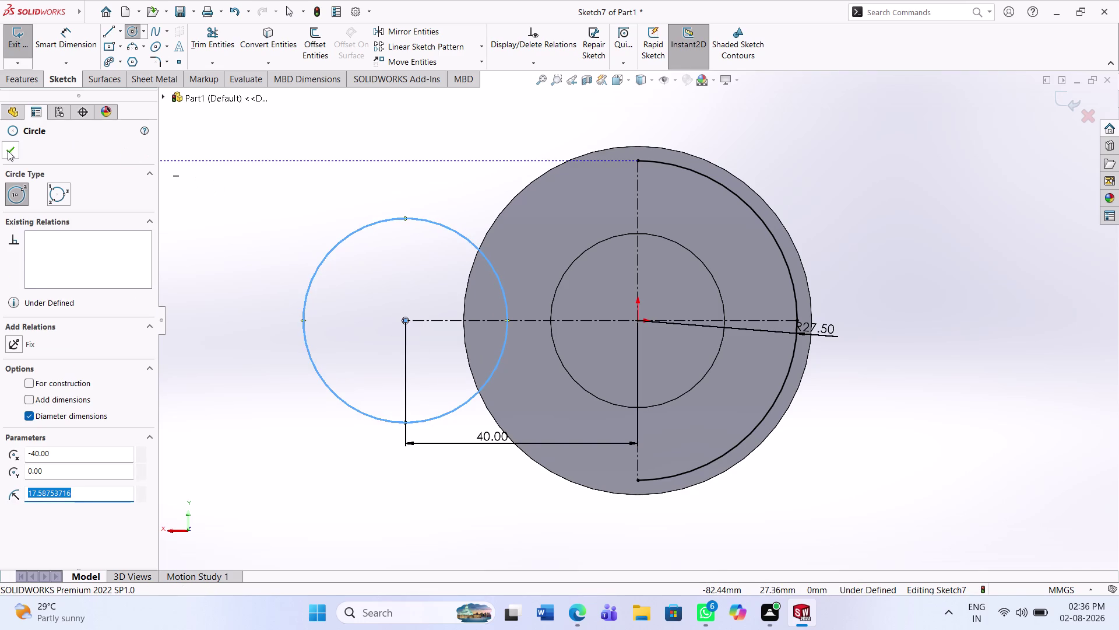
click(8, 151)
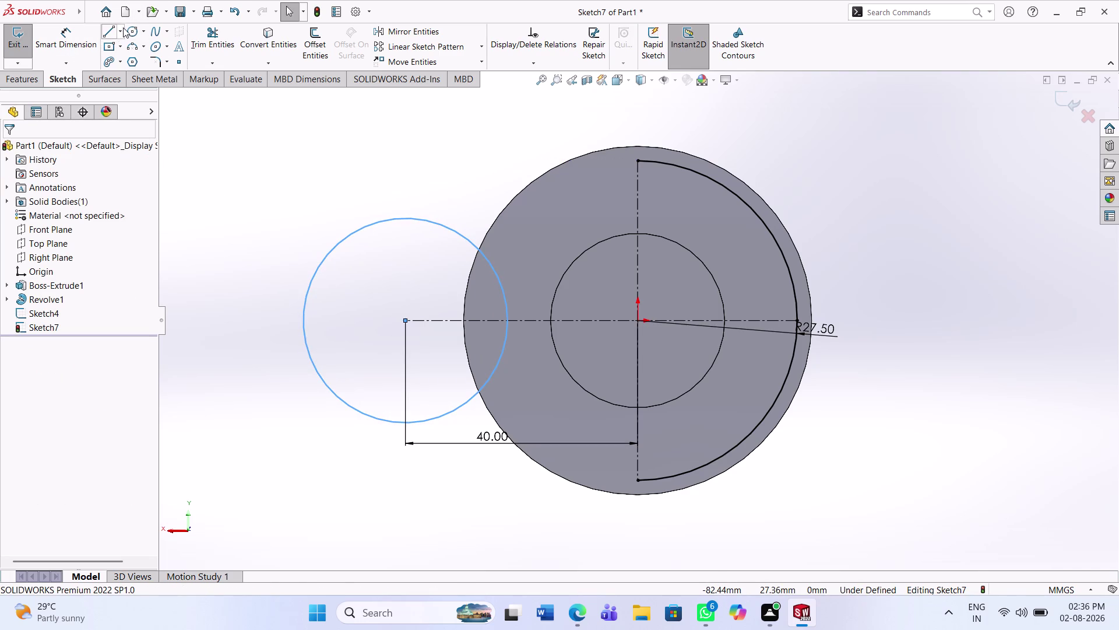
click(122, 27)
click(115, 31)
click(405, 216)
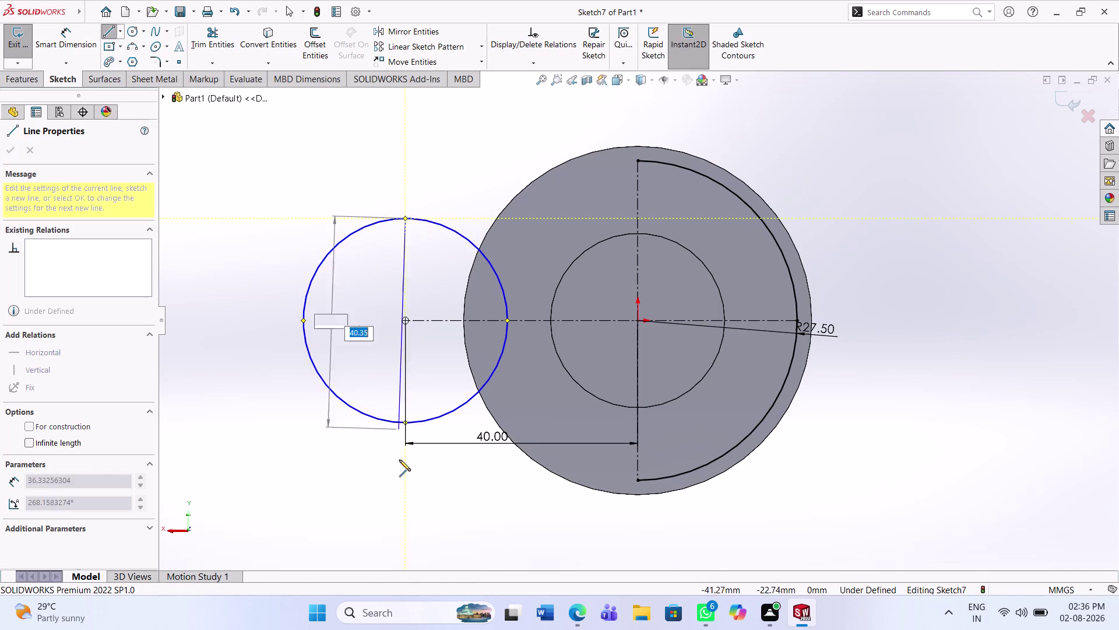
click(405, 424)
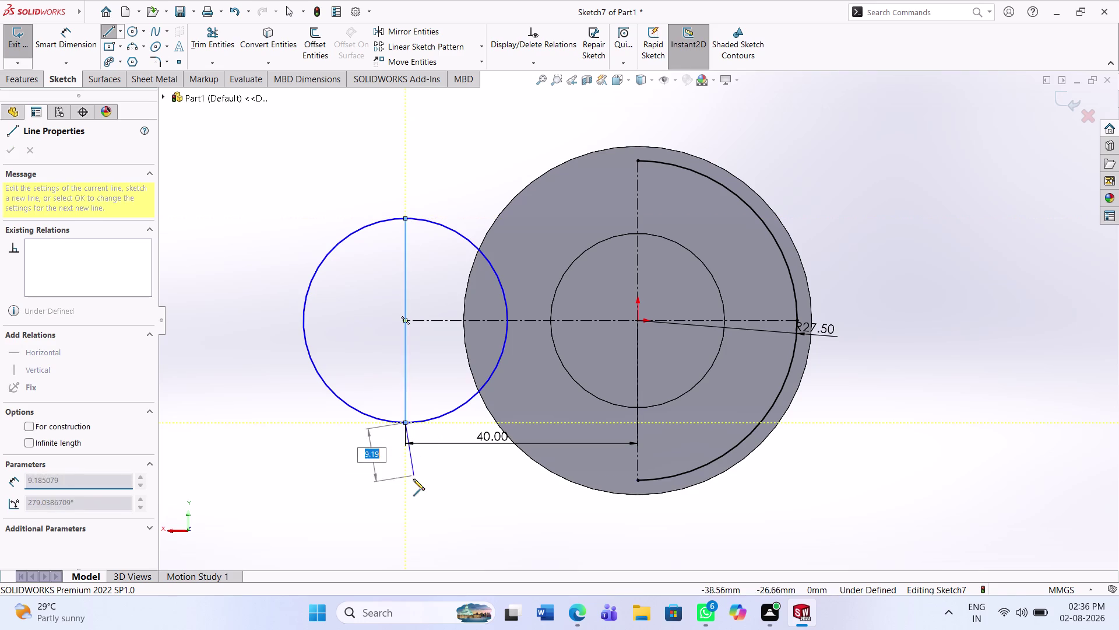
key(Escape)
key(Escape)
Trim away the circle's right half, leaving a left semicircle.
click(215, 41)
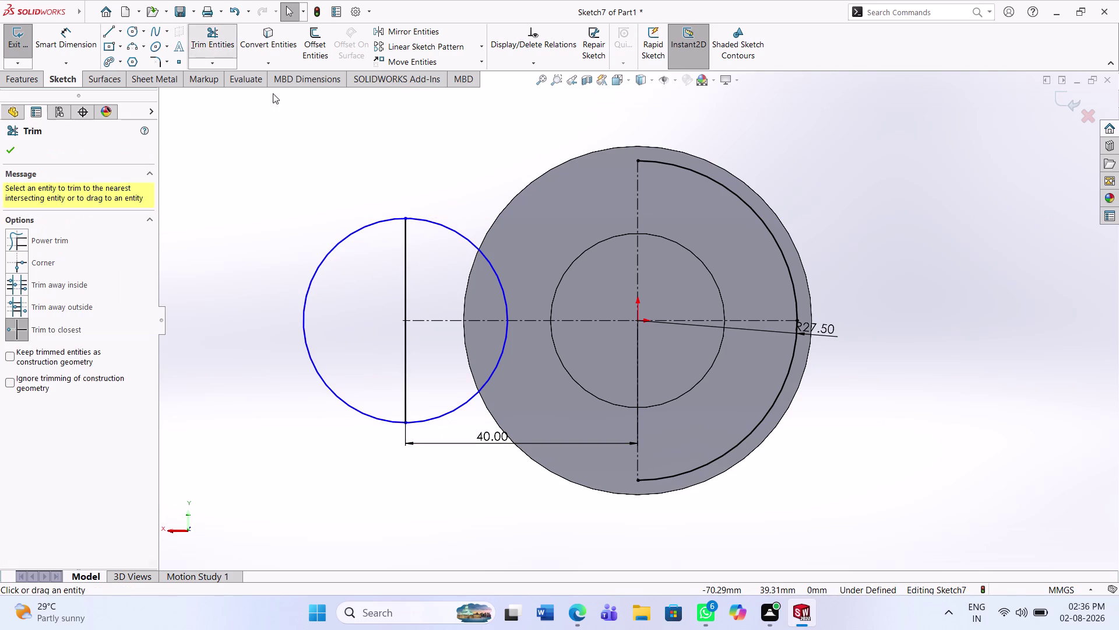
click(502, 282)
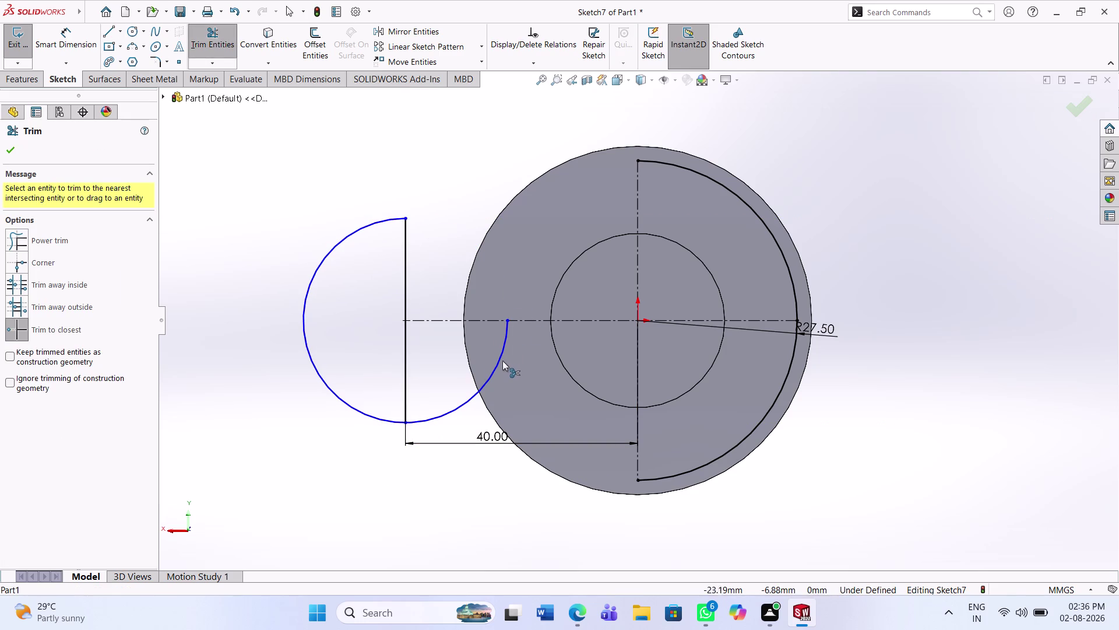
click(501, 360)
click(11, 150)
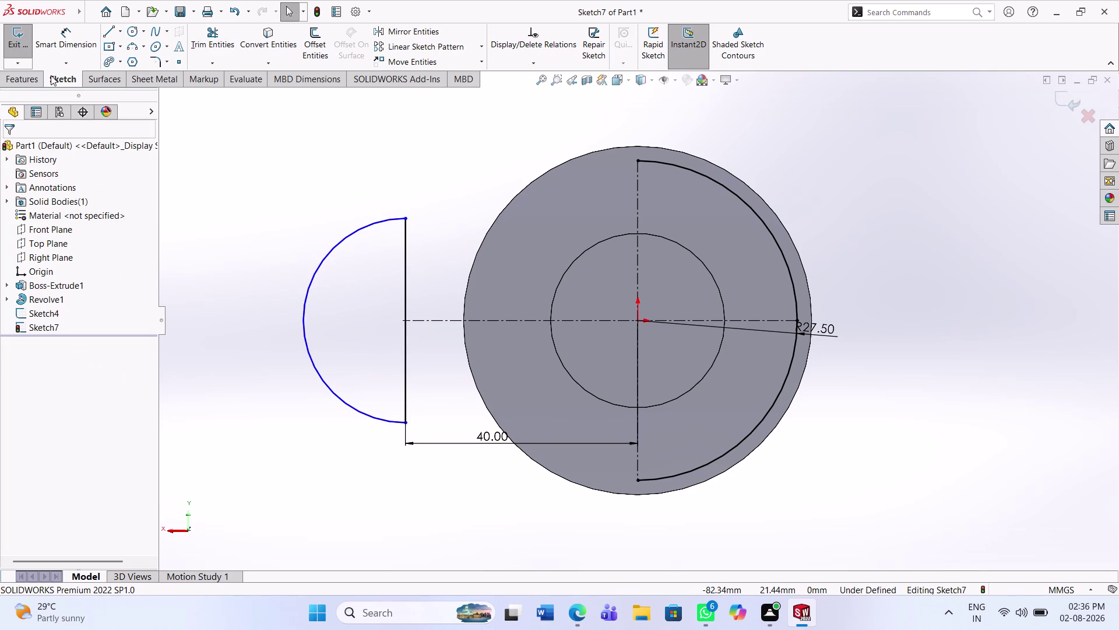
Dimension the left semicircle's radius to 27.5 mm.
click(66, 26)
click(305, 293)
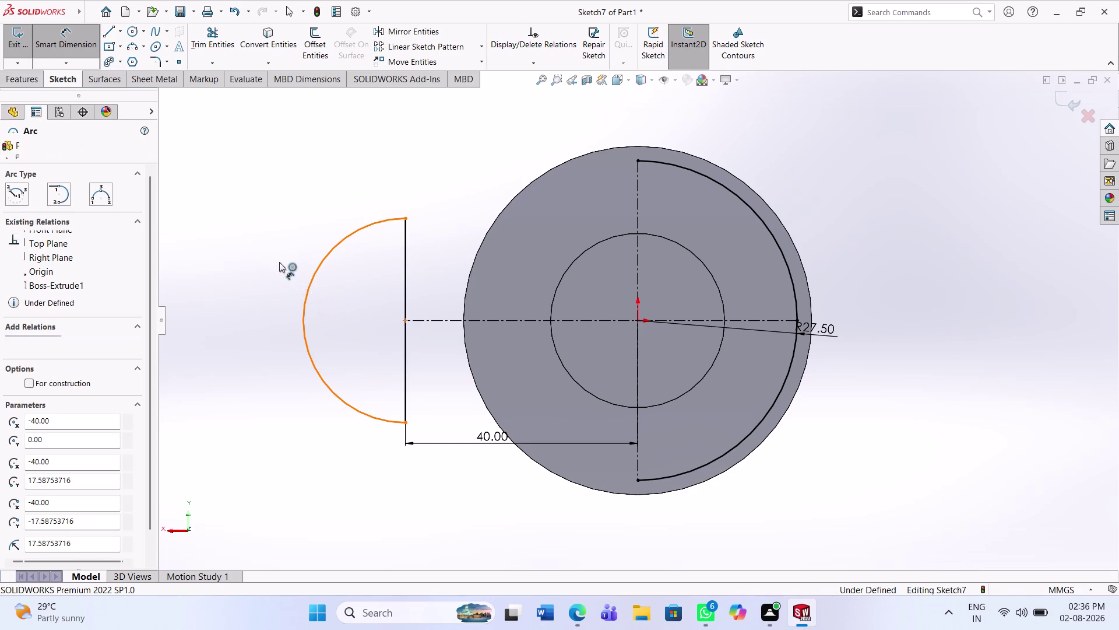
click(275, 256)
text(27)
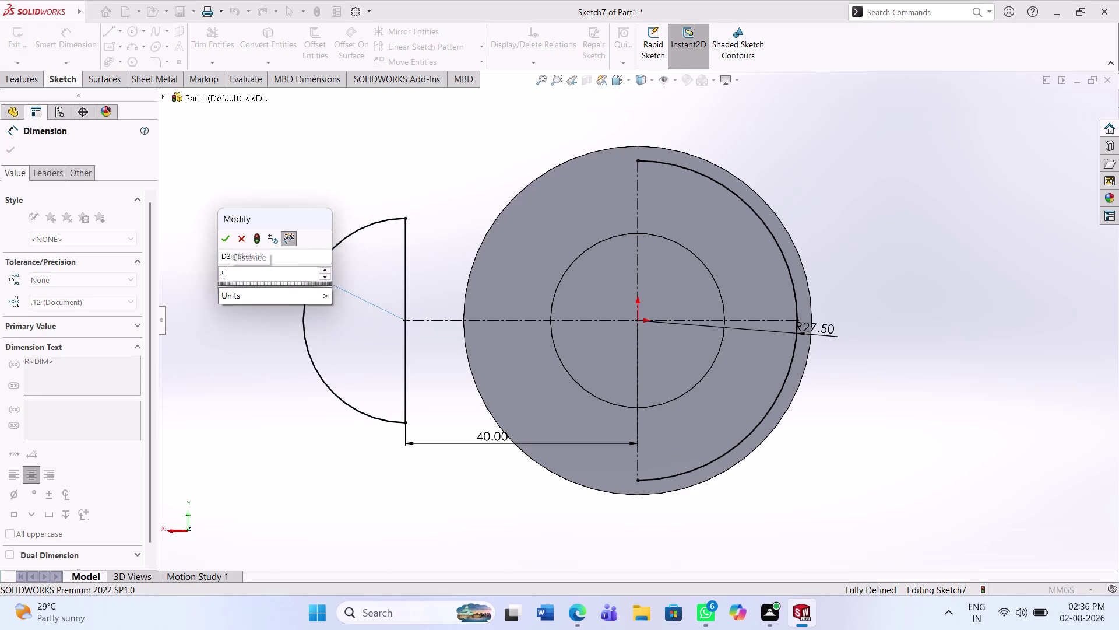
text(.5)
key(Return)
key(3)
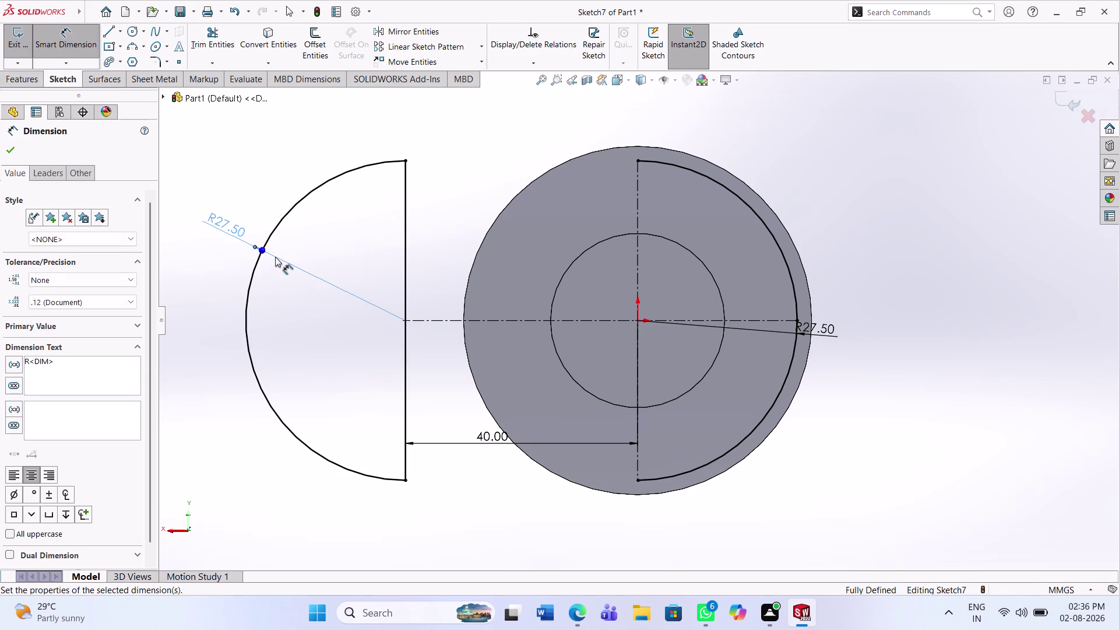
click(262, 437)
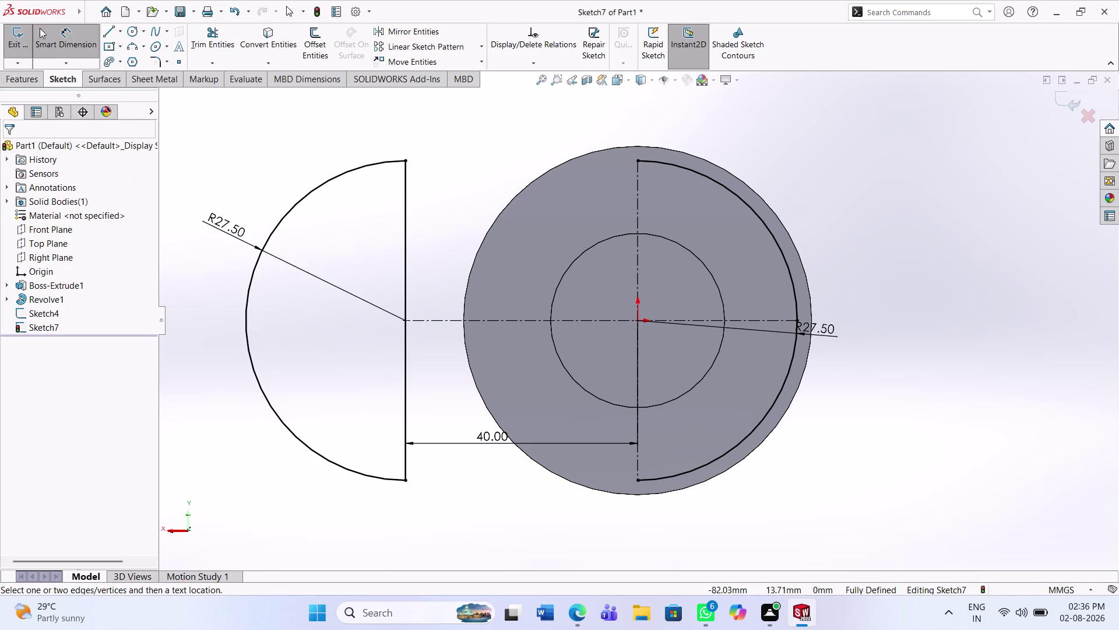
click(106, 25)
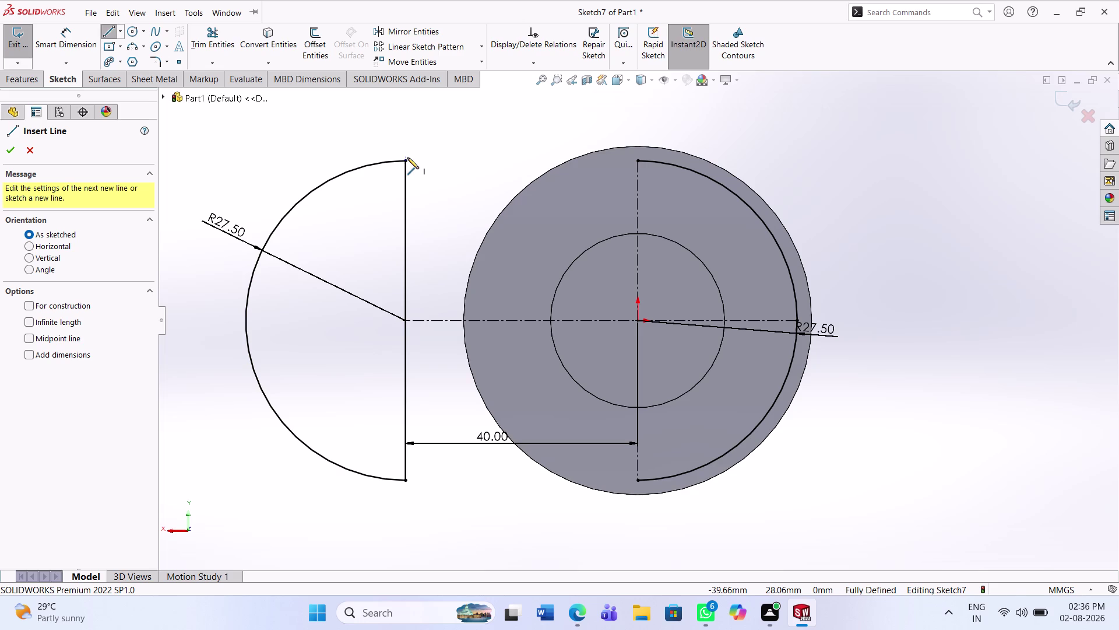
Draw top and bottom lines joining the left semicircle to the right arc.
click(407, 158)
click(638, 159)
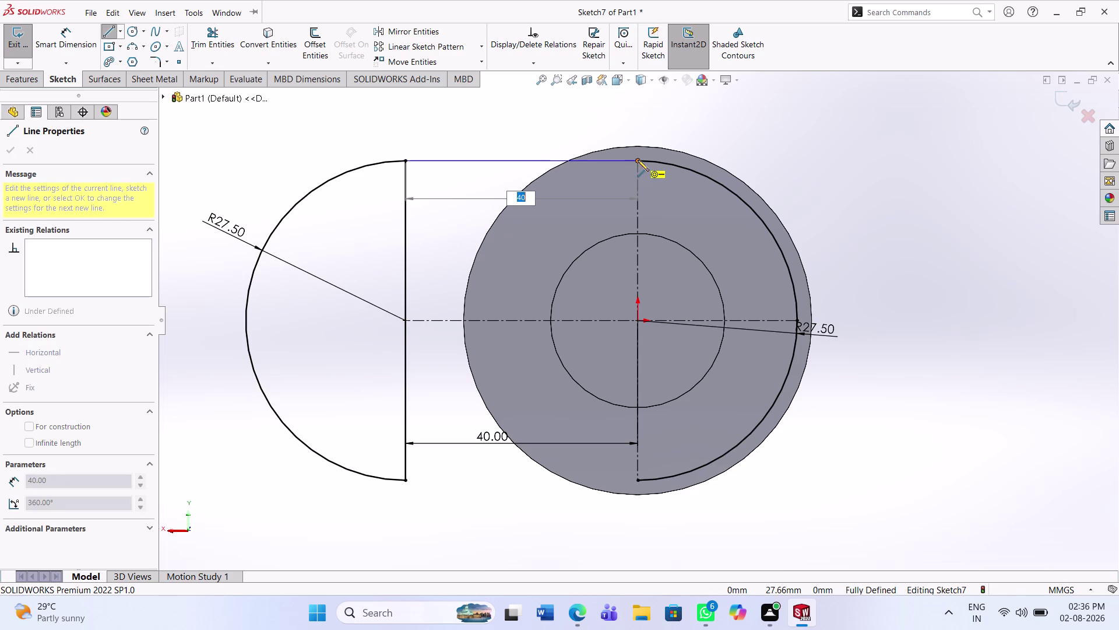
click(658, 312)
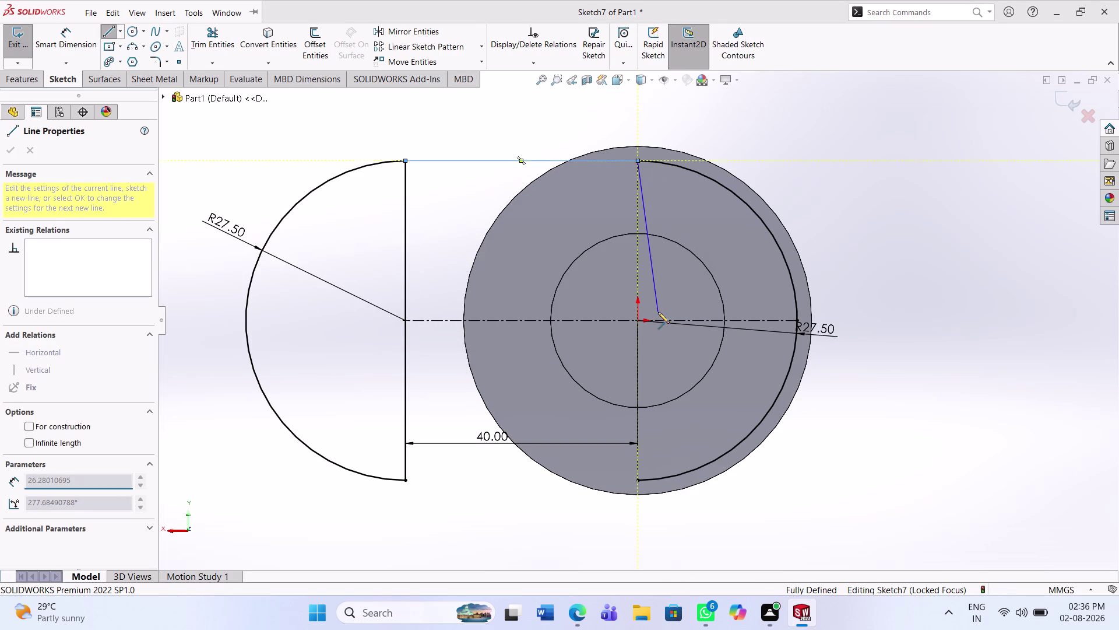
key(Escape)
key(Escape)
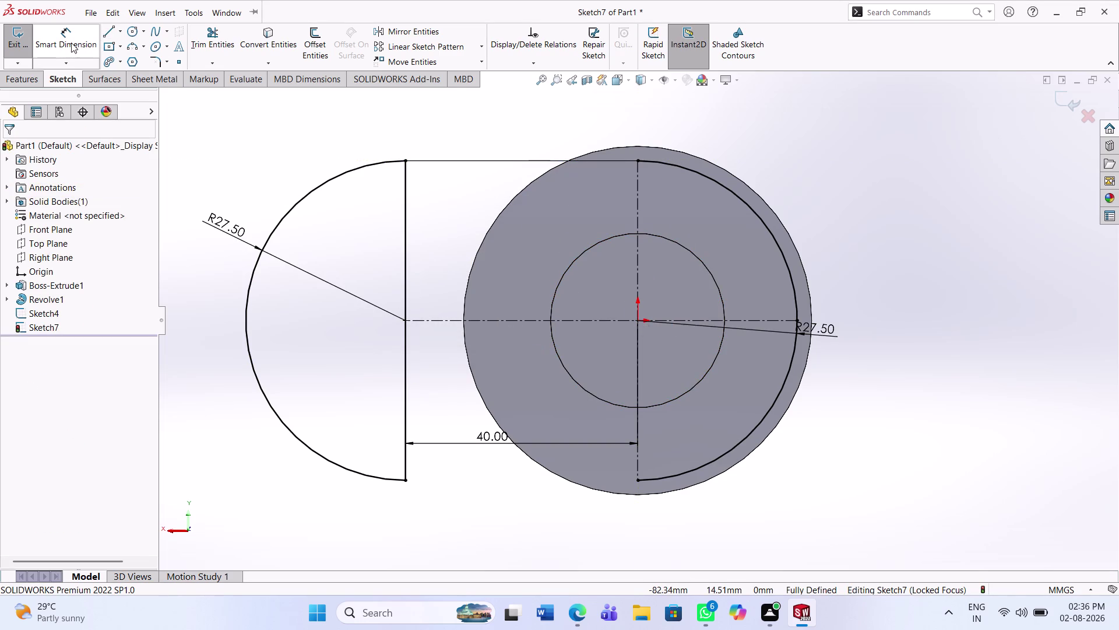
click(413, 169)
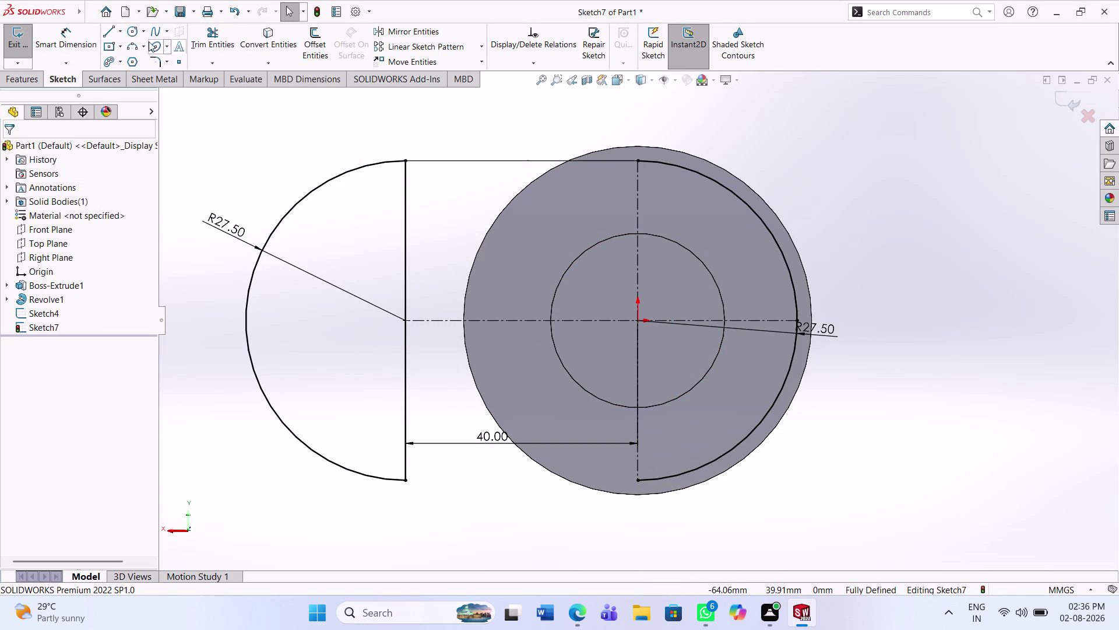
click(103, 29)
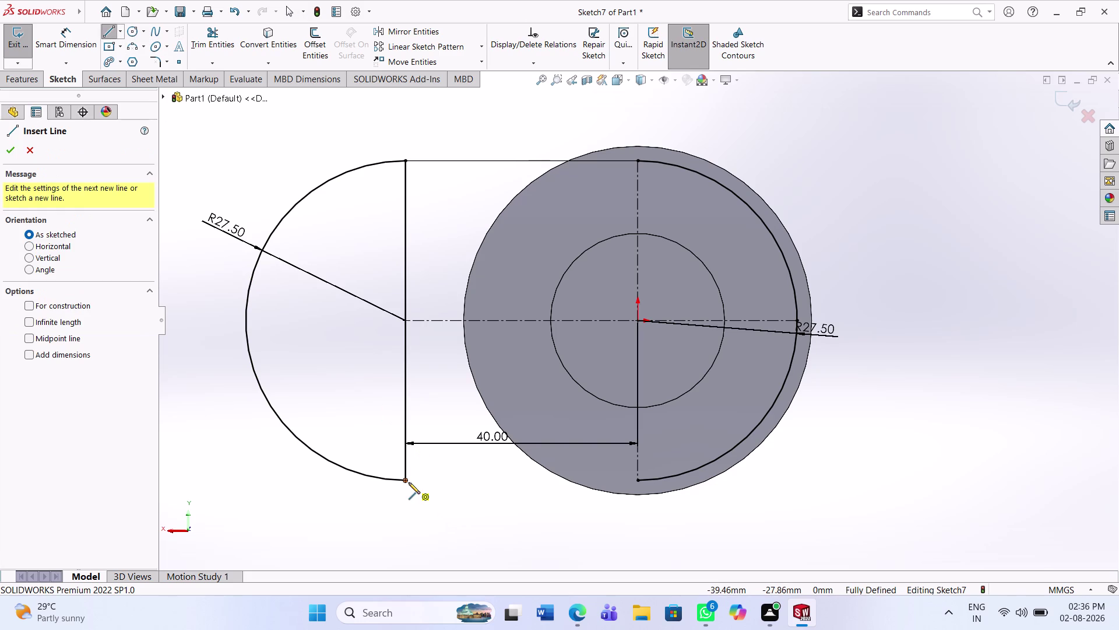
click(408, 482)
click(639, 479)
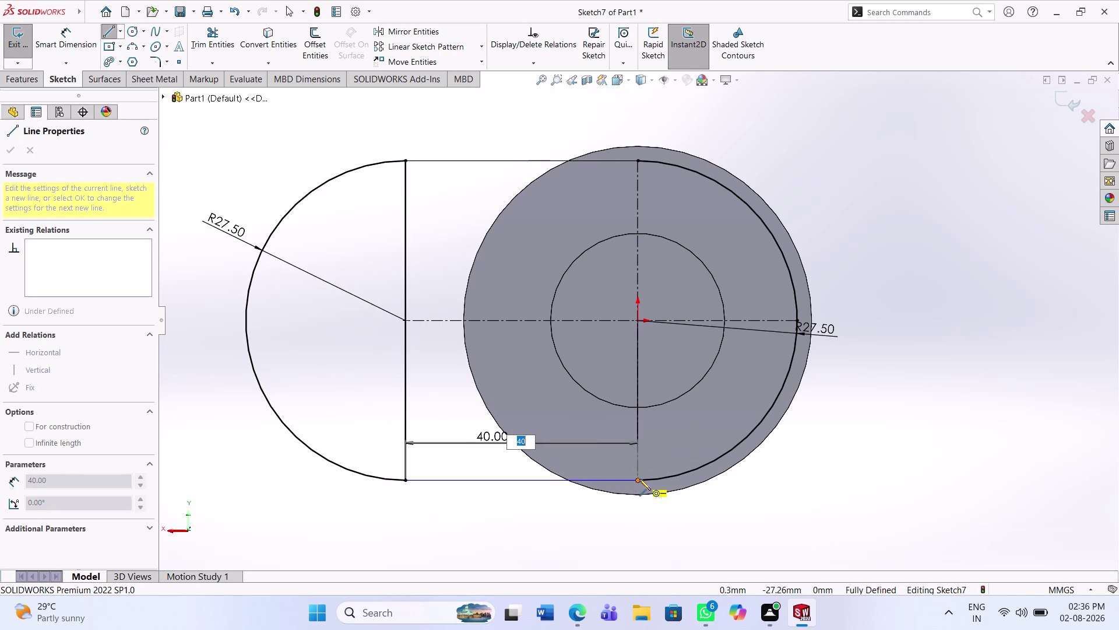
key(Escape)
key(Escape)
key(Escape)
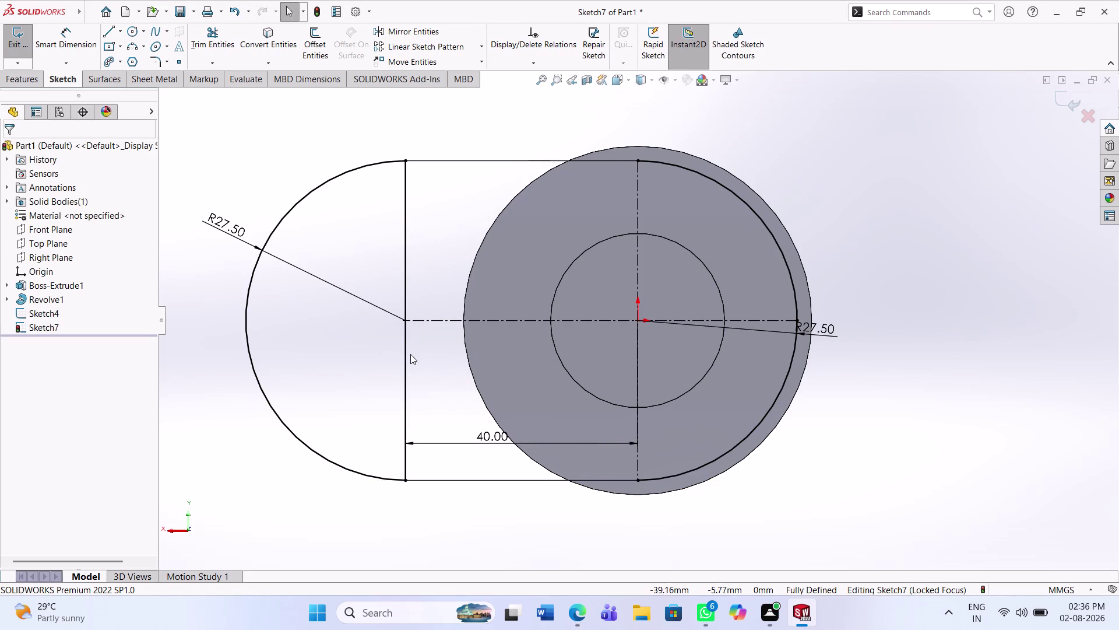
Delete the inner vertical line to leave a closed obround outline.
right_click(407, 352)
click(437, 508)
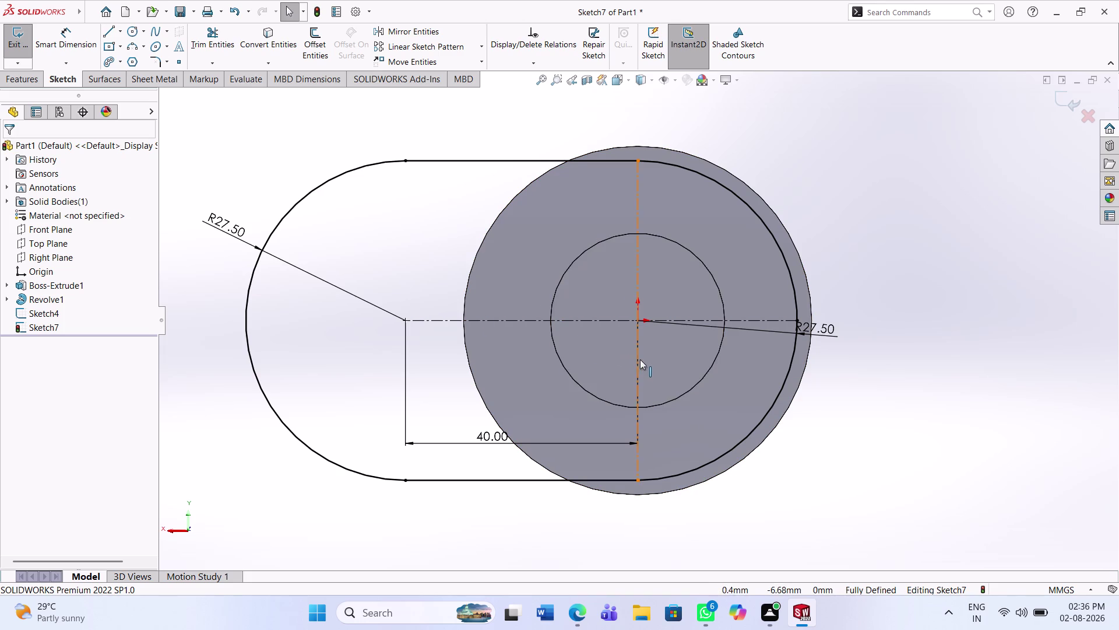
click(33, 79)
click(36, 57)
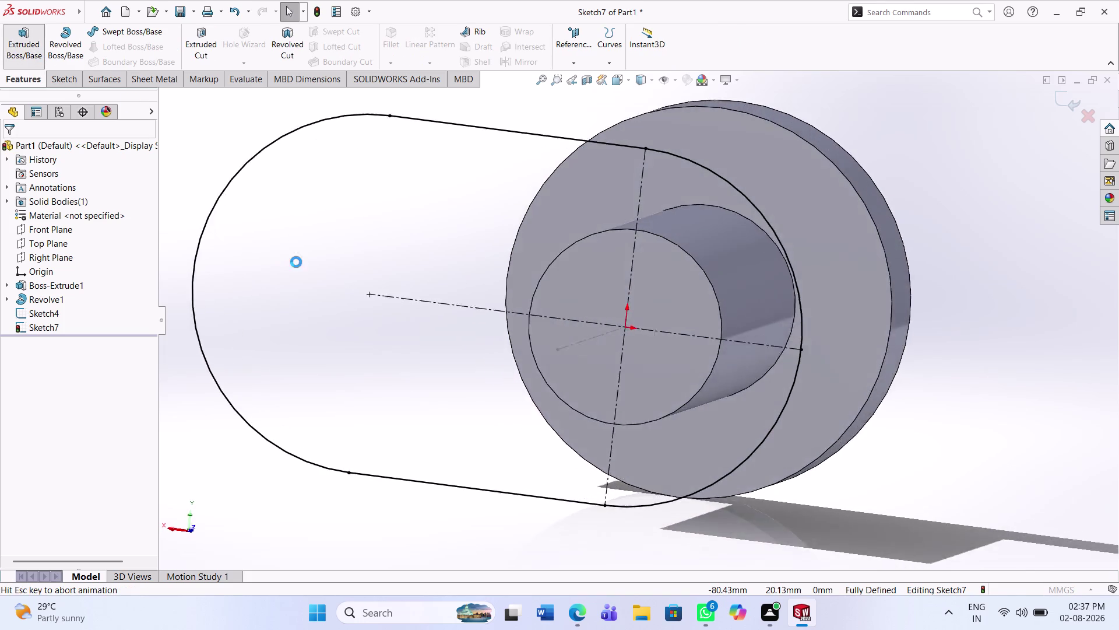
Extrude the obround profile as Boss-Extrude2 to a blind depth of 22 mm.
click(433, 216)
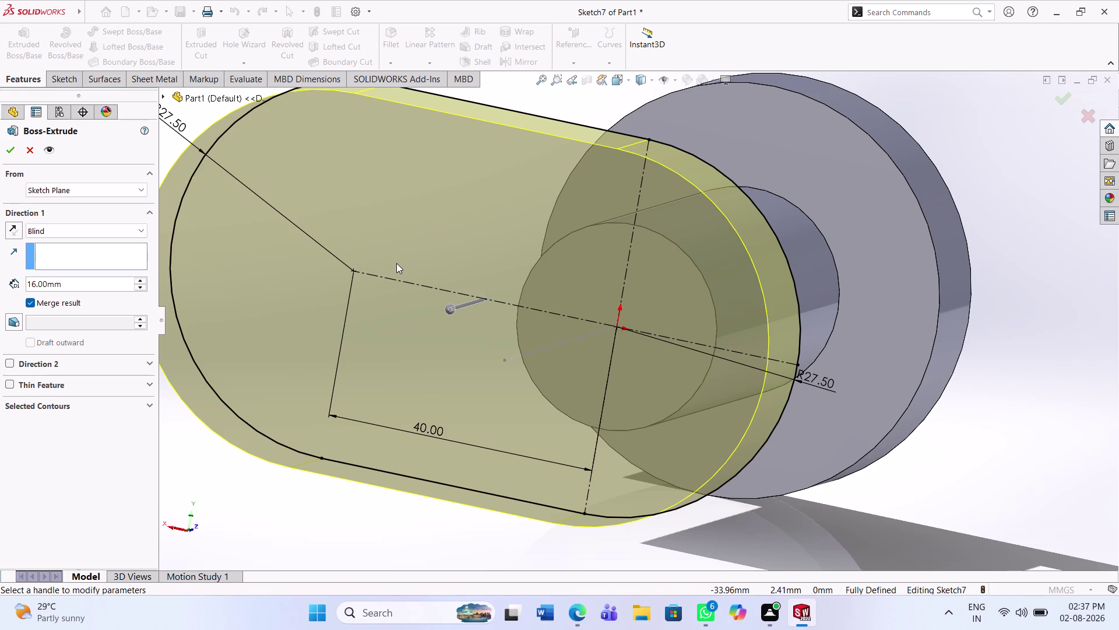
text(22)
click(78, 280)
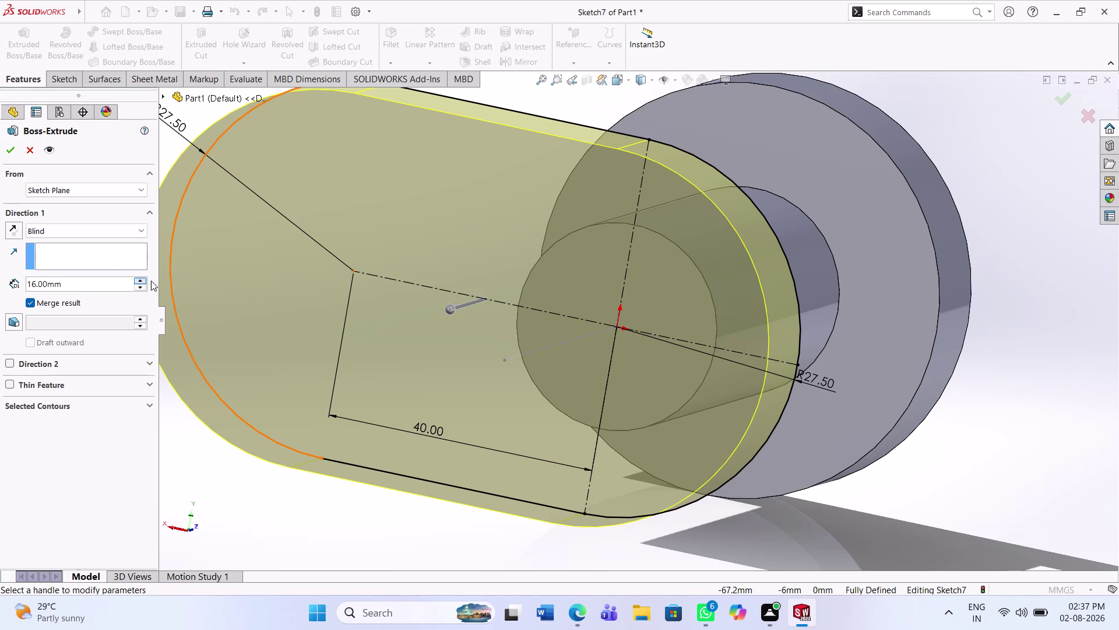
drag(75, 283, 10, 290)
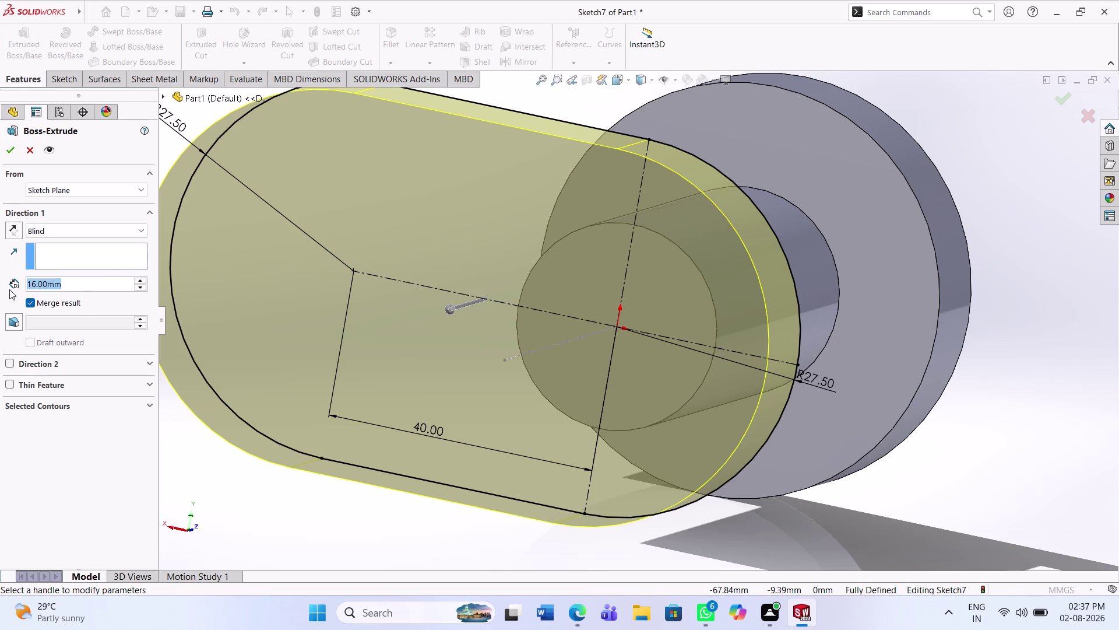
text(22)
key(Return)
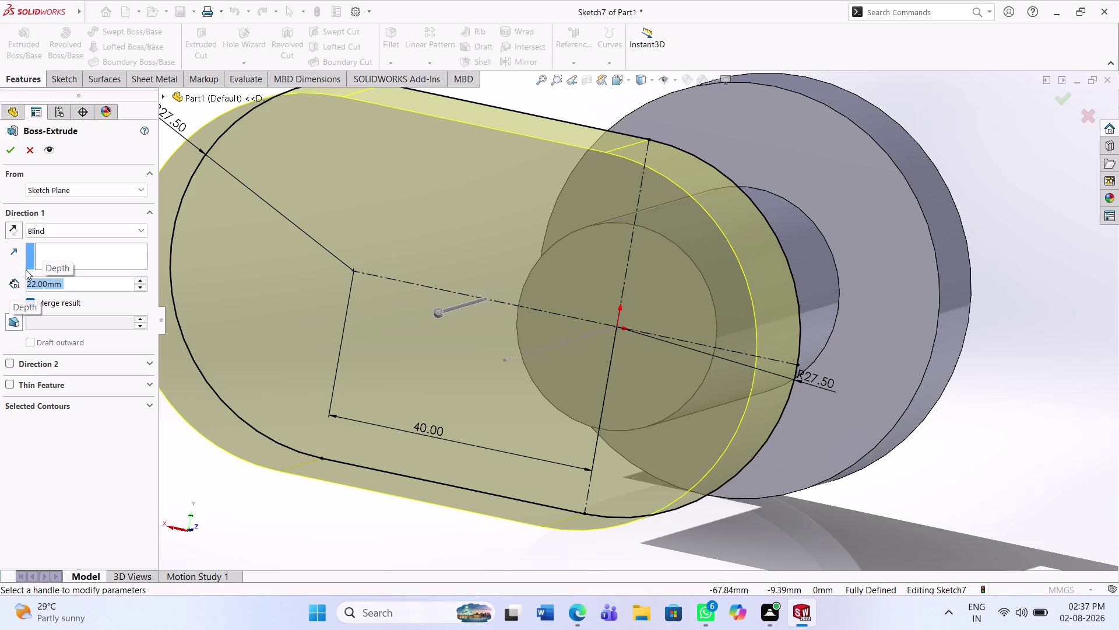
click(8, 152)
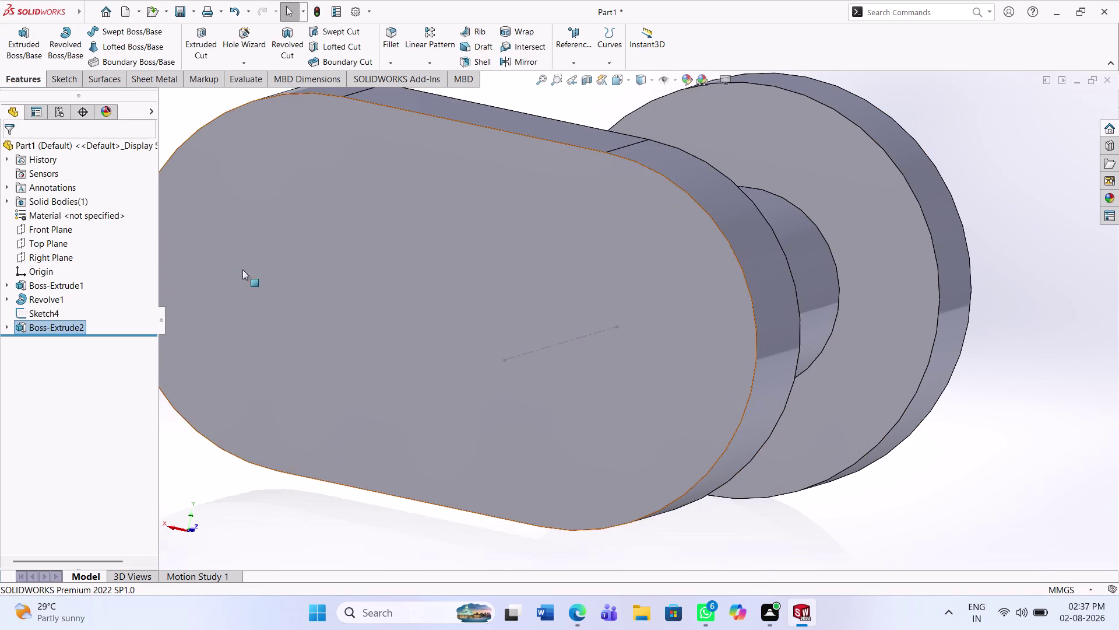
Orbit to a top-down view and start a new sketch on the Top Plane.
scroll(up, 3)
middle_drag(299, 304, 236, 364)
middle_drag(420, 322, 381, 345)
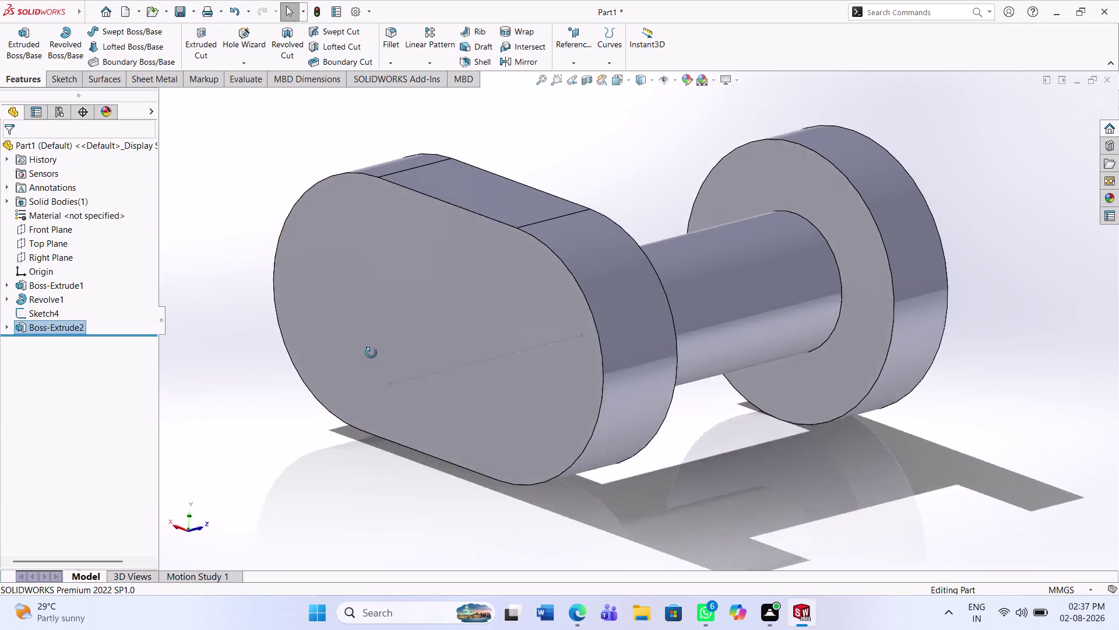
middle_drag(381, 344, 382, 288)
middle_drag(376, 342, 387, 239)
scroll(up, 3)
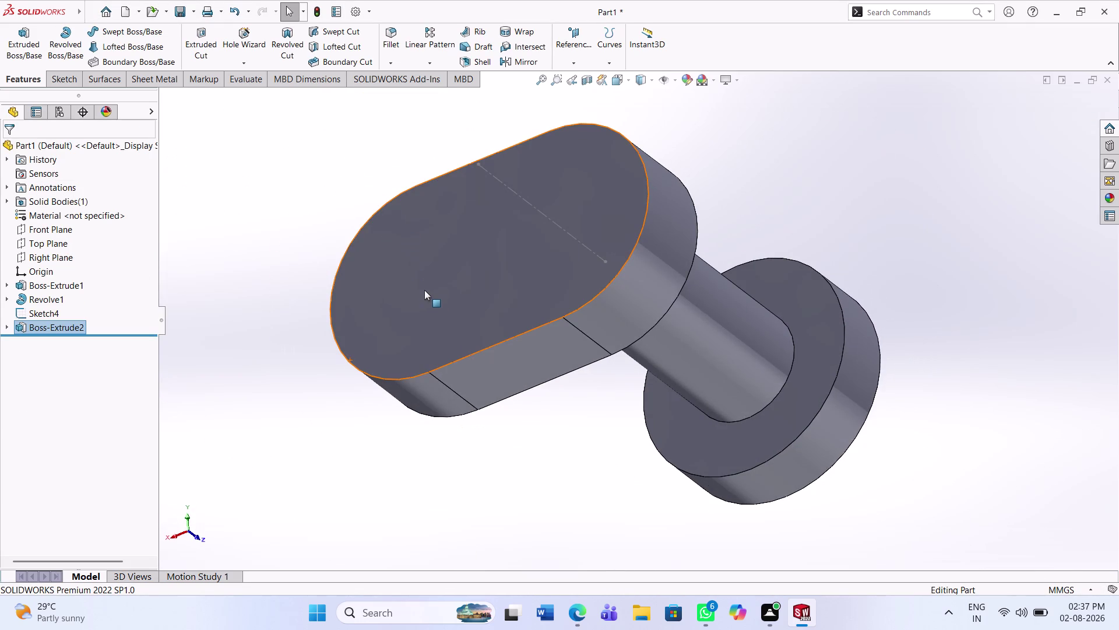
click(43, 245)
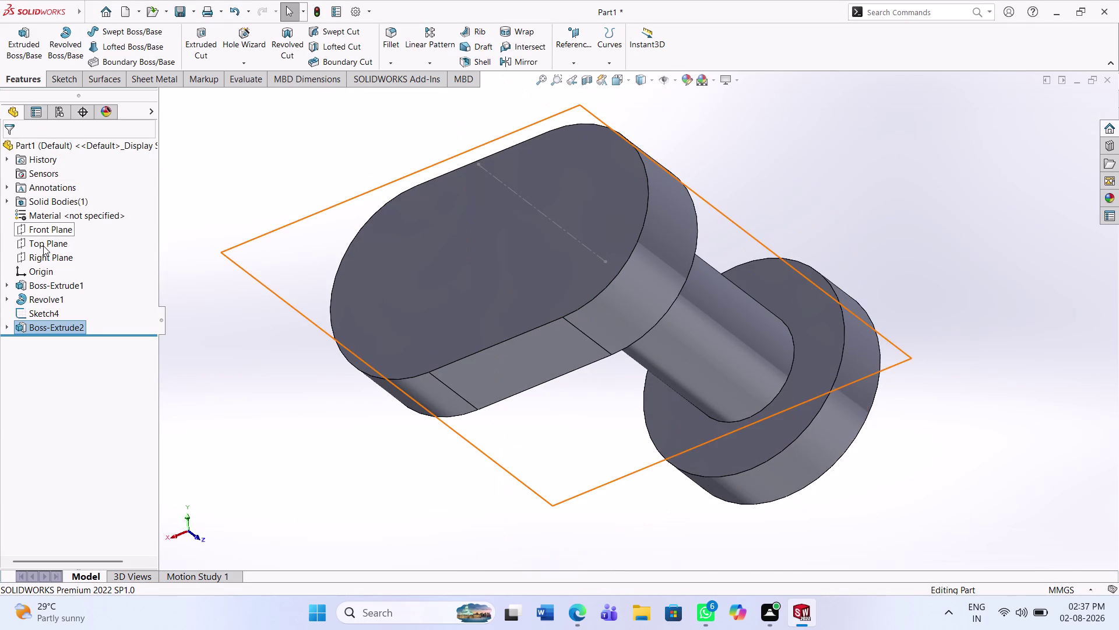
click(57, 229)
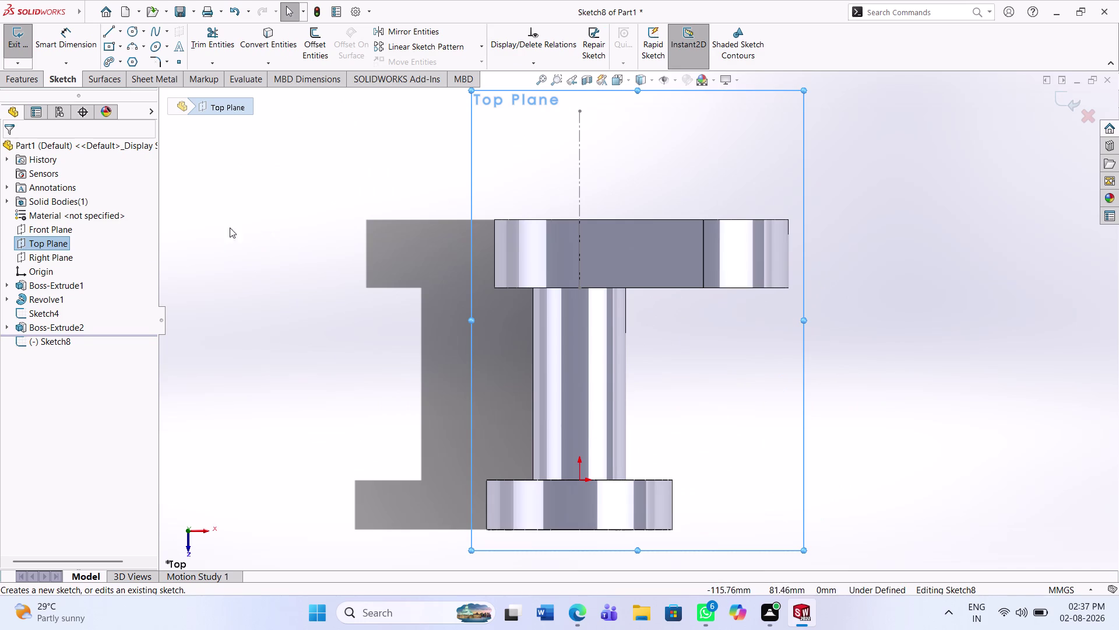
Open and dismiss Sketch4's context menu while adjusting the view around it.
right_click(578, 179)
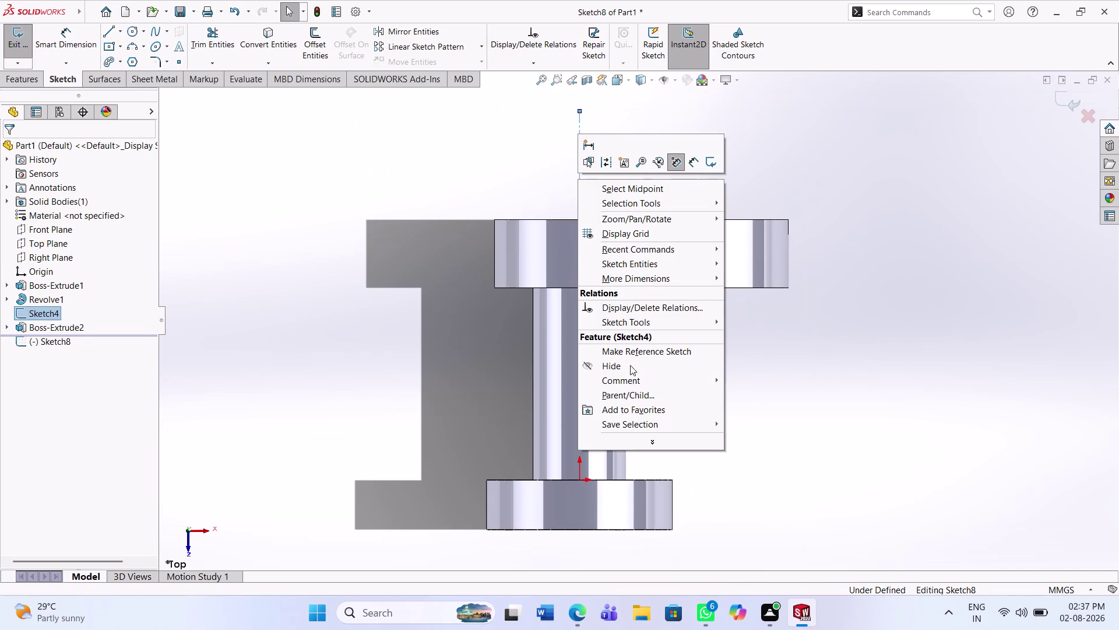
click(754, 360)
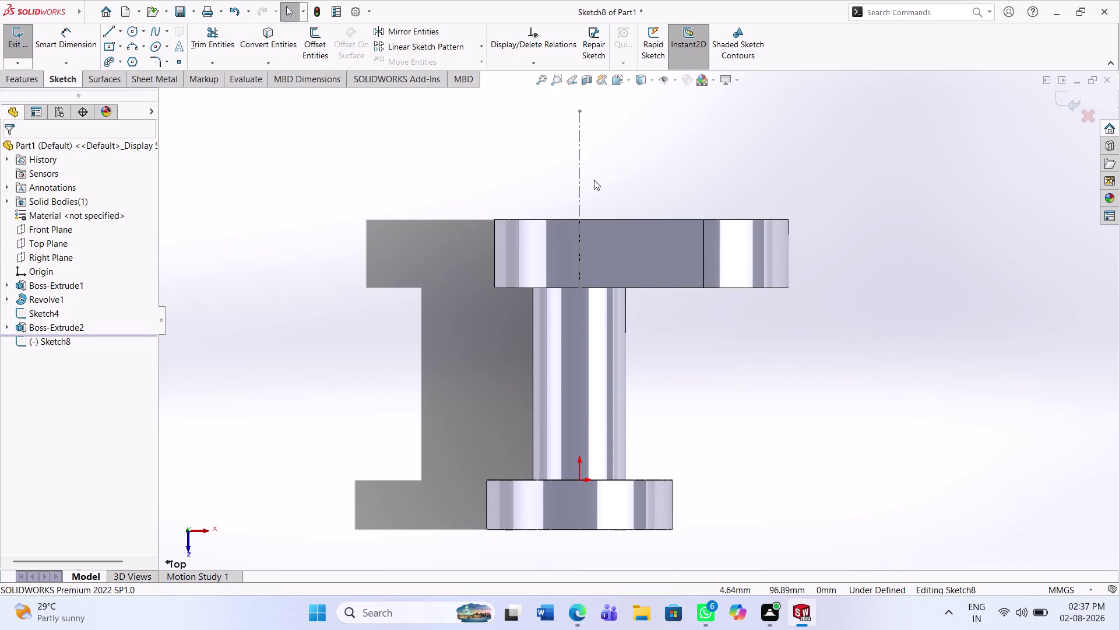
right_click(577, 168)
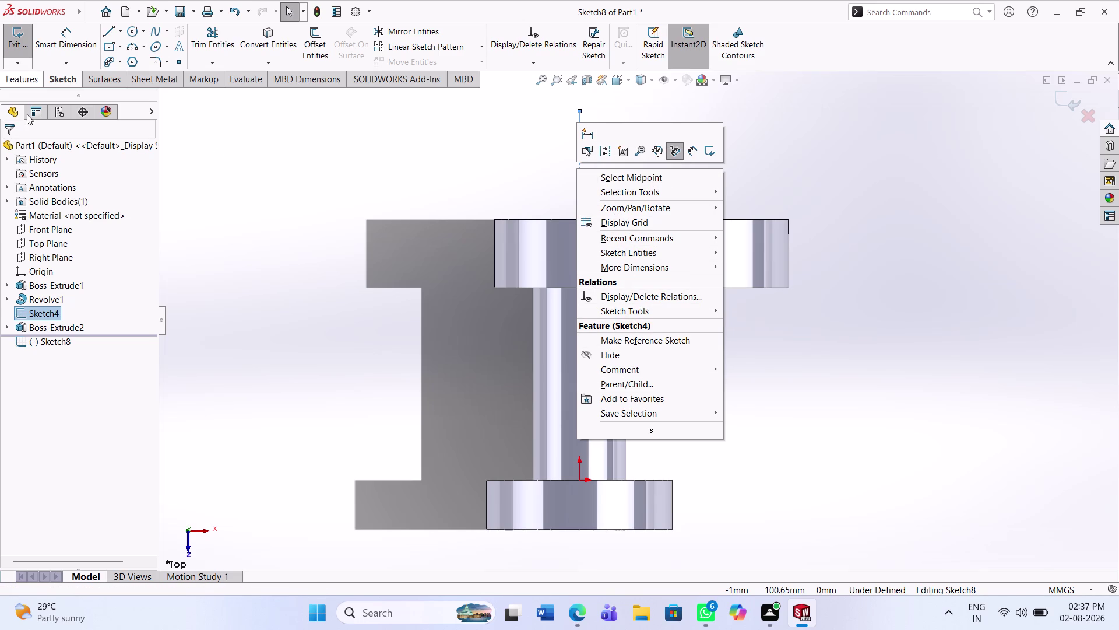
click(820, 157)
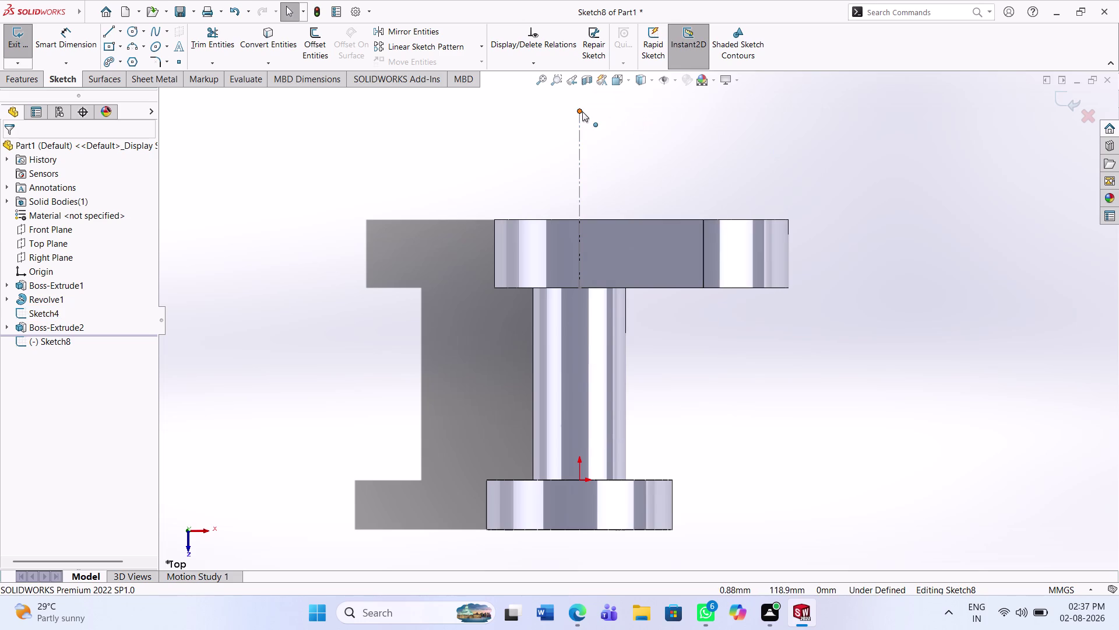
drag(583, 111, 576, 81)
click(617, 129)
scroll(up, 3)
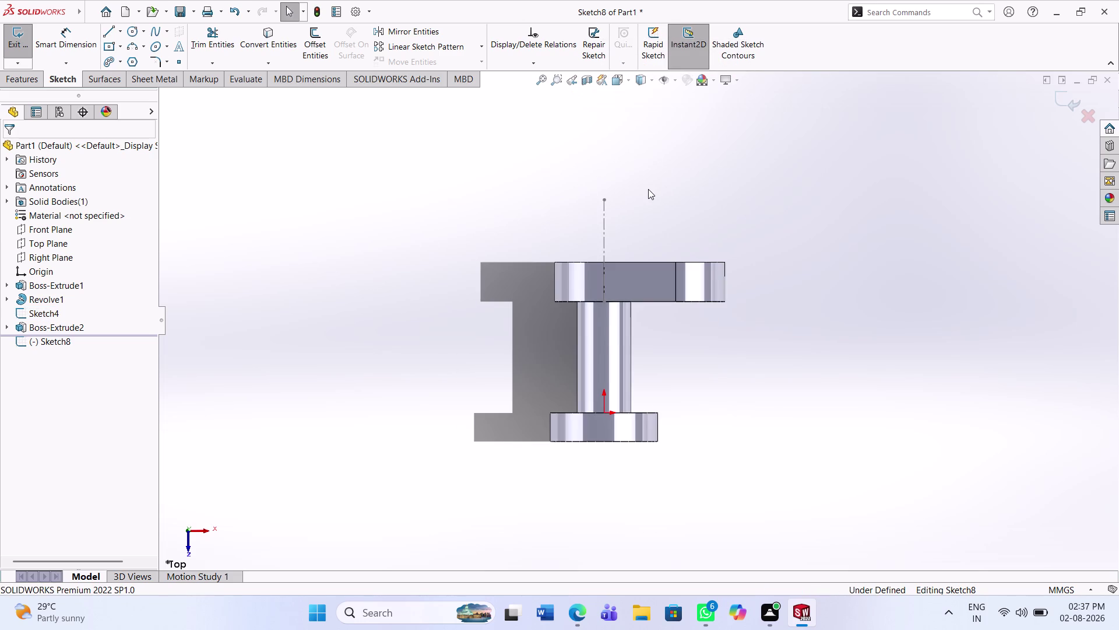
scroll(up, 3)
scroll(down, 3)
scroll(down, 3)
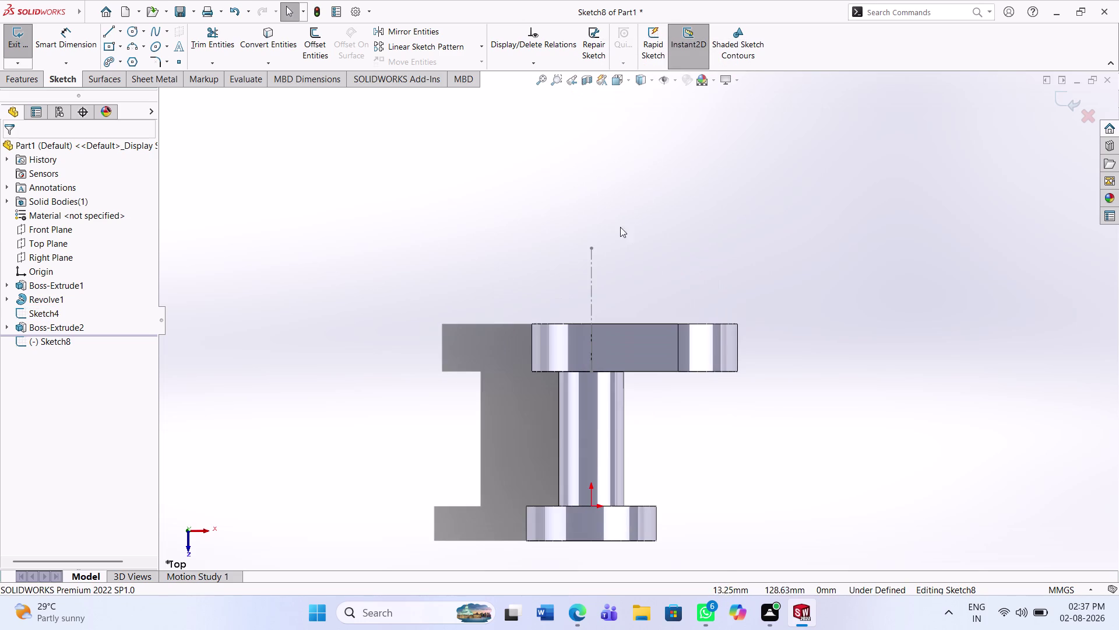
Select Sketch4's centerline and hide Sketch4.
drag(591, 248, 597, 181)
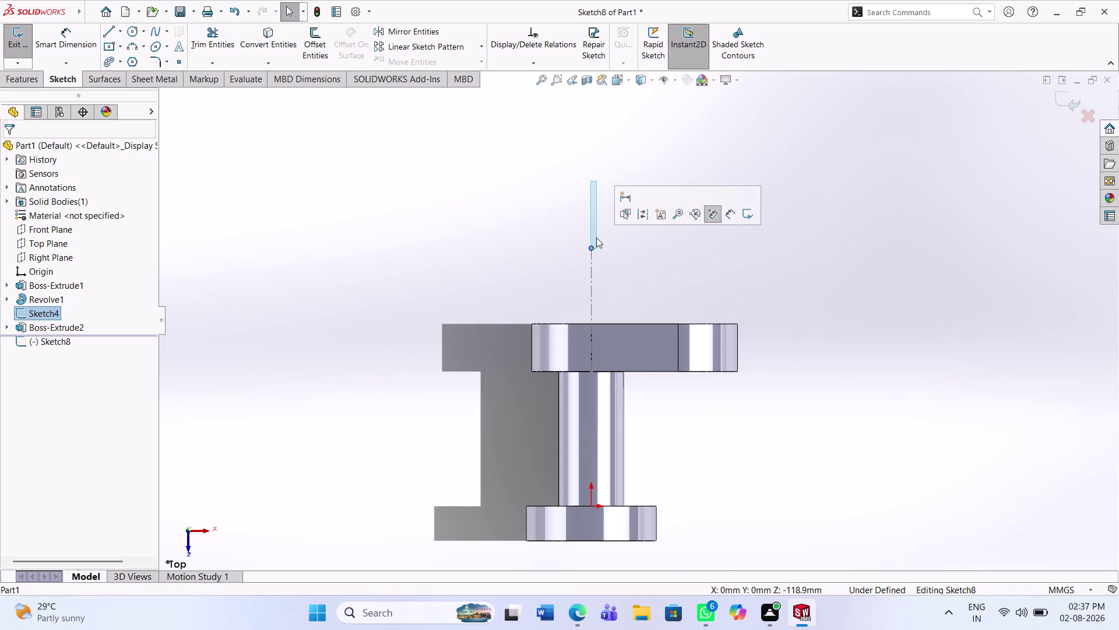
click(643, 278)
drag(594, 248, 598, 172)
right_click(591, 271)
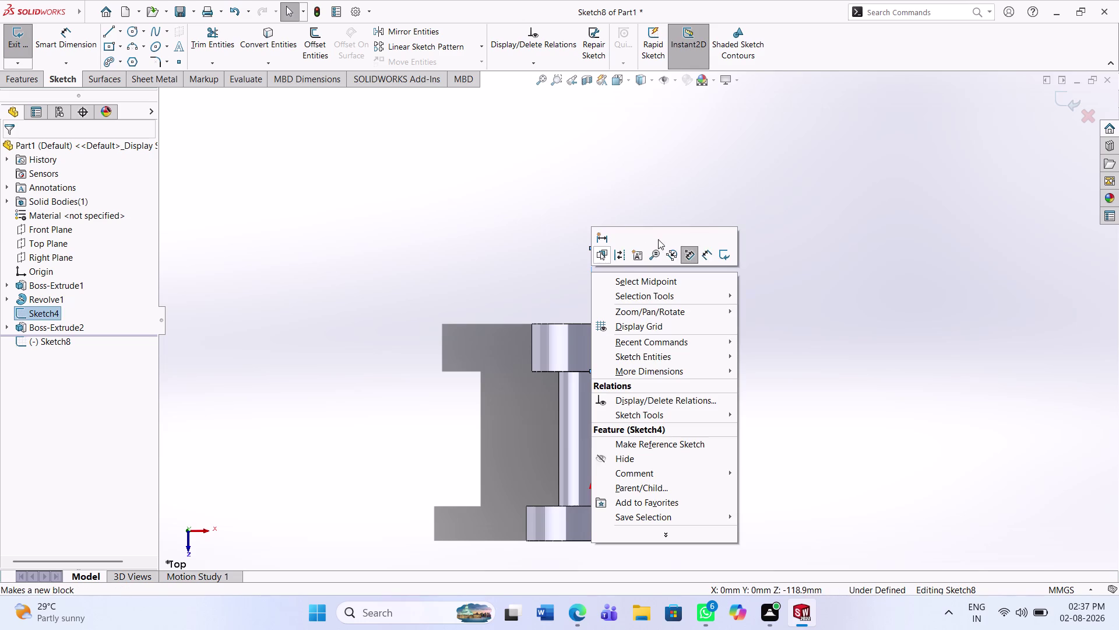
click(647, 528)
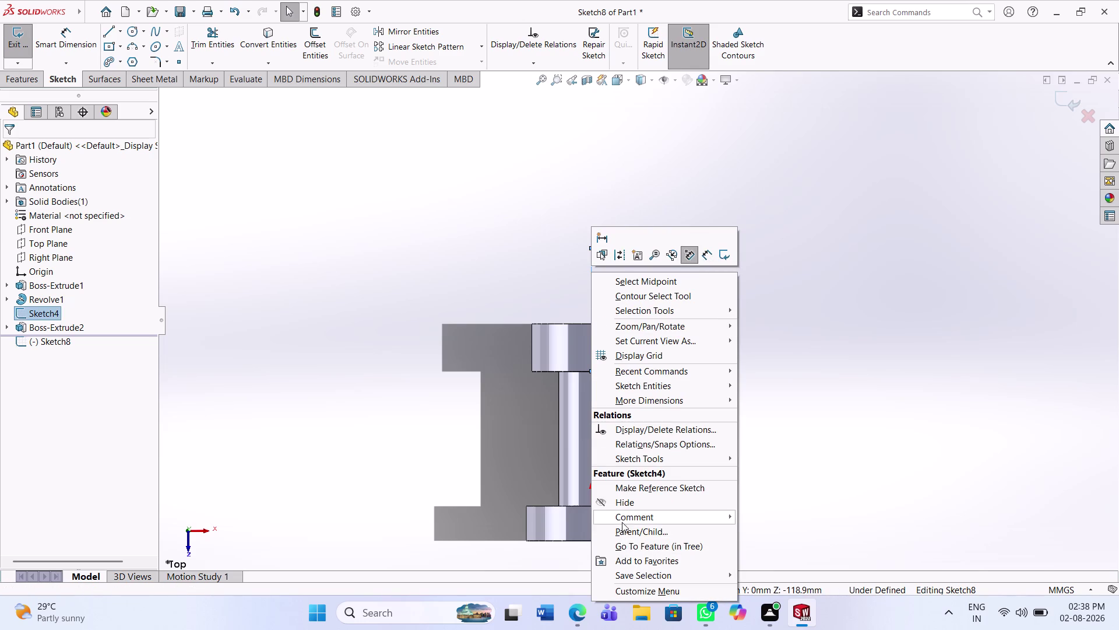
click(619, 500)
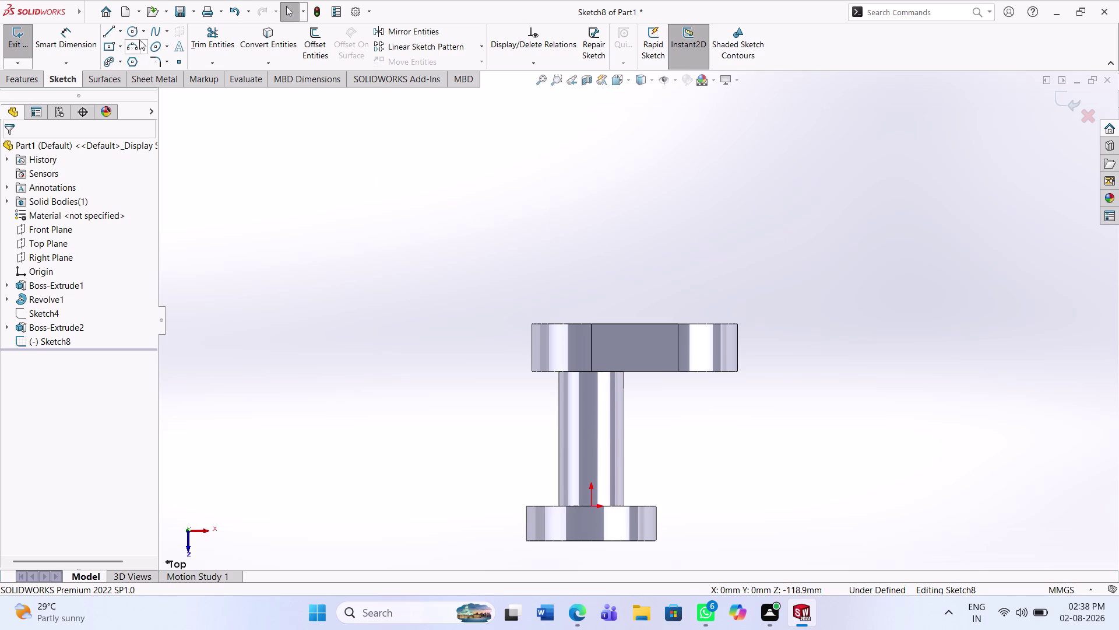
click(120, 28)
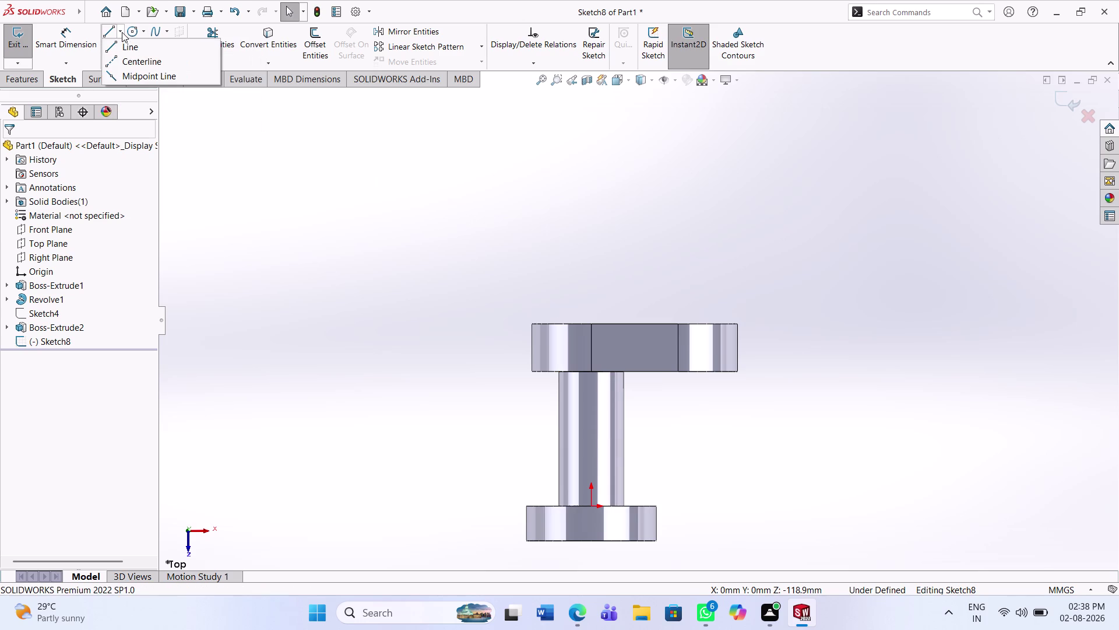
Draw a vertical centerline rising from the disc's top edge.
click(125, 64)
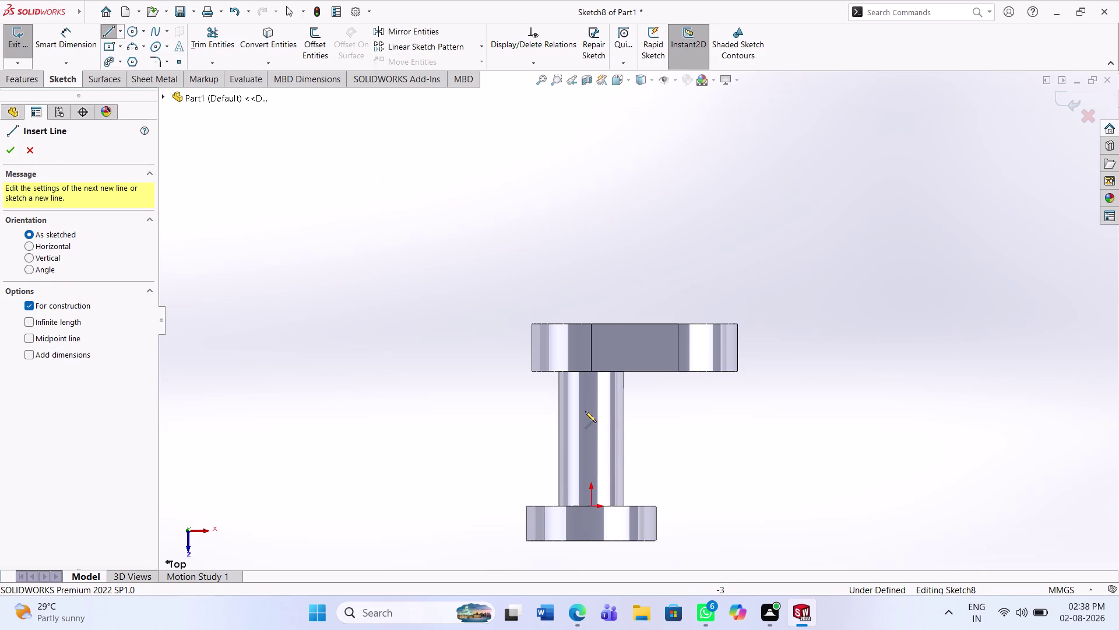
click(589, 186)
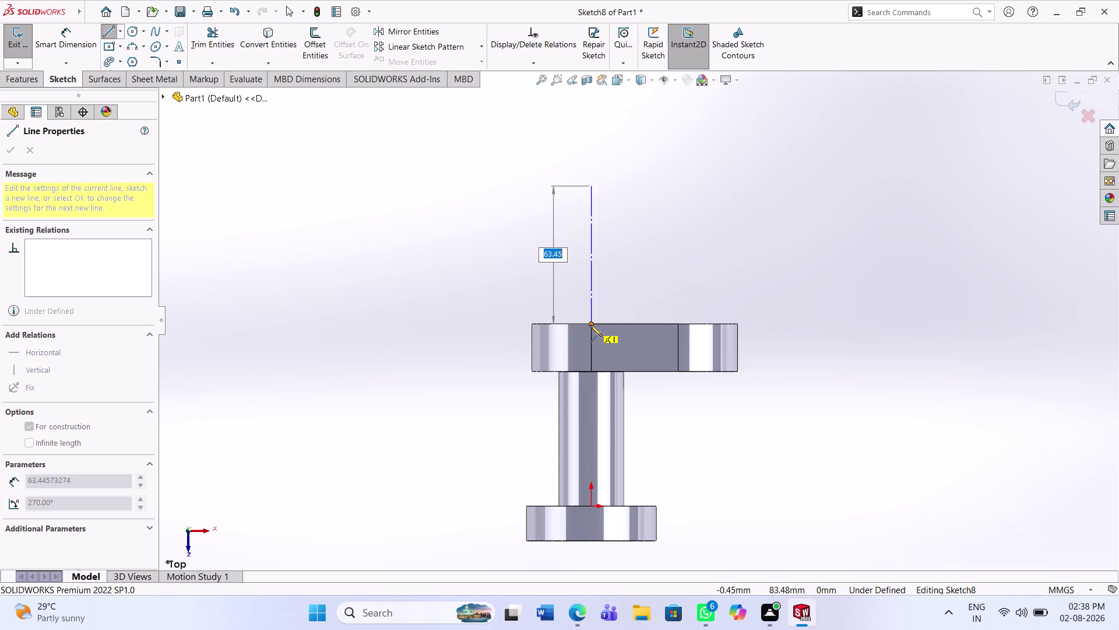
click(591, 324)
key(Escape)
key(Escape)
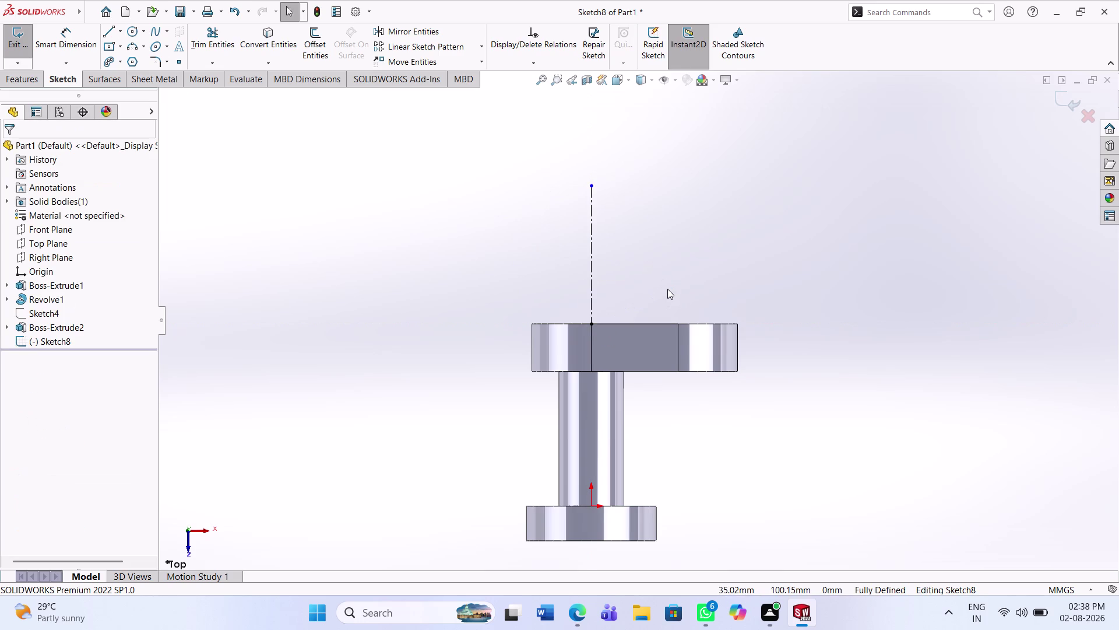
click(666, 262)
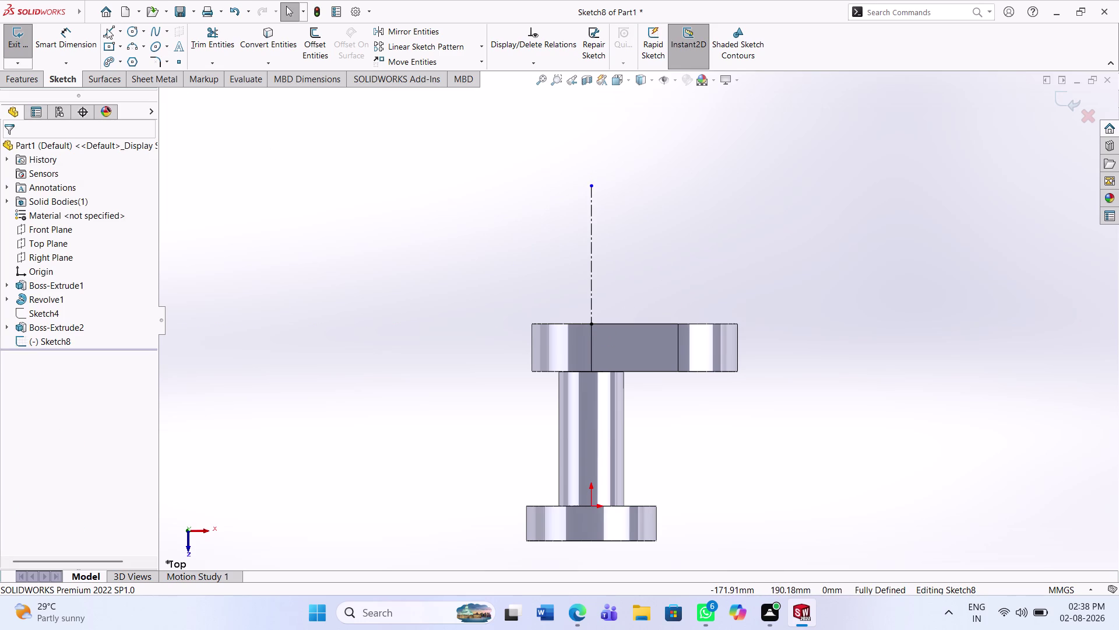
Draw the rectangular profile's line chain beside the centerline.
click(106, 34)
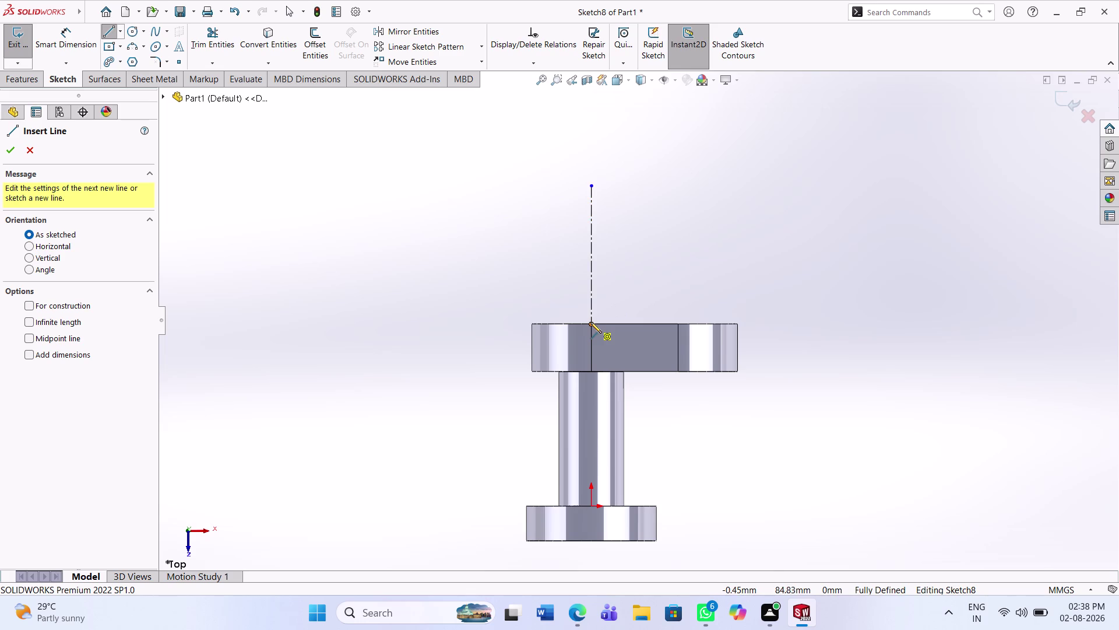
click(590, 321)
click(651, 322)
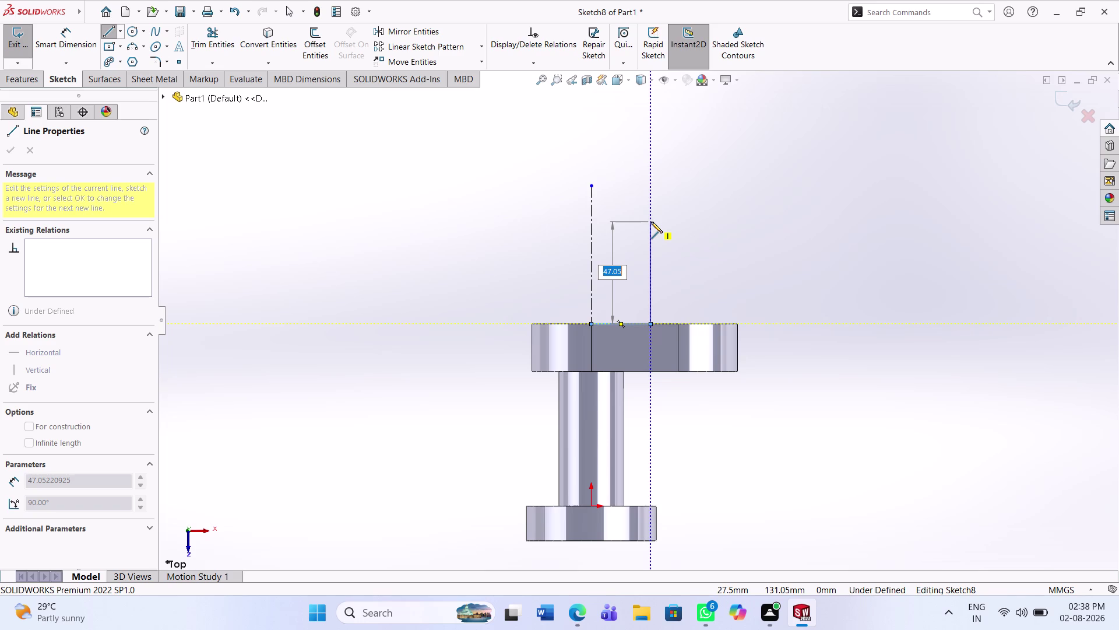
click(651, 228)
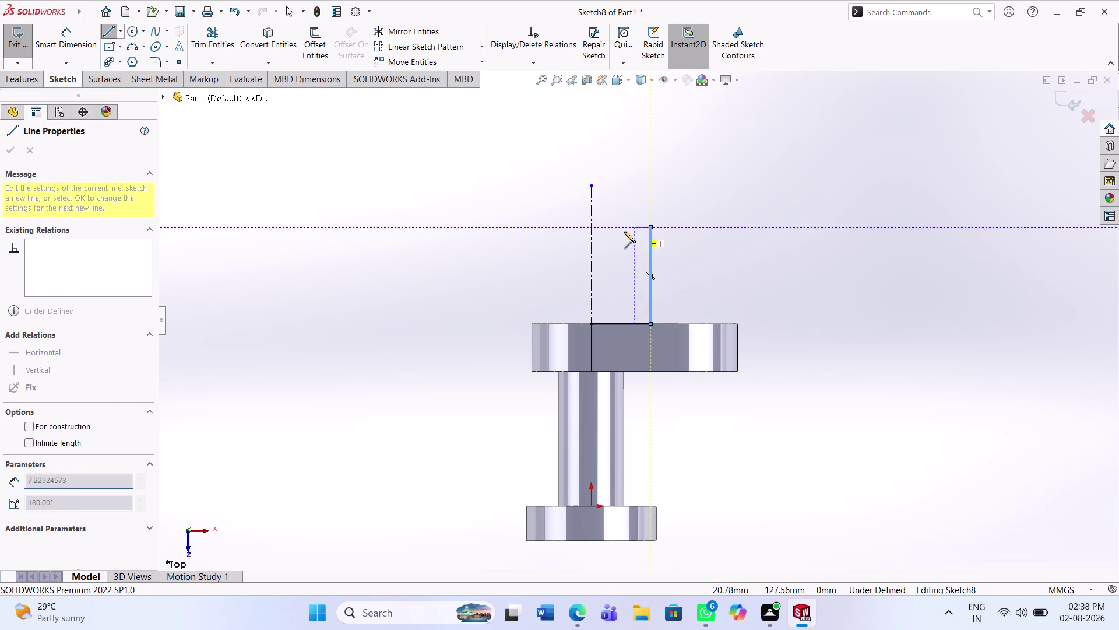
click(588, 226)
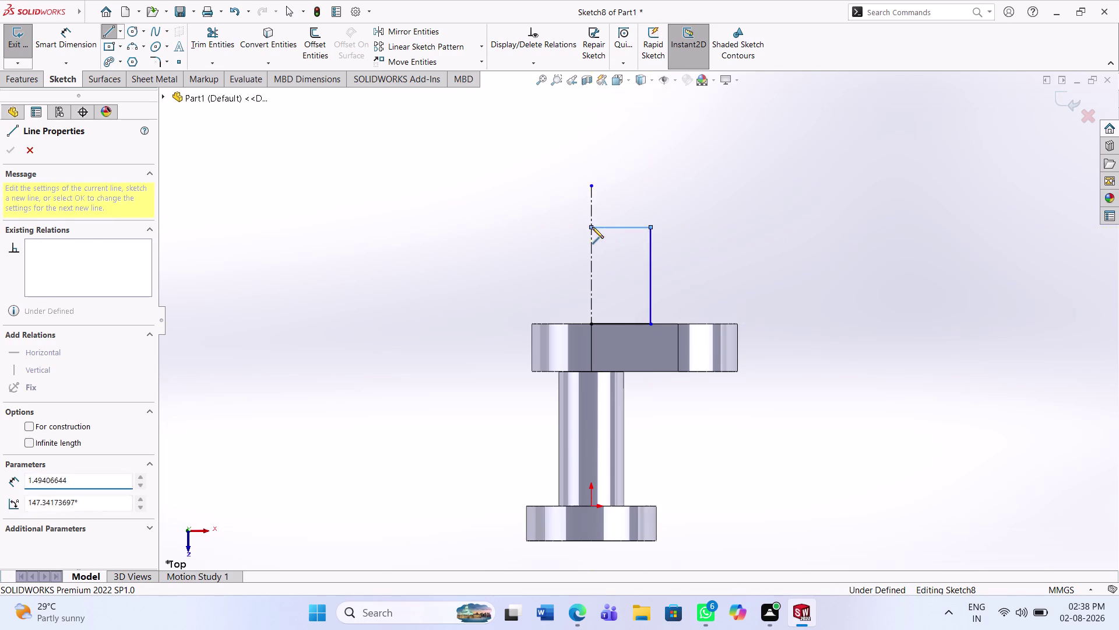
key(Escape)
key(Escape)
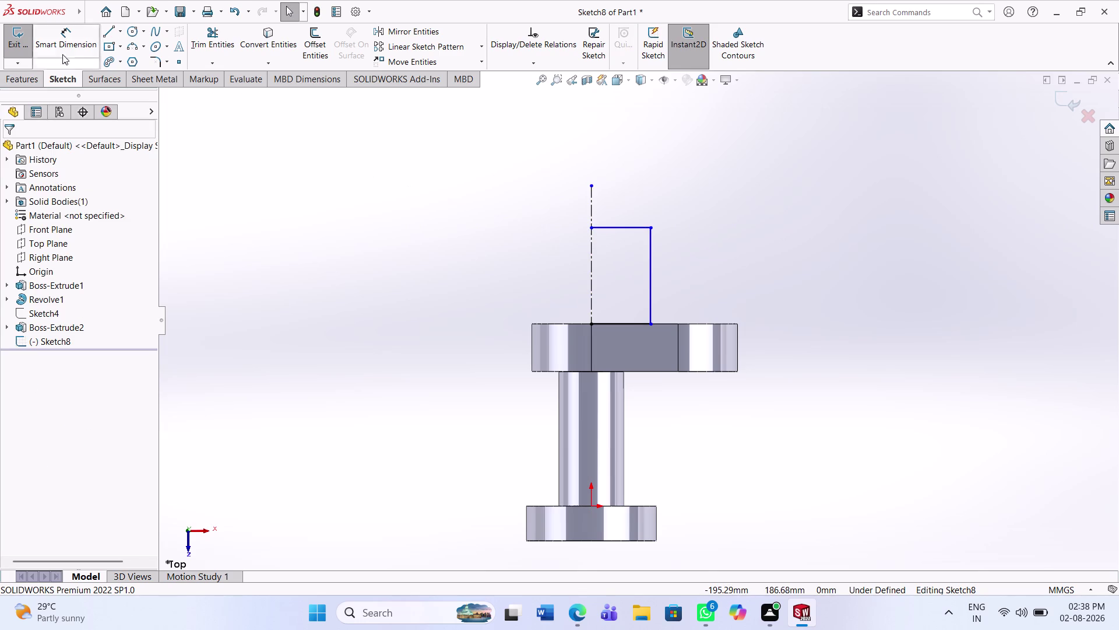
Dimension the profile's top line to 20 mm wide.
click(64, 45)
click(623, 226)
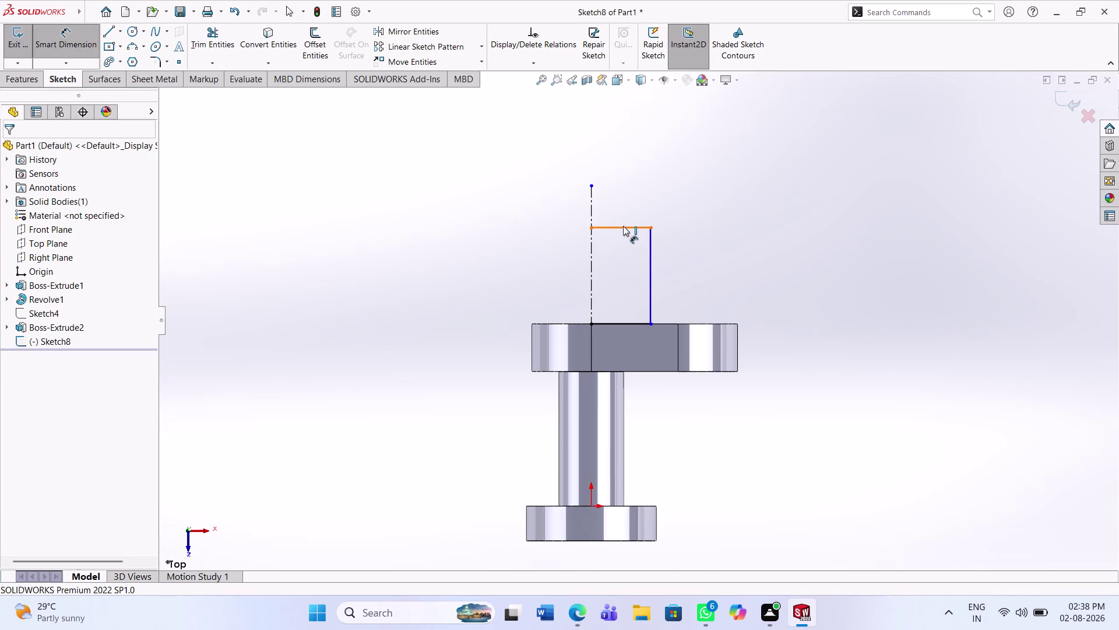
click(622, 202)
text(2)
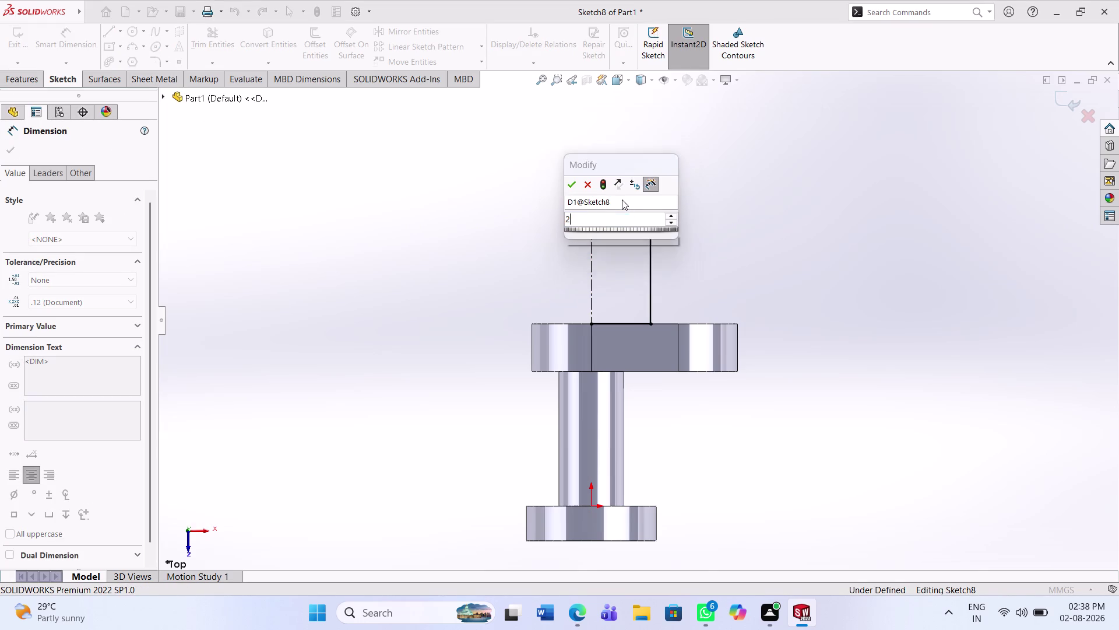
text(0)
key(Return)
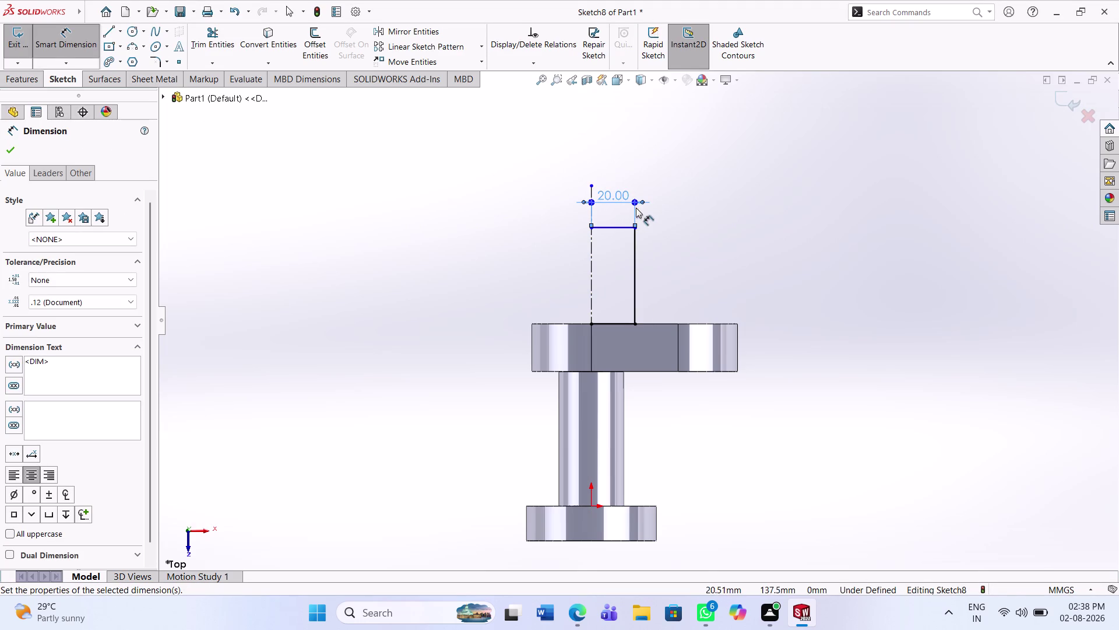
click(634, 271)
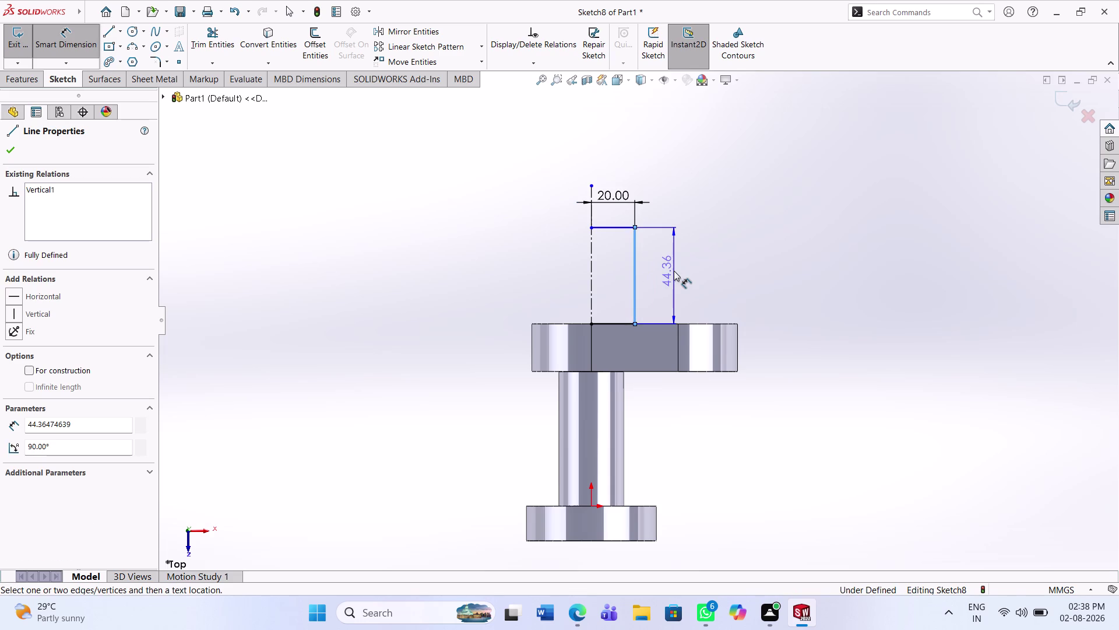
Change the profile's height dimension to 35 mm, fully defining Sketch8.
click(674, 270)
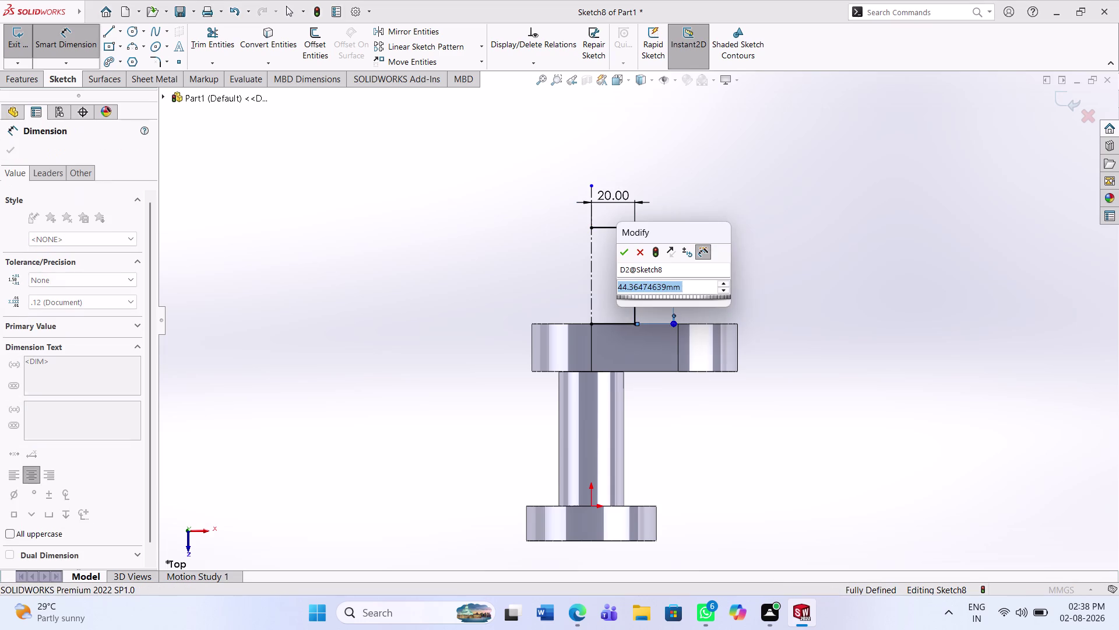
text(35)
key(Return)
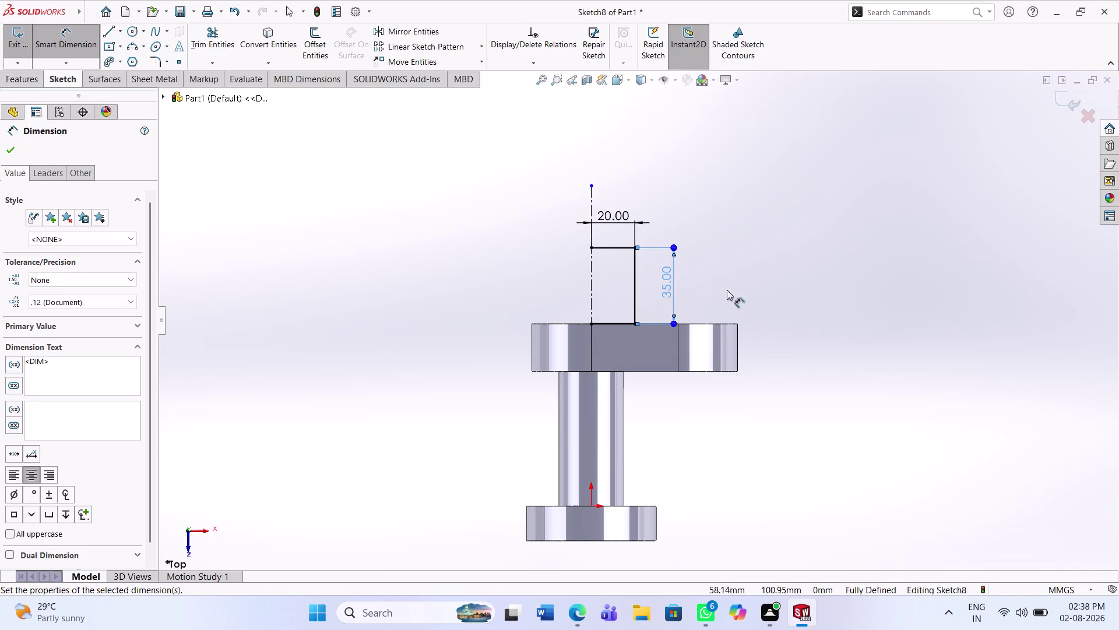
click(731, 291)
click(25, 78)
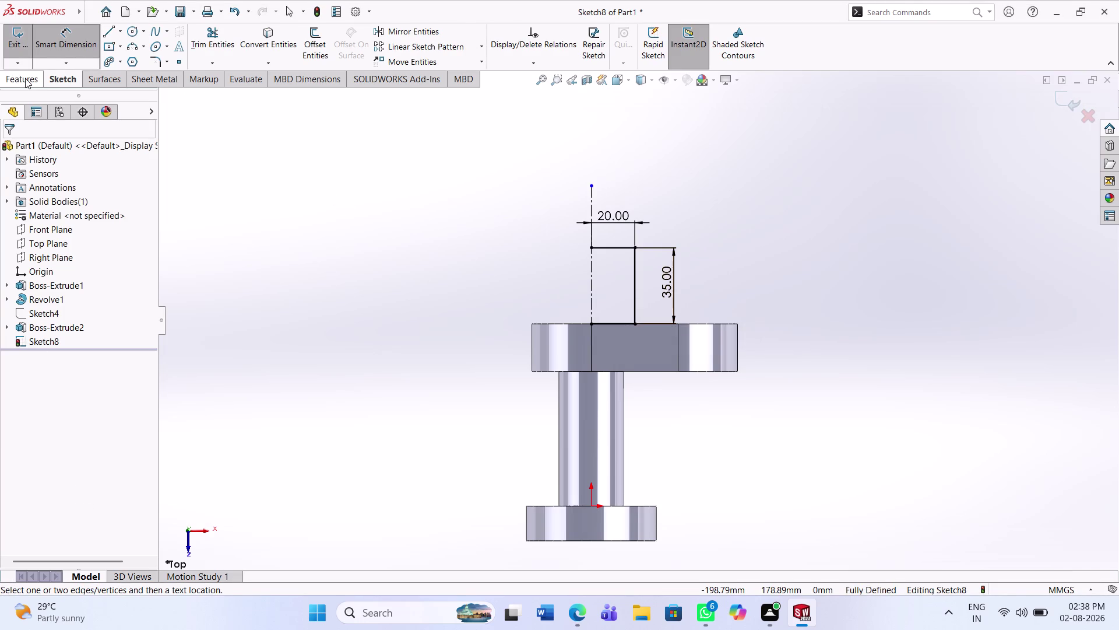
Revolve the 20 × 35 profile 360° around the centerline, inspect it, then undo.
click(76, 41)
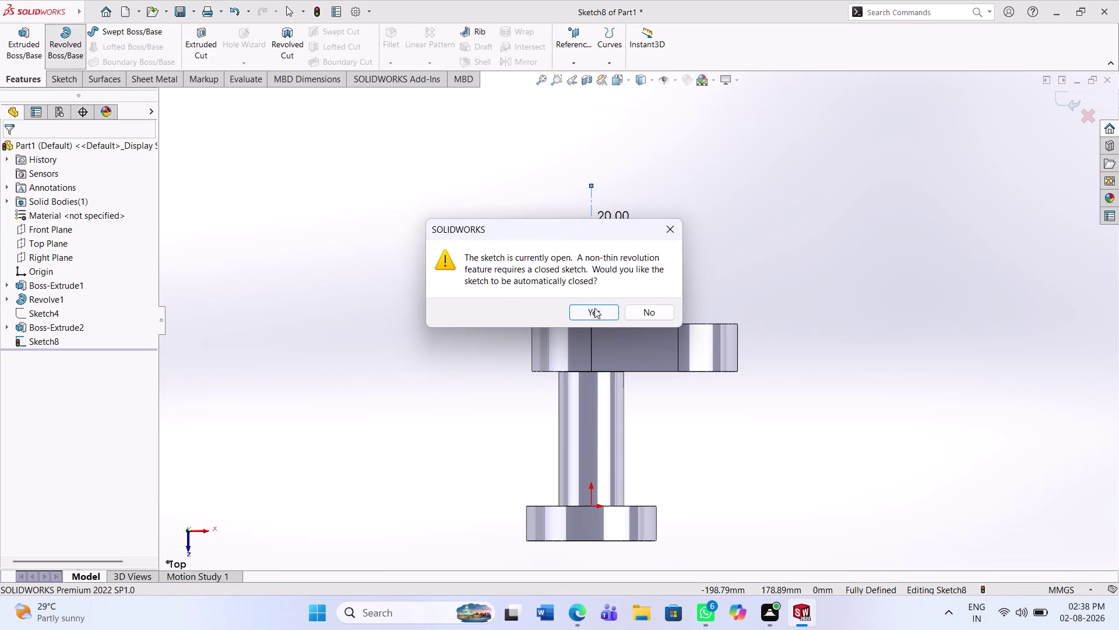
click(595, 307)
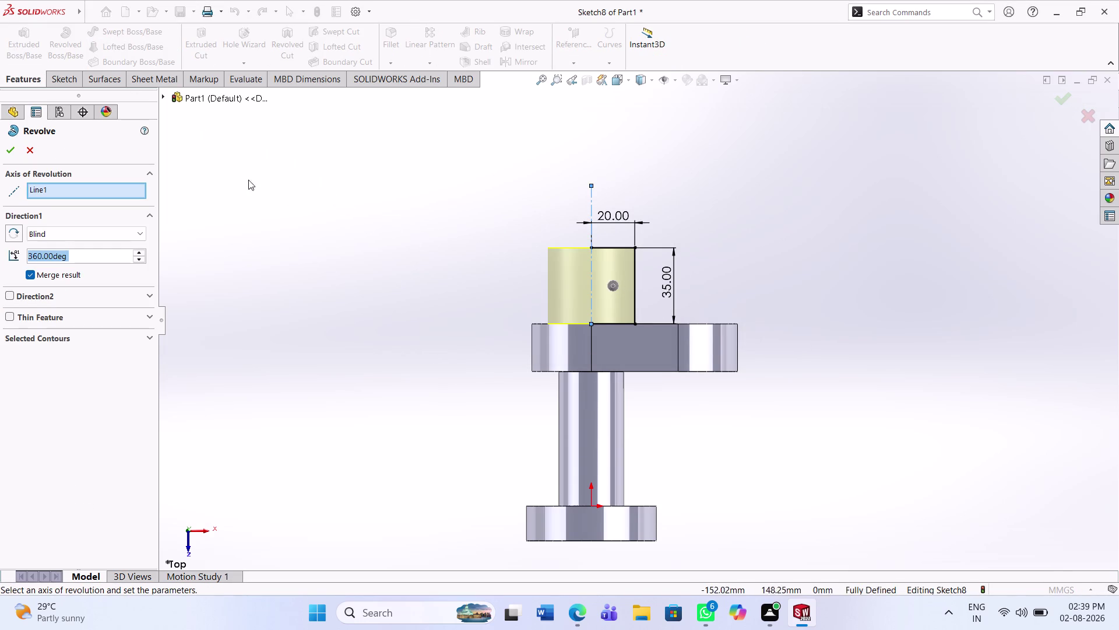
click(13, 143)
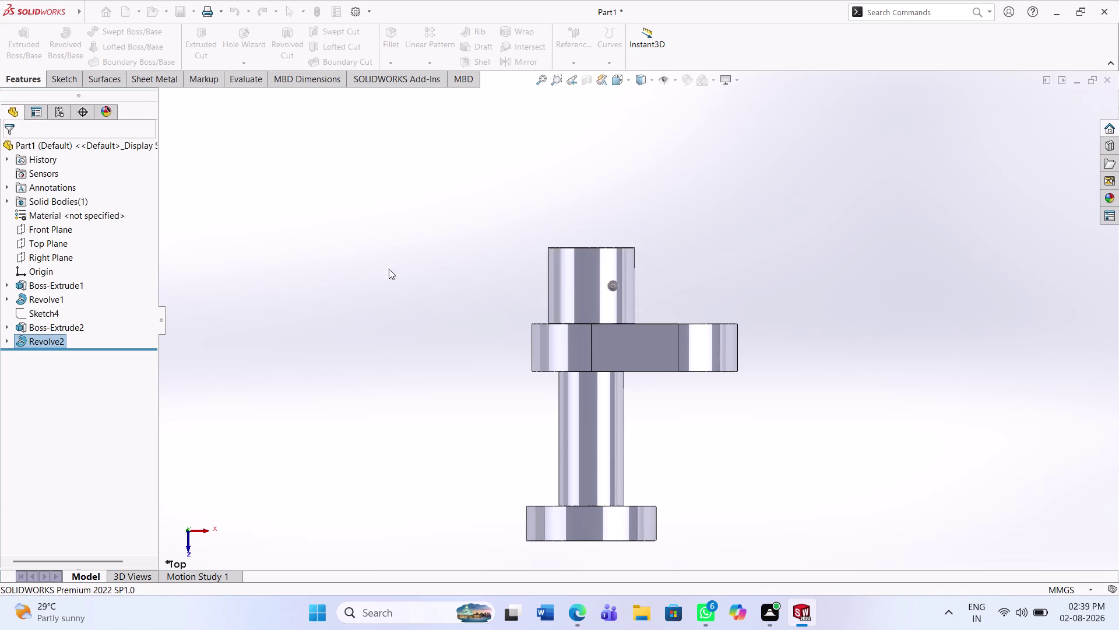
scroll(up, 3)
middle_drag(639, 284, 648, 347)
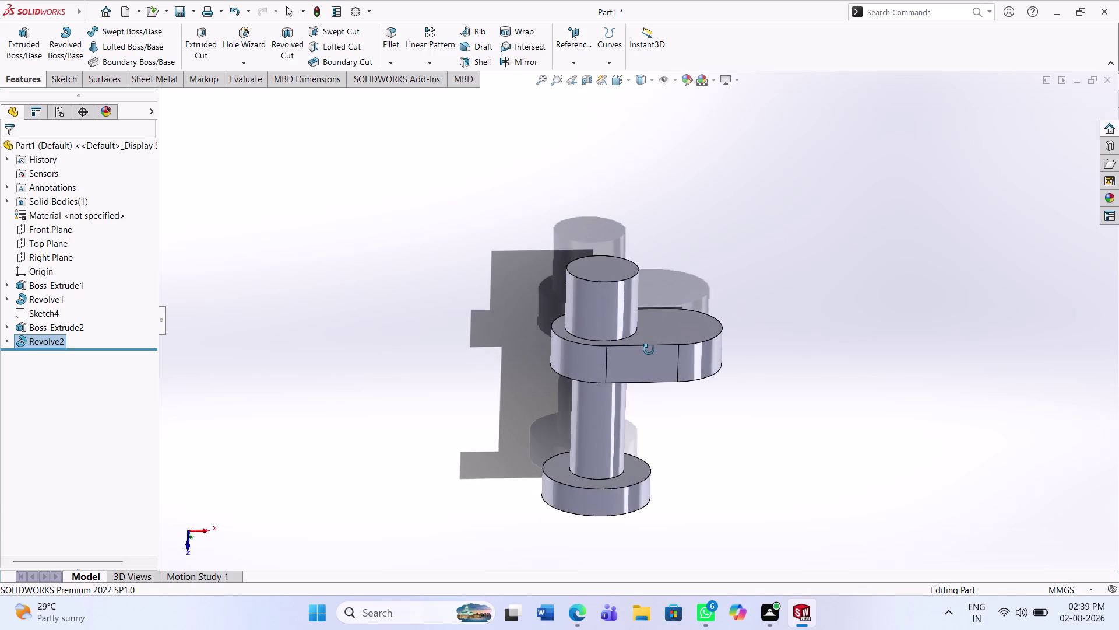
middle_drag(648, 348, 646, 349)
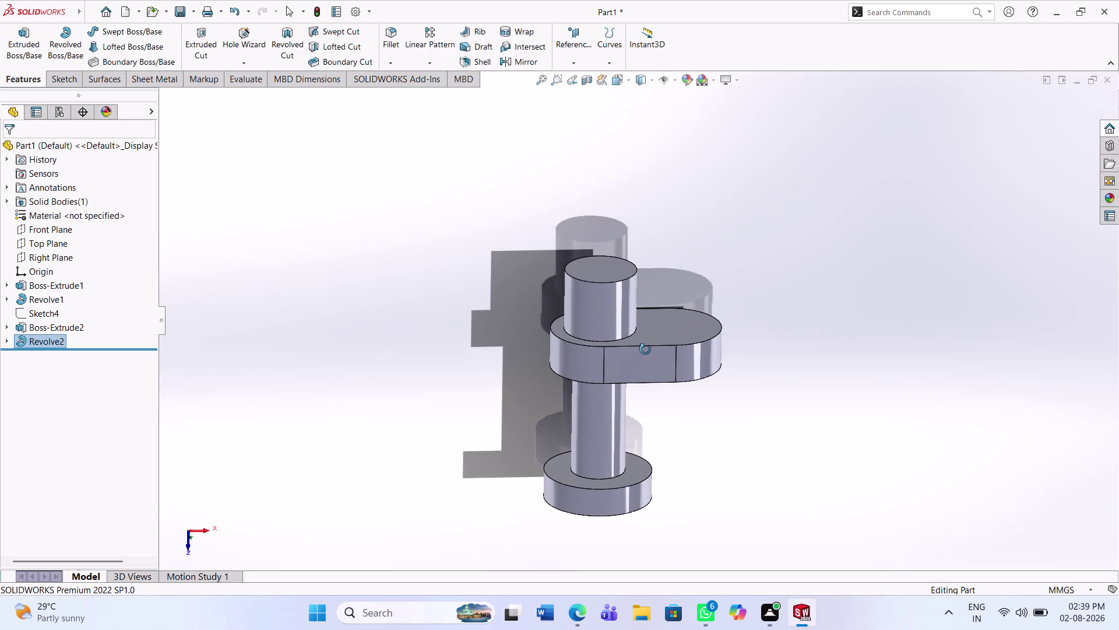
middle_drag(645, 349, 643, 349)
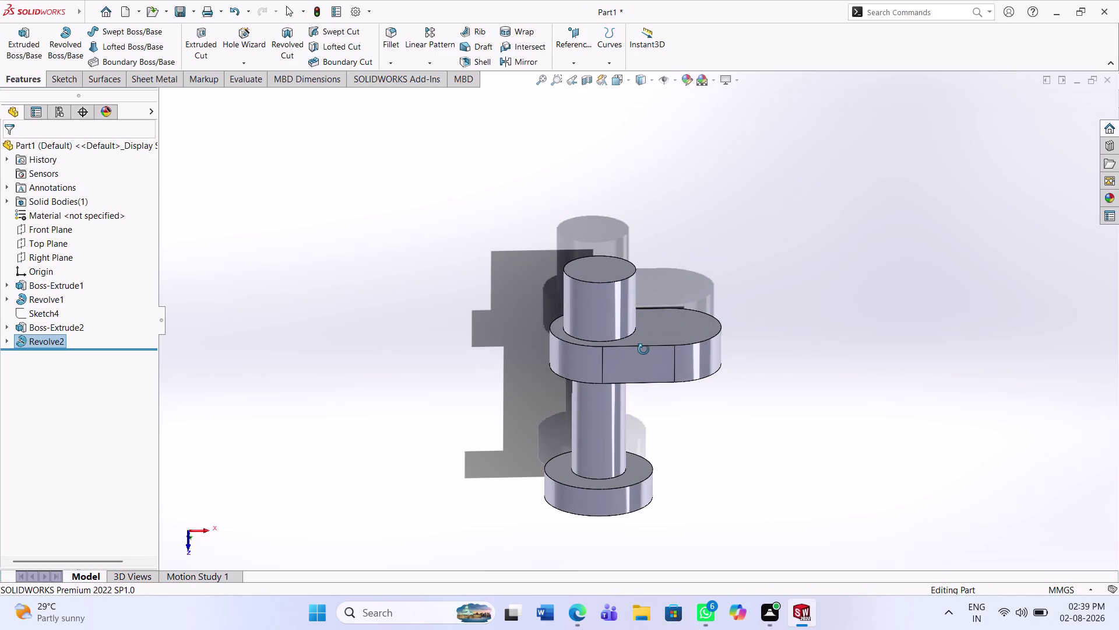
middle_drag(643, 349, 627, 323)
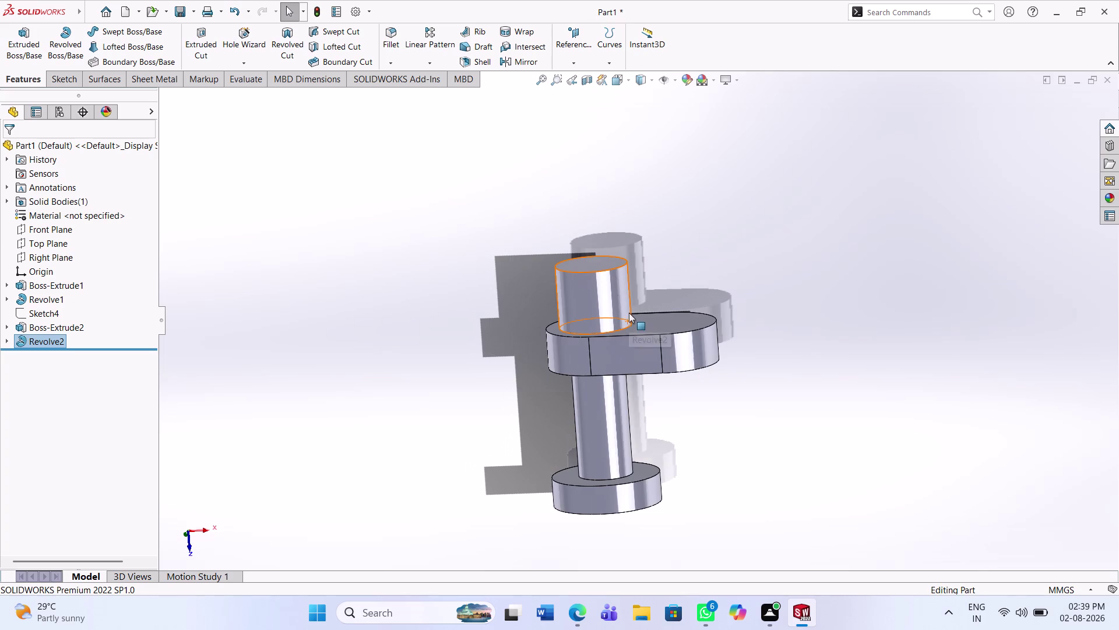
key(ctrl+z)
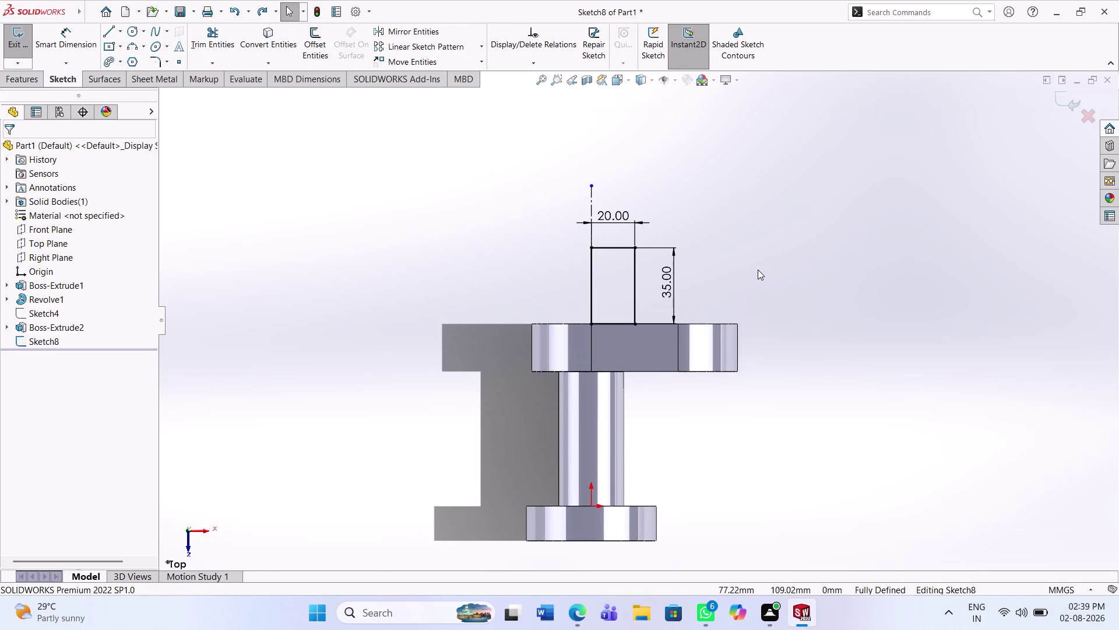
Undo the profile's dimensions and top edge with repeated Ctrl+Z.
key(ctrl+z)
key(ctrl+z)
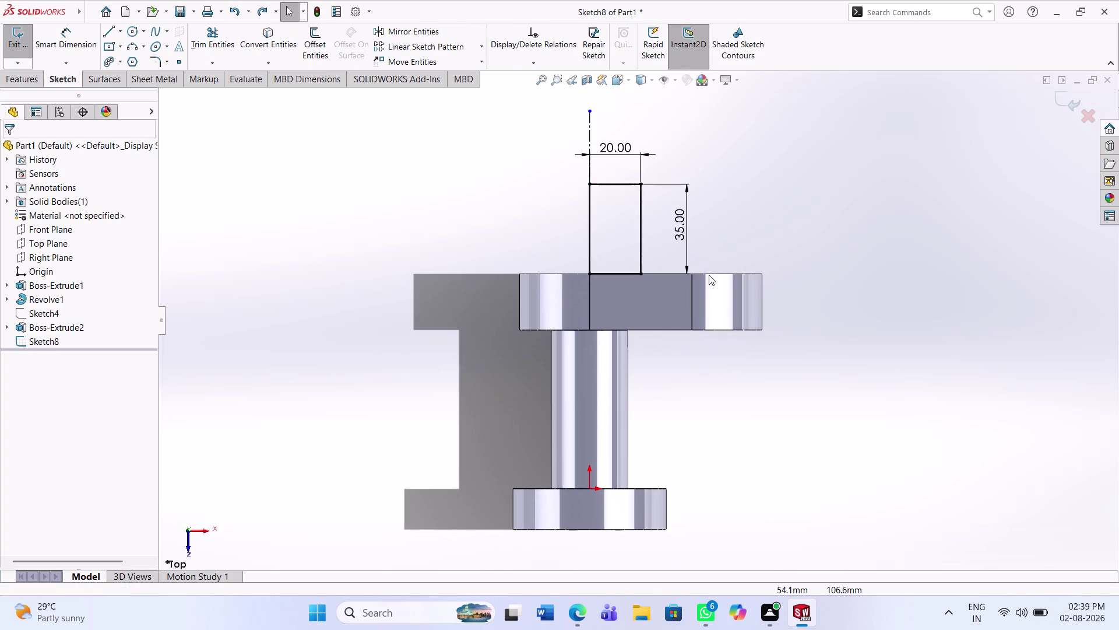
key(ctrl+z)
key(ctrl+z)
key(ctrl+z)
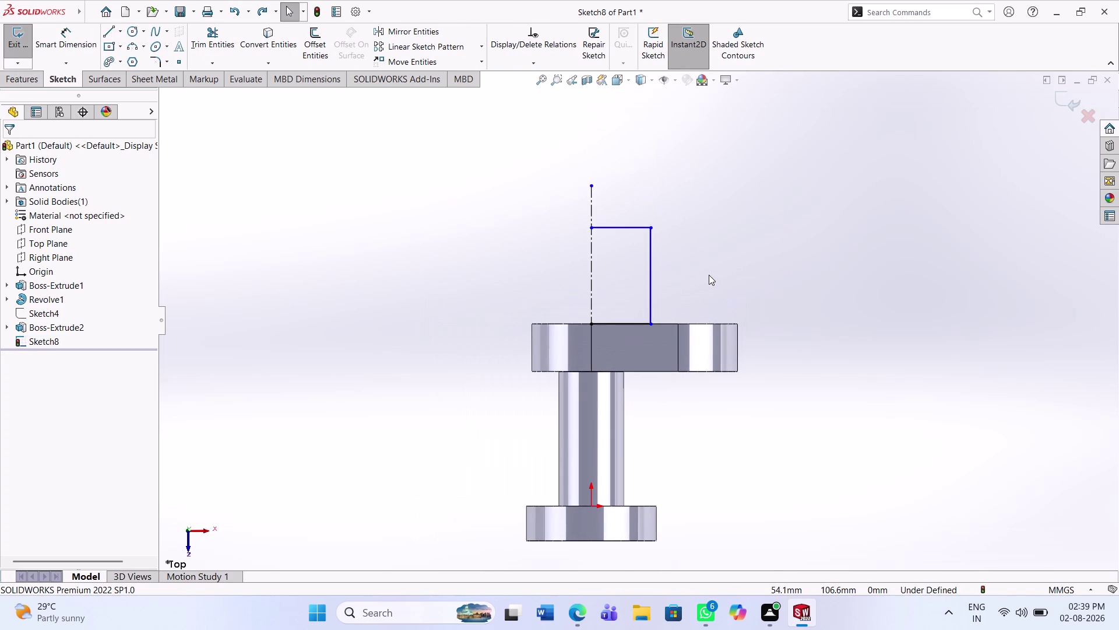
key(ctrl+z)
Delete the centerline and sketch a short horizontal line from the vertical line's top.
right_click(590, 258)
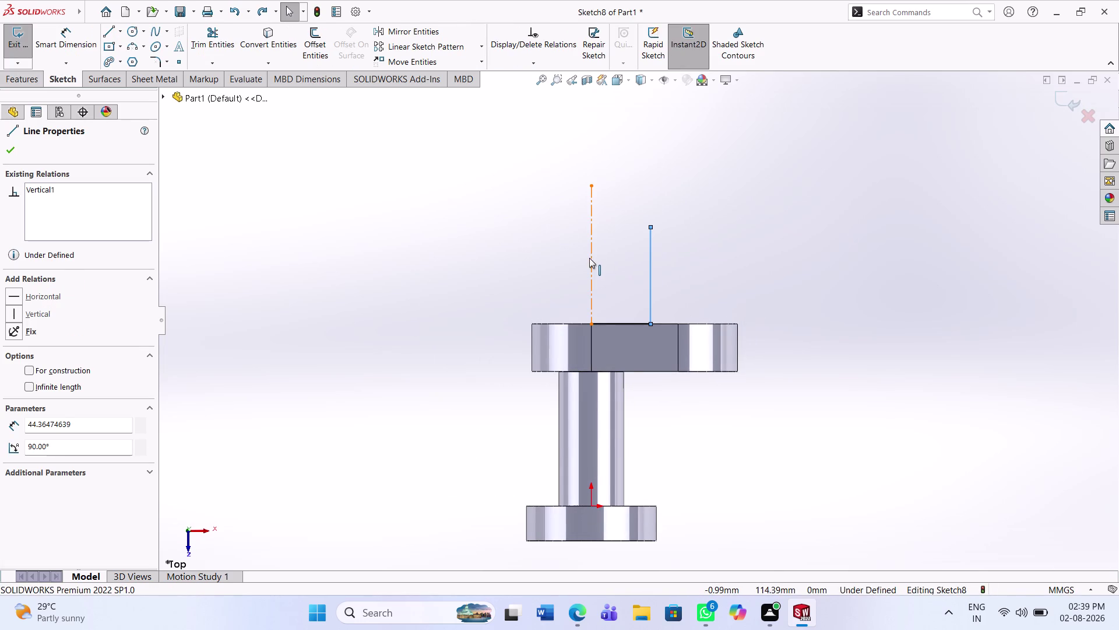
click(649, 425)
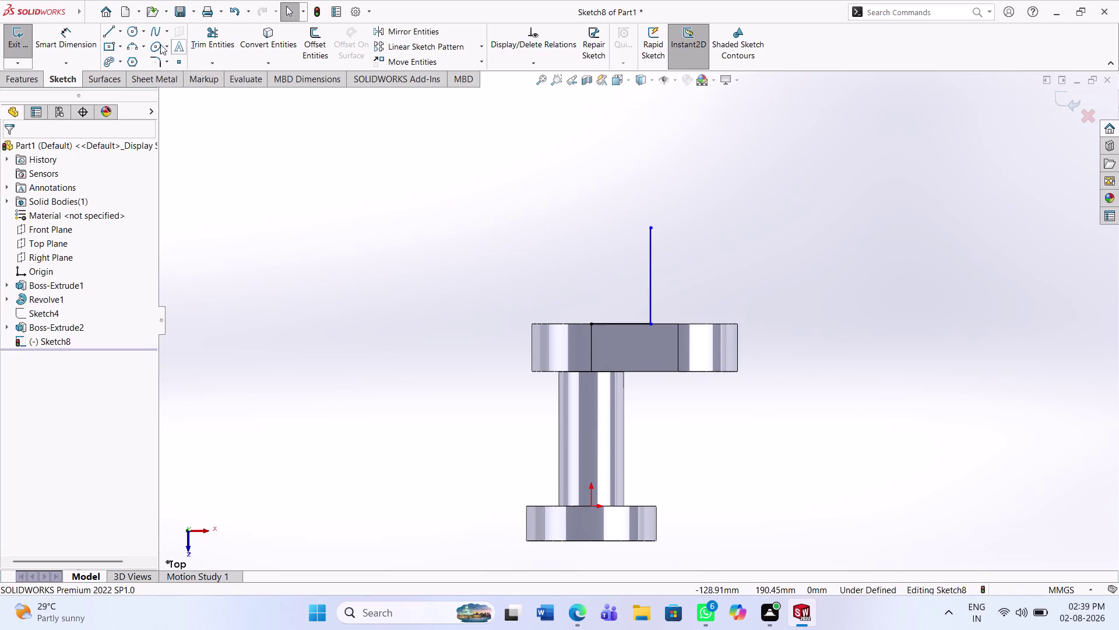
click(112, 26)
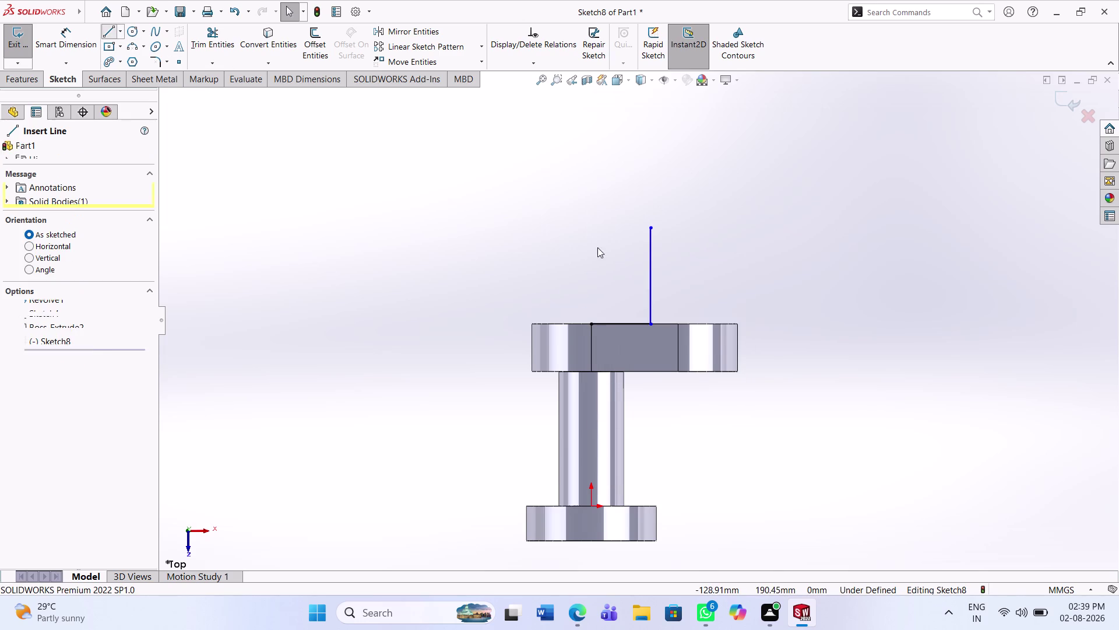
click(650, 225)
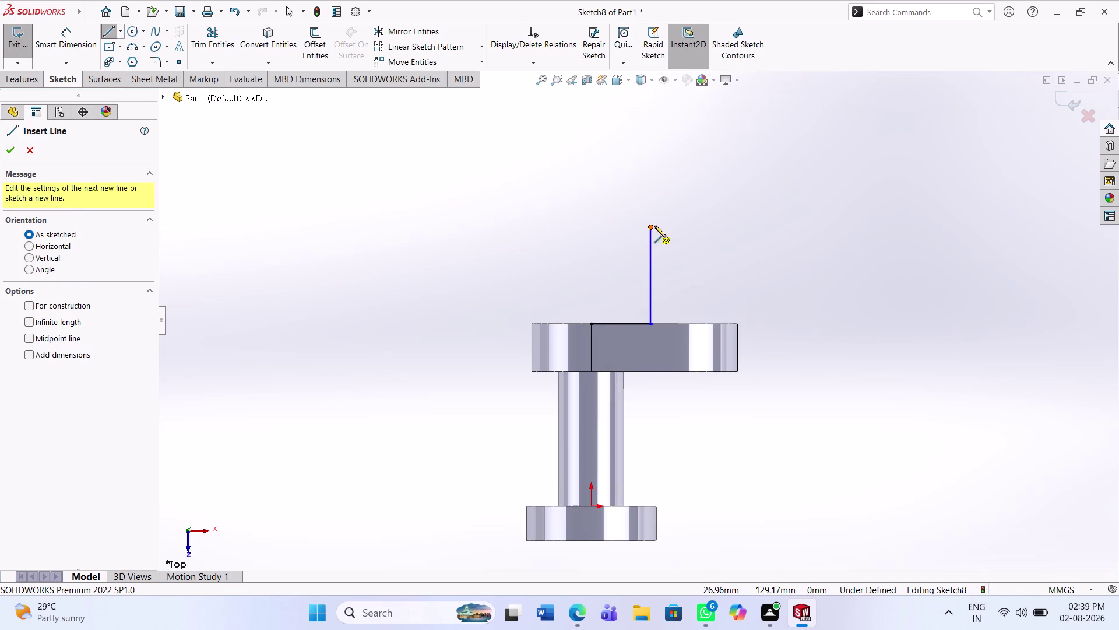
click(697, 227)
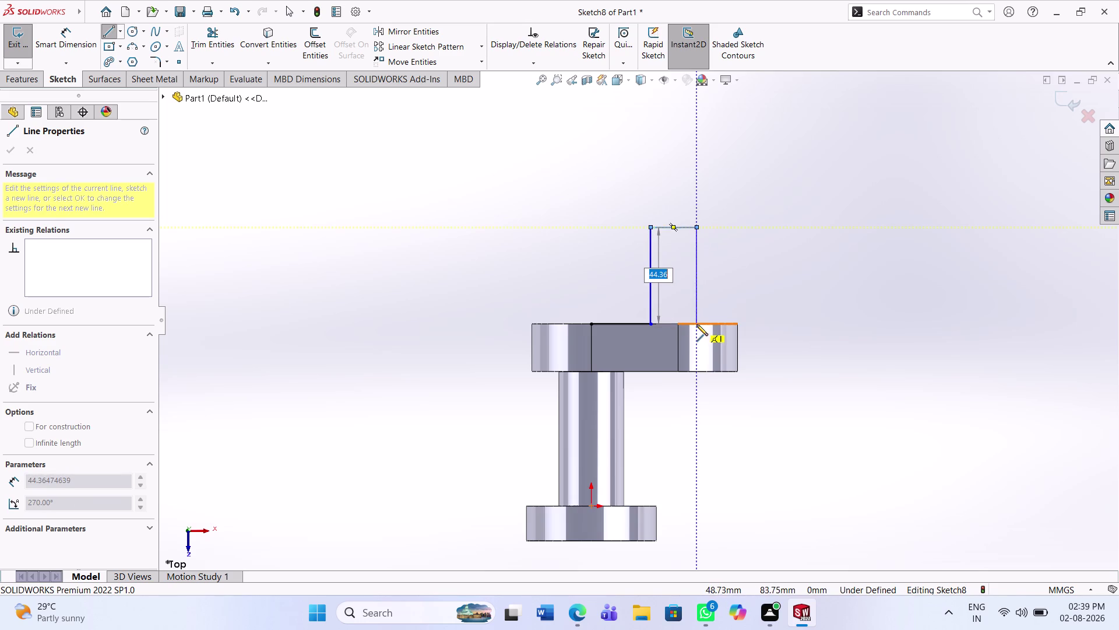
Delete the stray short horizontal line and the remaining vertical line, emptying the sketch.
key(Escape)
key(Escape)
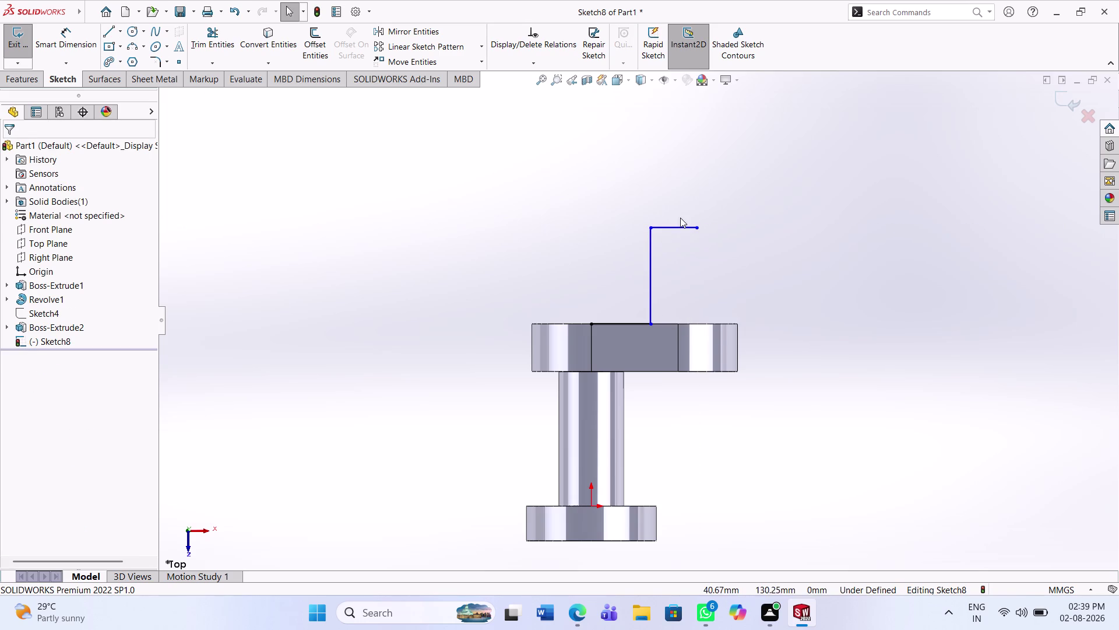
right_click(681, 227)
click(720, 416)
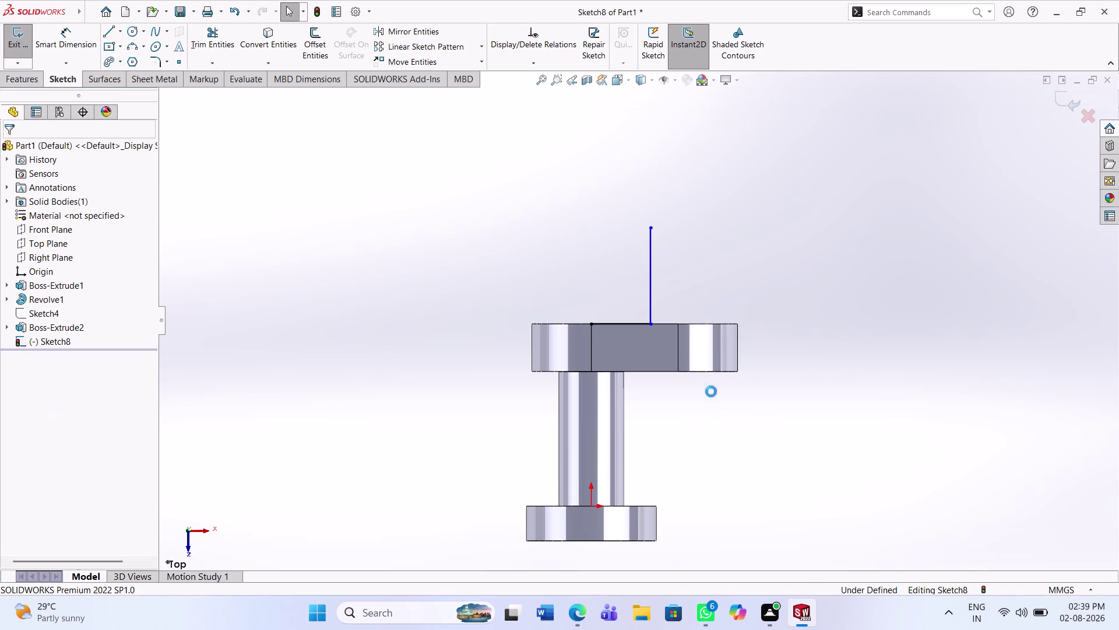
right_click(650, 296)
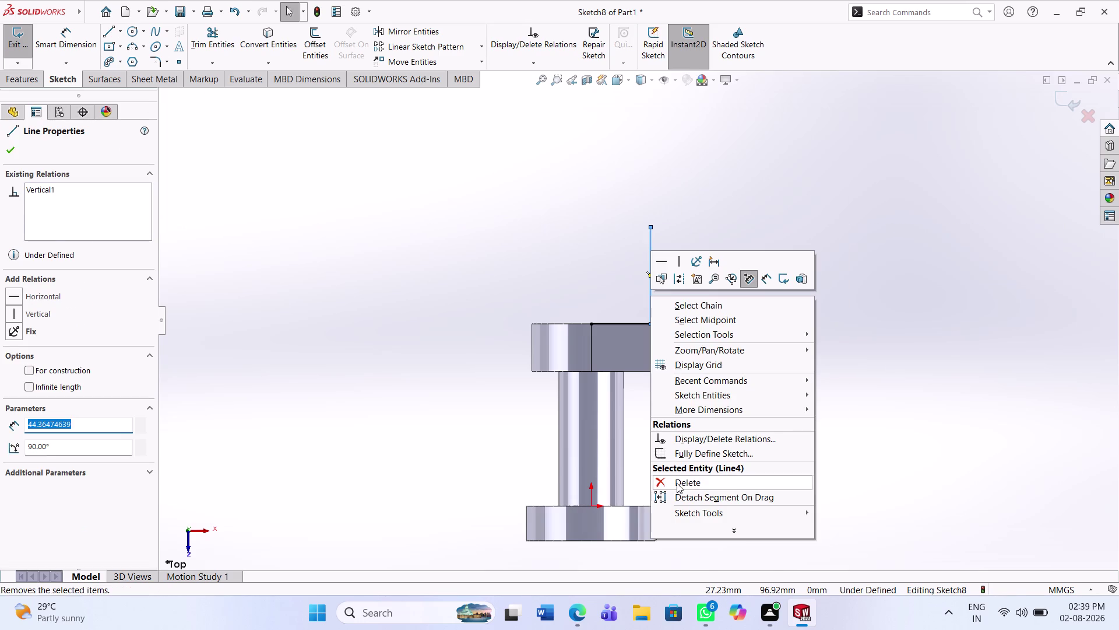
click(677, 483)
click(118, 28)
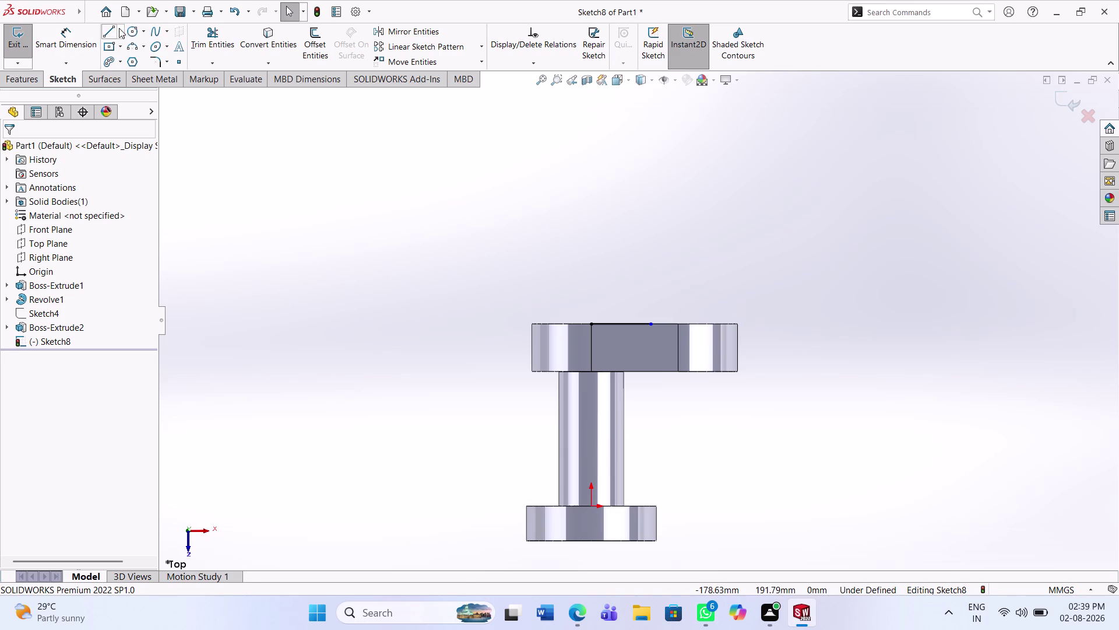
click(132, 60)
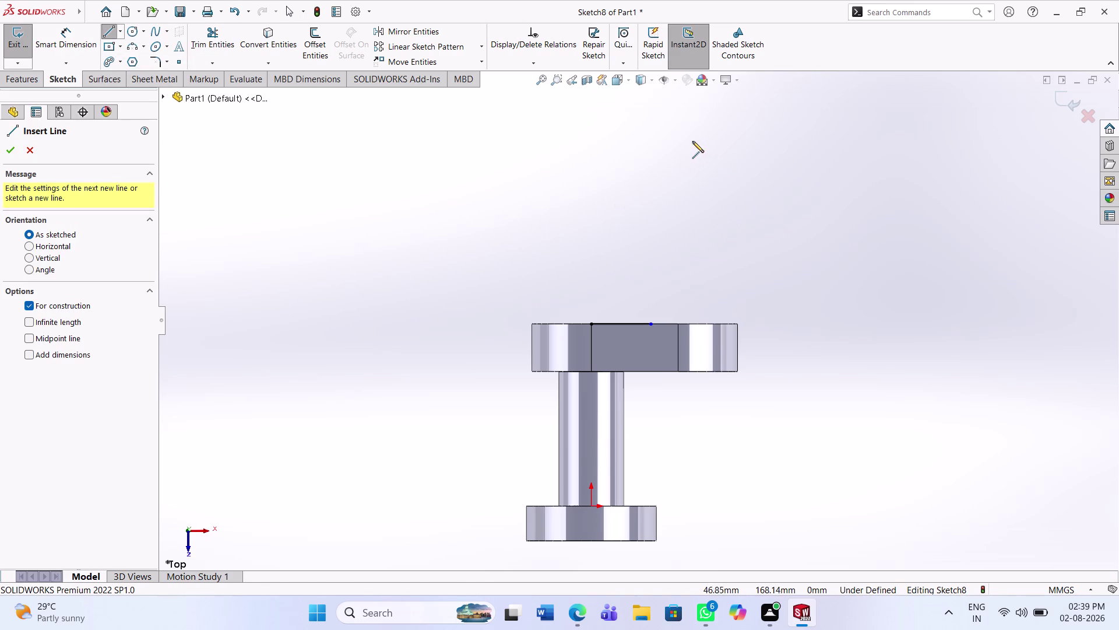
Draw a construction line up from the link's top edge and delete a leftover short line.
click(677, 323)
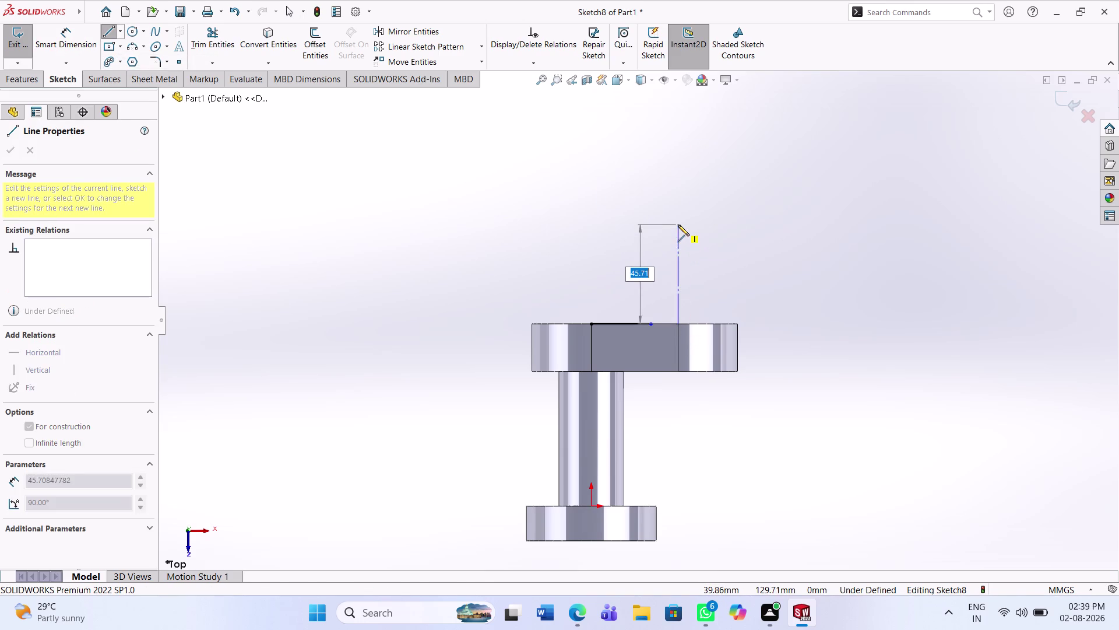
click(678, 224)
key(Escape)
key(Escape)
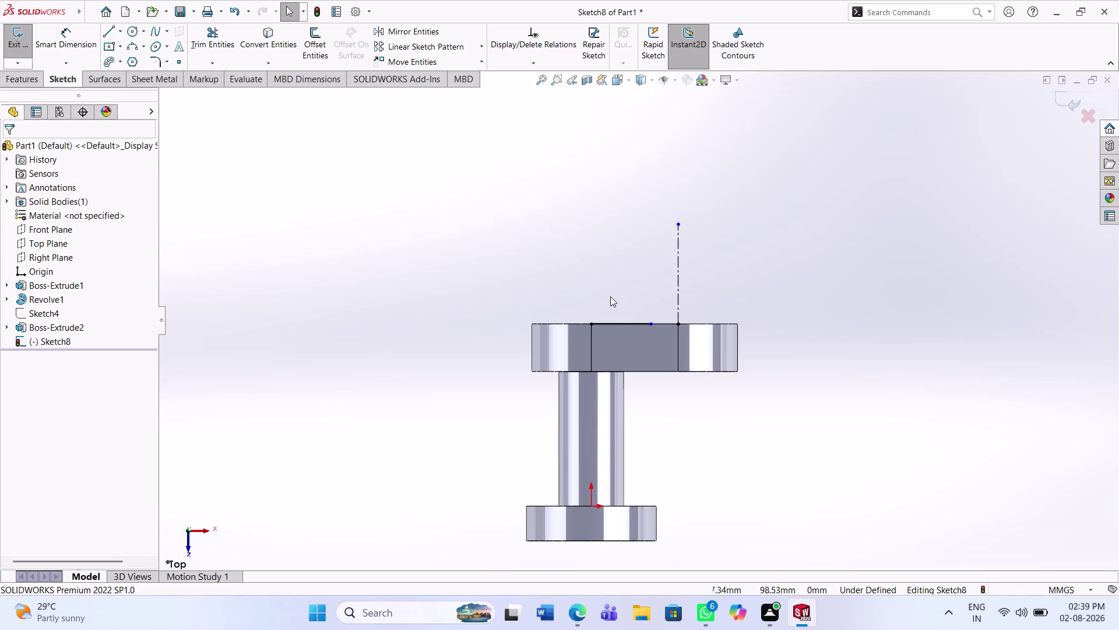
right_click(624, 321)
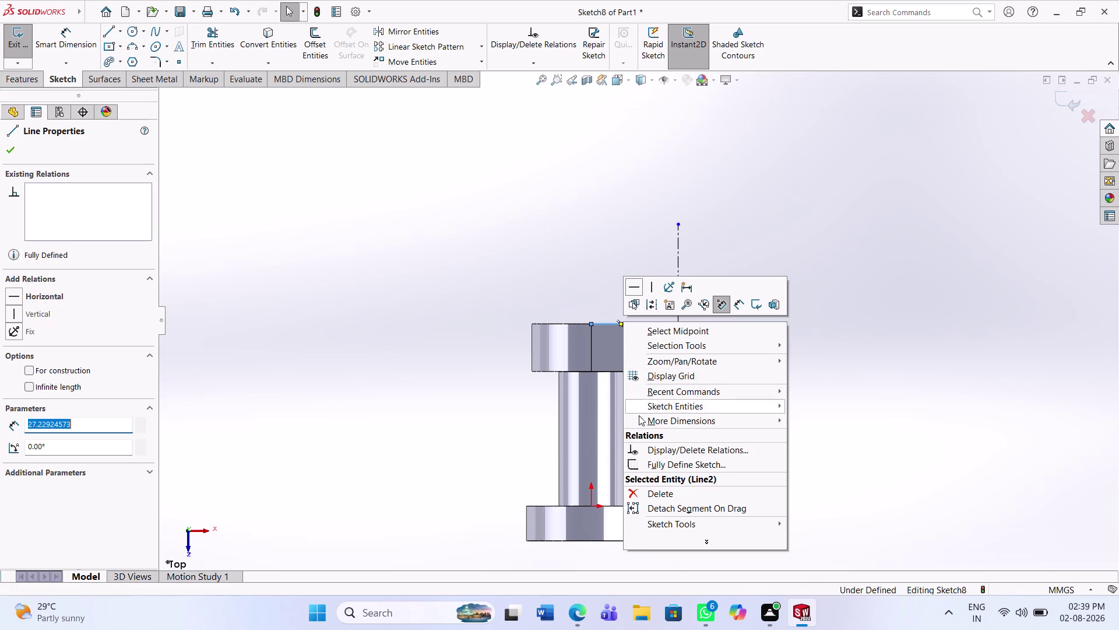
click(654, 490)
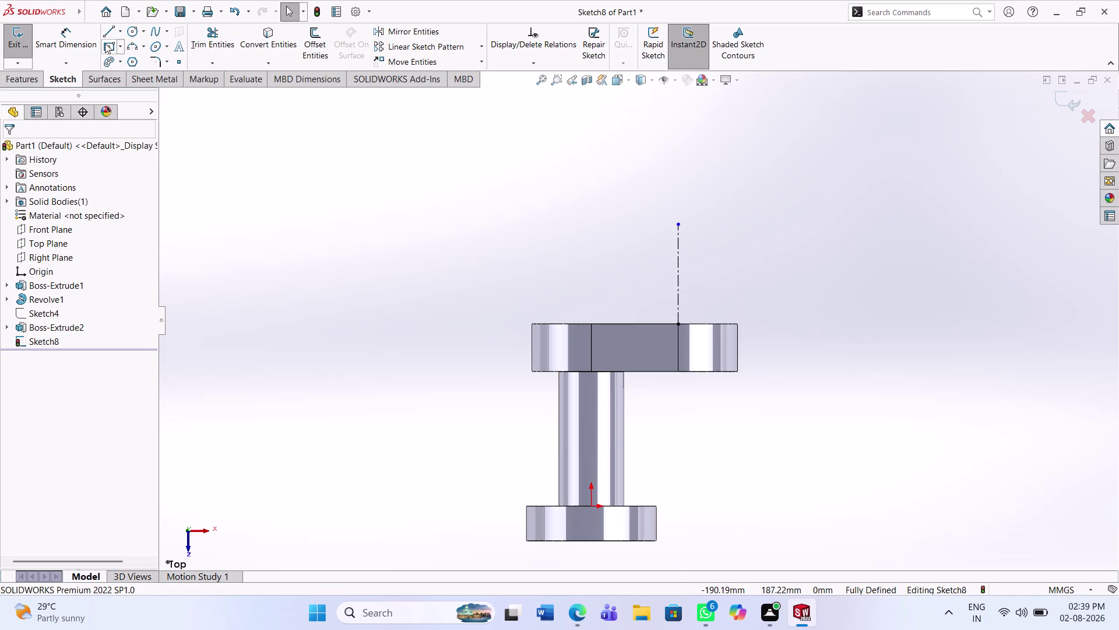
Sketch the profile's top, right and bottom edges from the centerline's tip down to the disc.
click(108, 29)
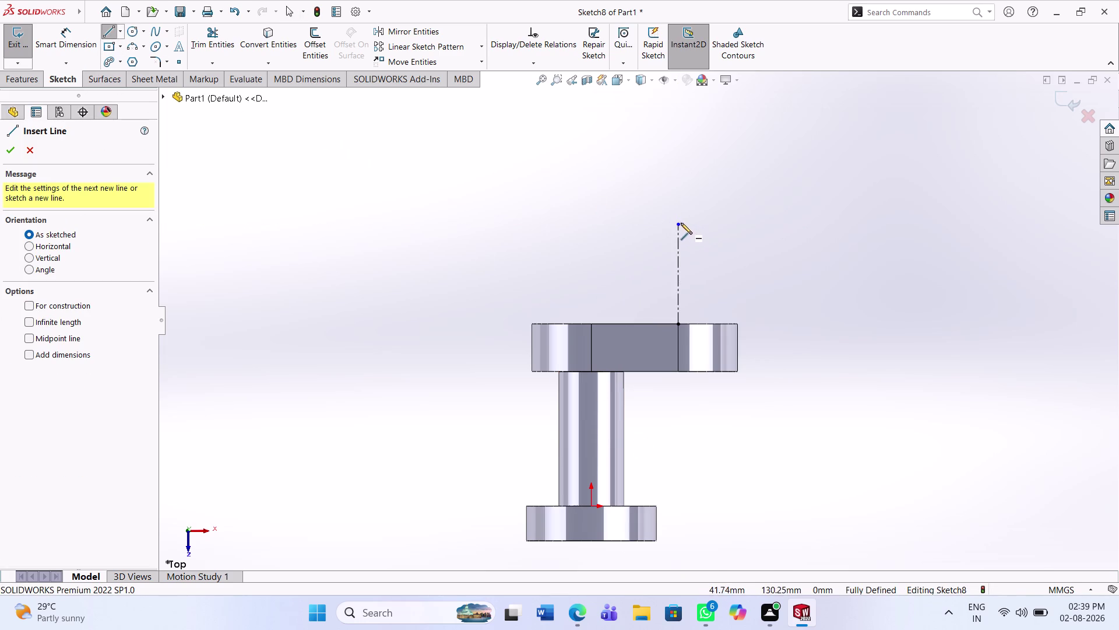
click(678, 222)
click(725, 223)
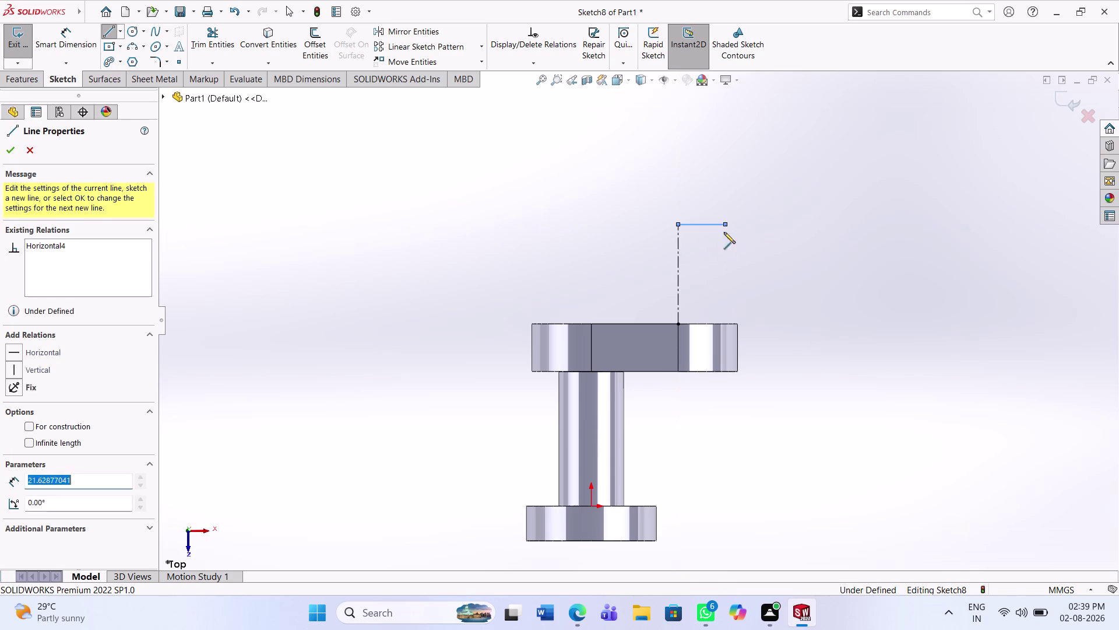
click(723, 325)
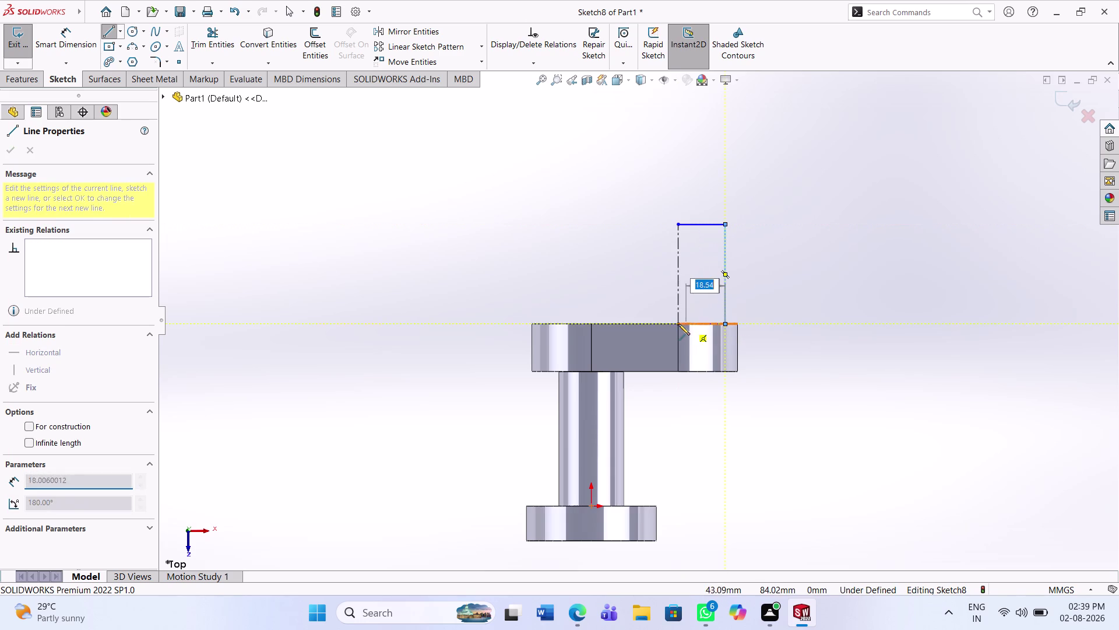
click(677, 323)
key(Escape)
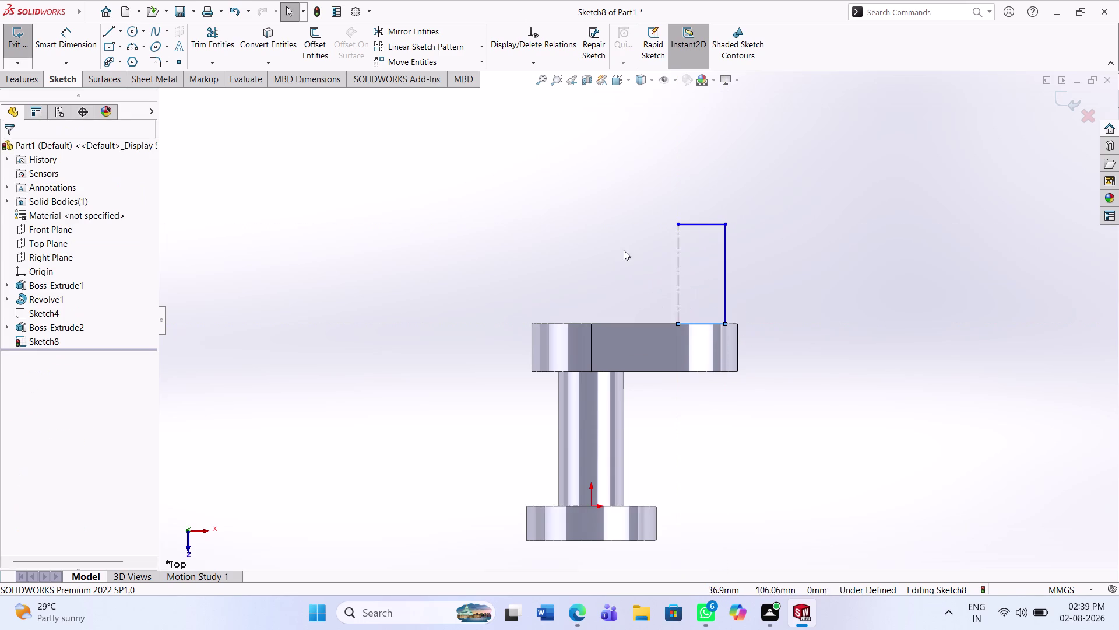
click(71, 43)
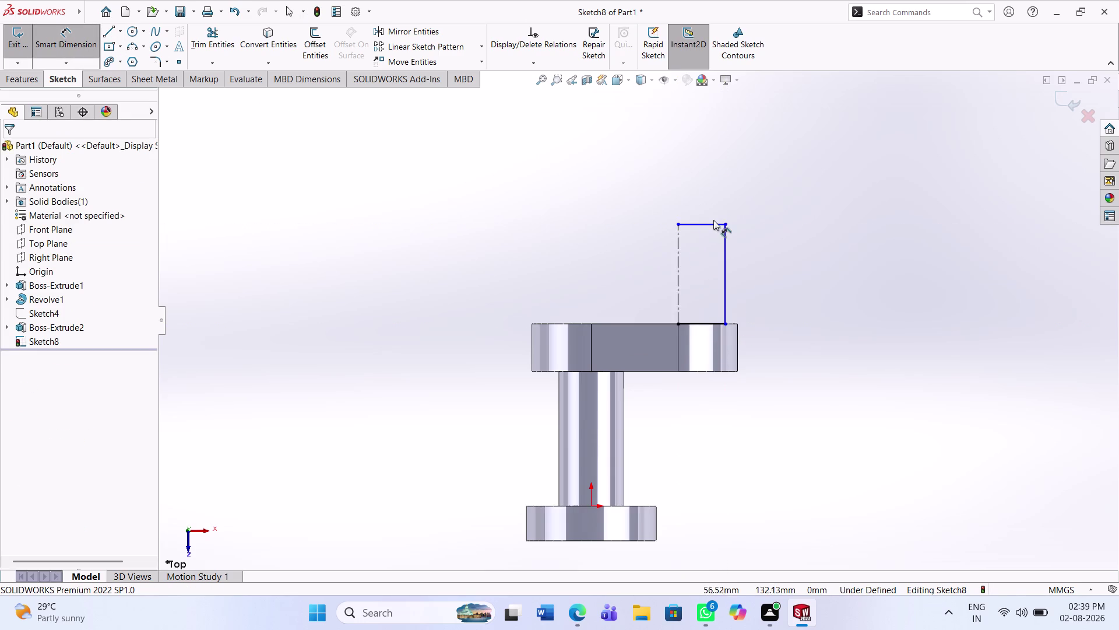
Dimension the profile's top edge to 20 and its right edge to 35.
click(709, 224)
click(705, 194)
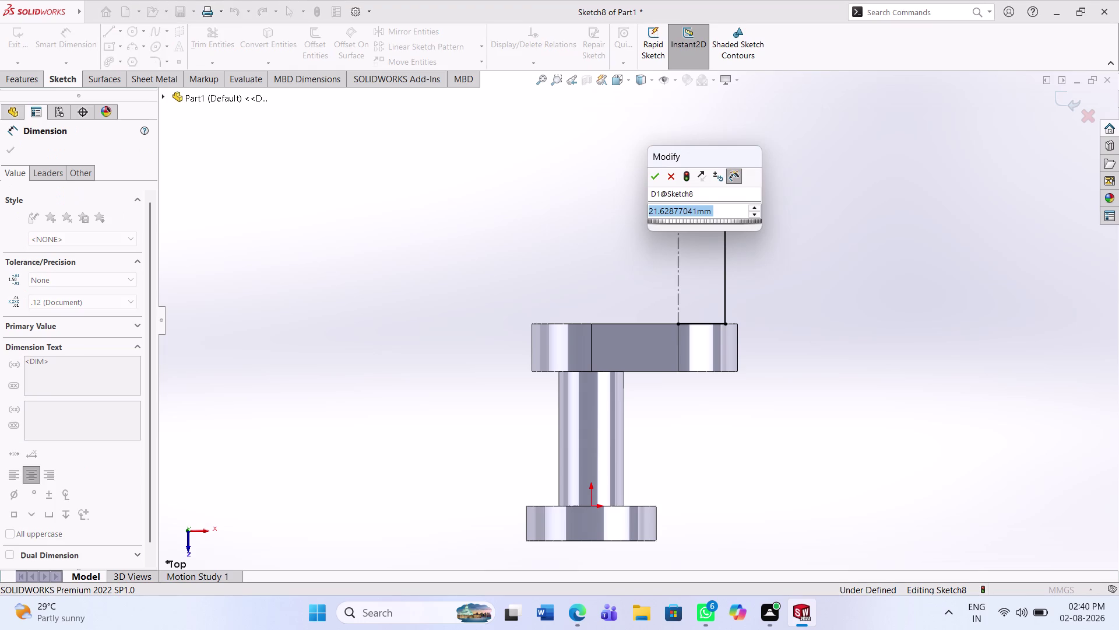
text(20)
key(Return)
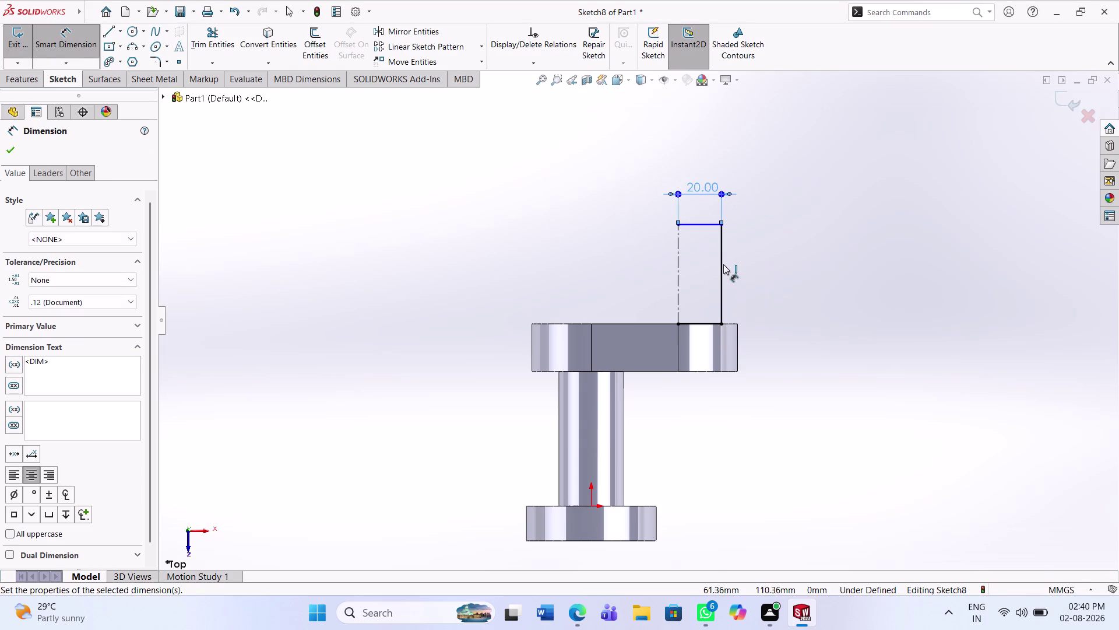
click(723, 264)
click(792, 281)
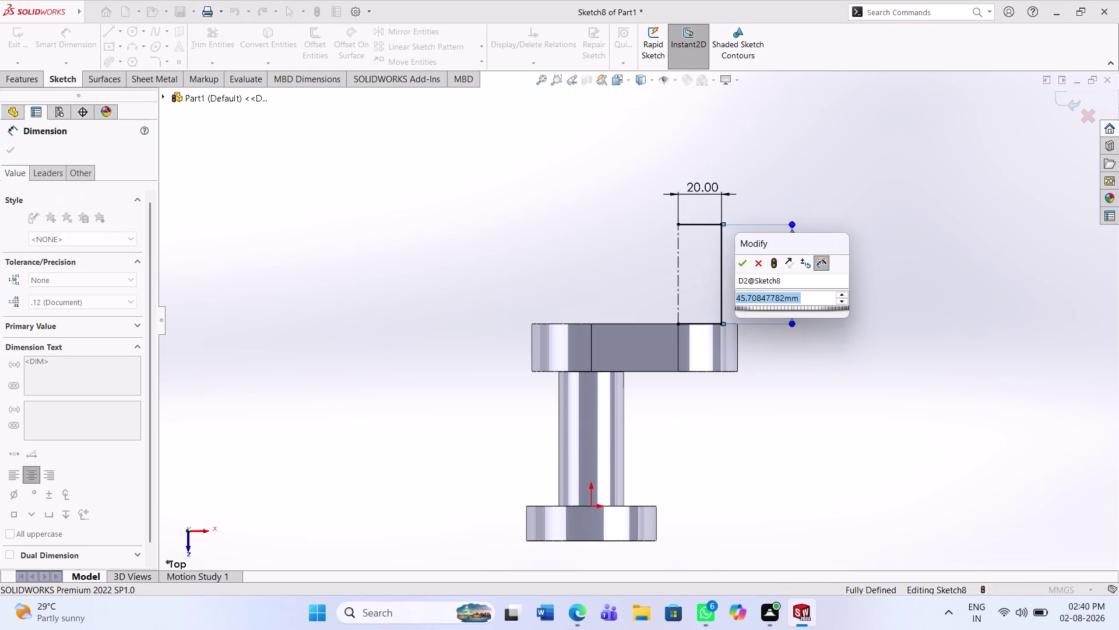
text(35)
key(Return)
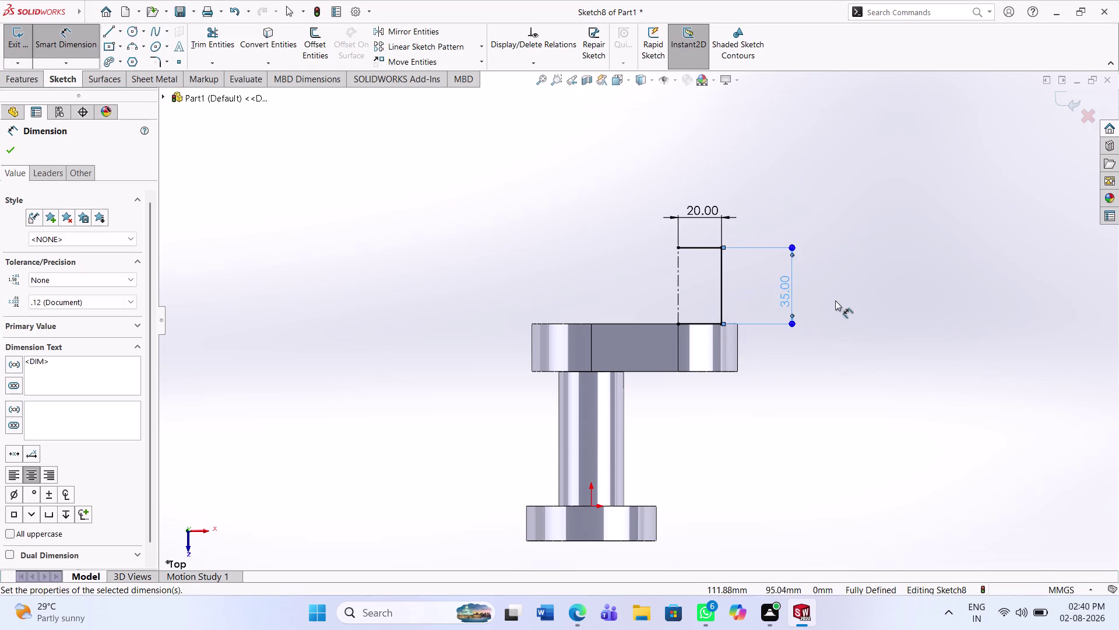
Exit Smart Dimension and start a Revolved Boss/Base preview of the profile.
click(836, 301)
click(2, 85)
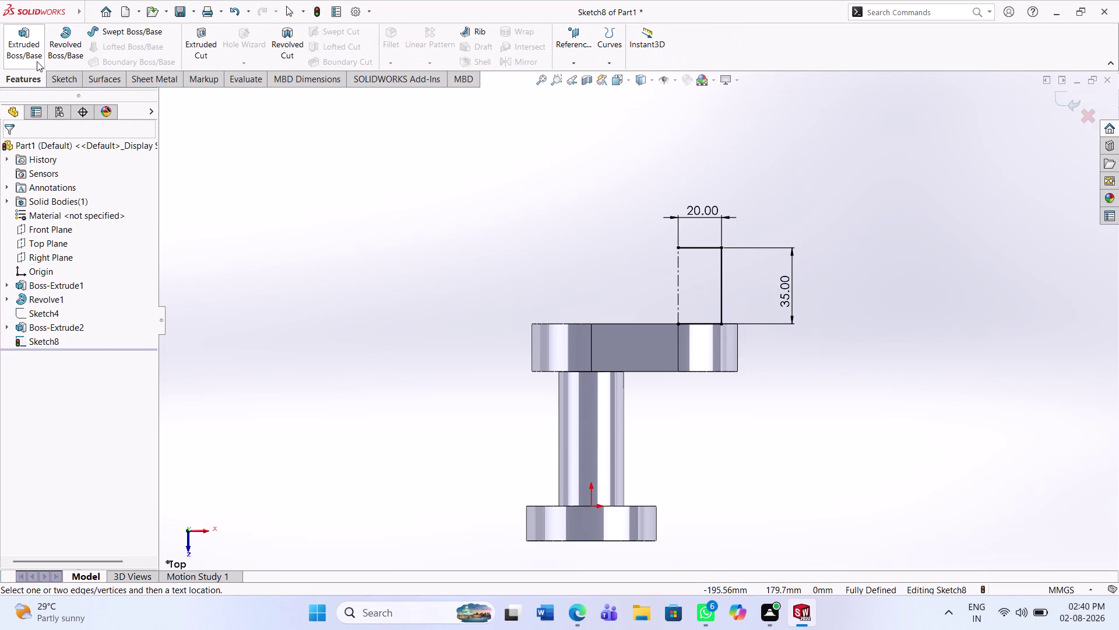
click(48, 55)
click(599, 307)
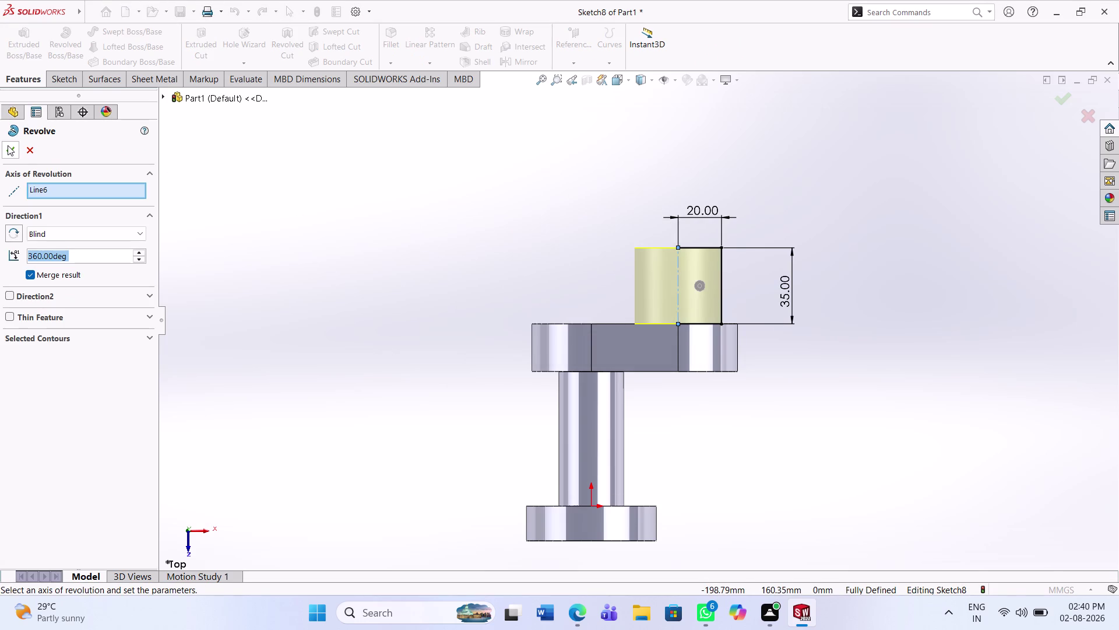
Accept the 360° revolve about Line6 as Revolve3 and orbit to inspect the new shaft.
click(8, 145)
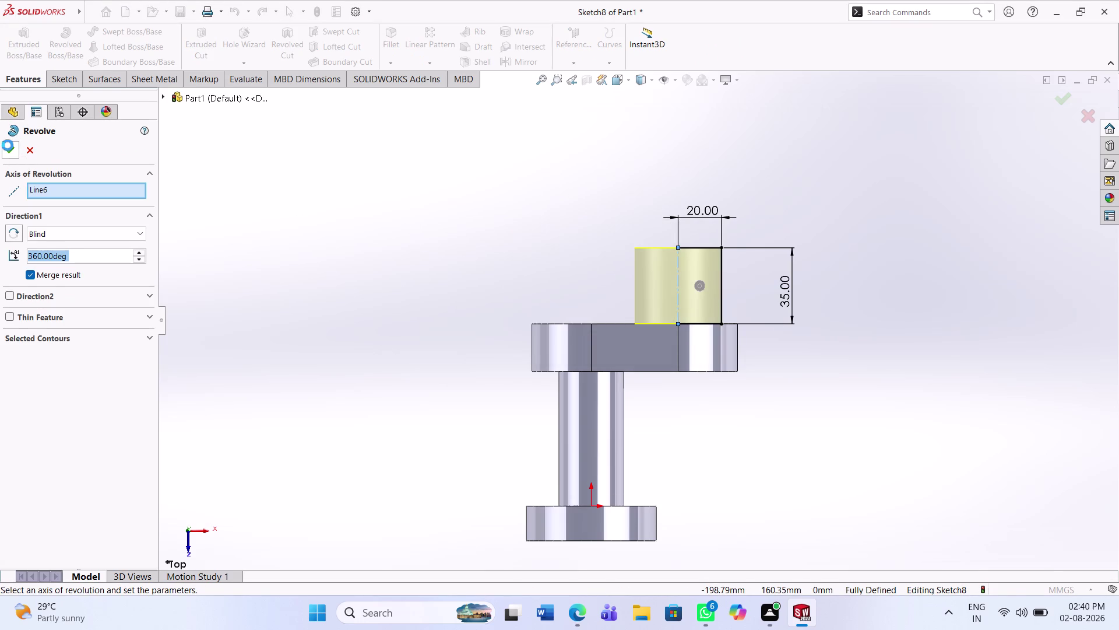
middle_drag(738, 282, 705, 455)
middle_drag(663, 331, 655, 402)
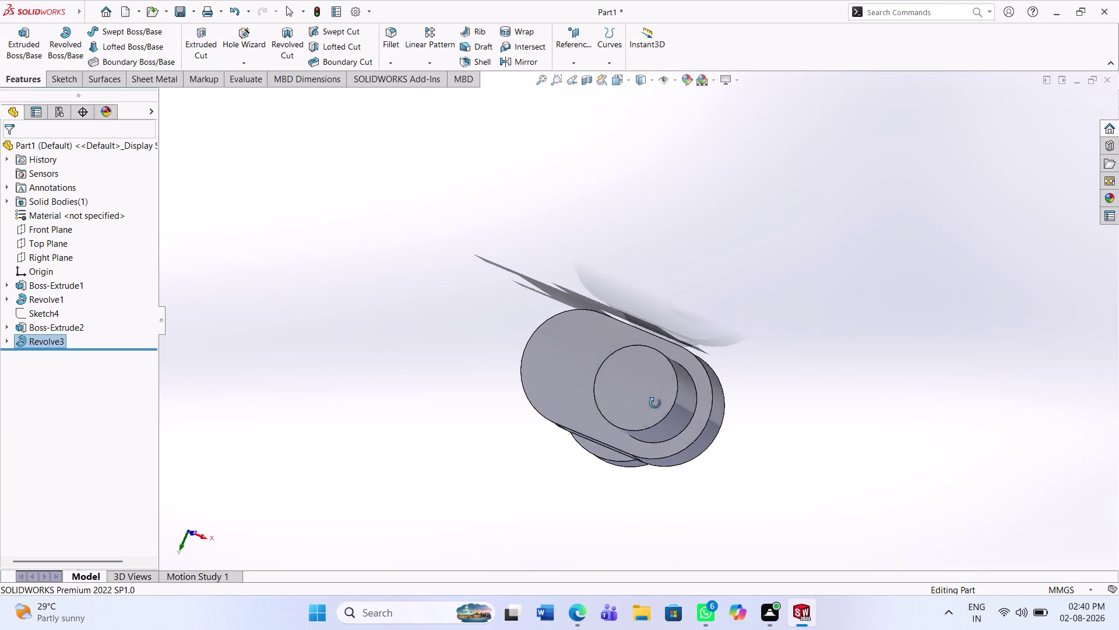
middle_drag(655, 402, 655, 403)
click(637, 387)
click(641, 394)
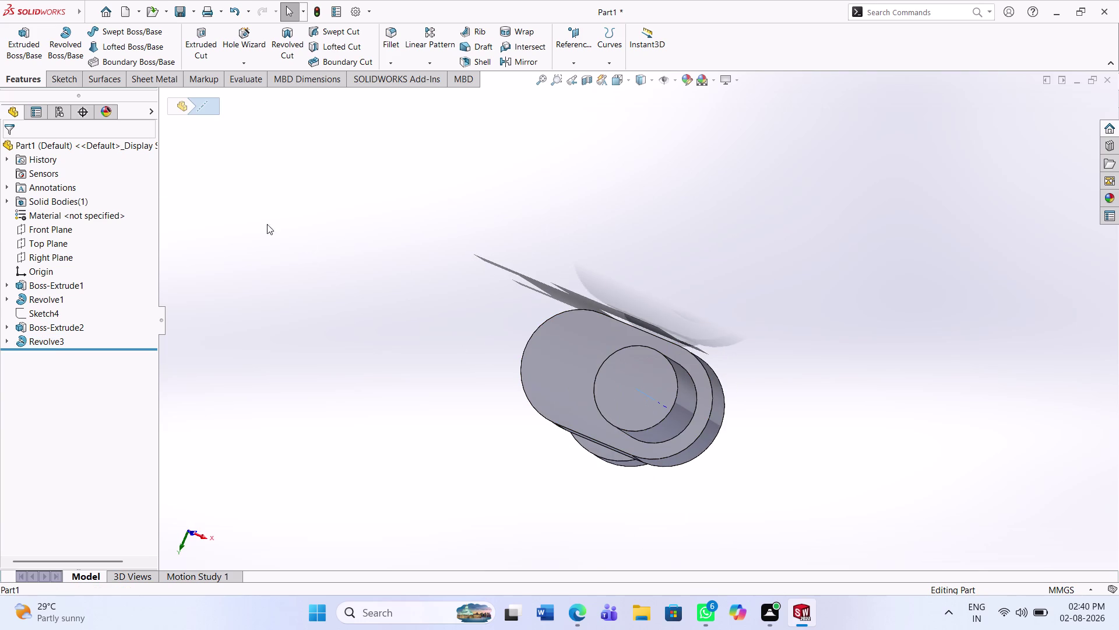
Open a new sketch on the obround link's flat face.
click(49, 77)
click(24, 35)
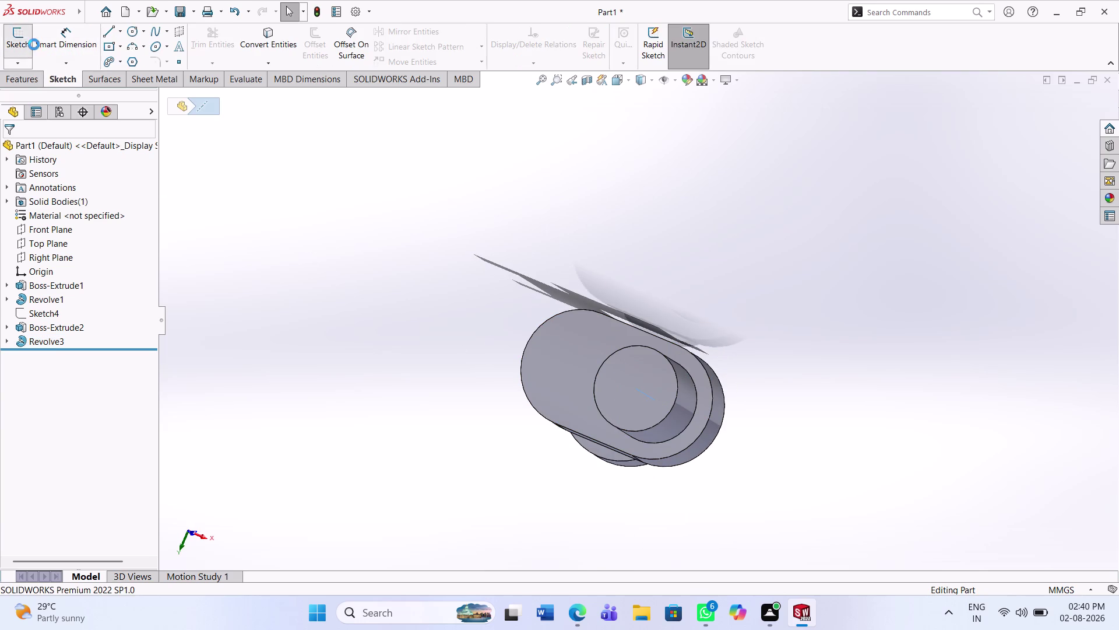
click(654, 384)
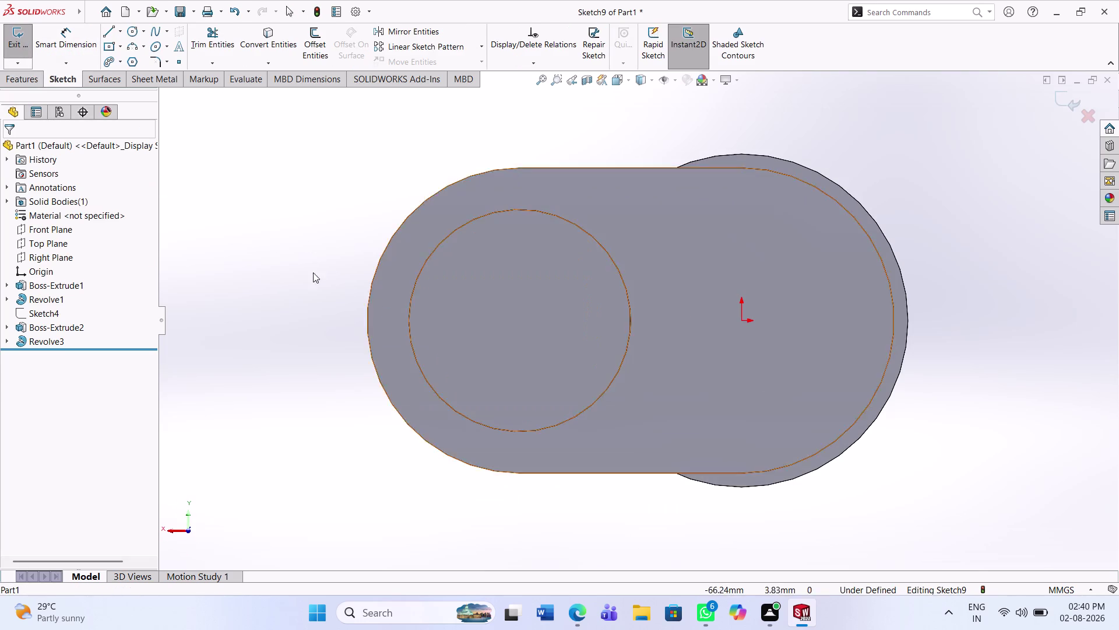
click(231, 231)
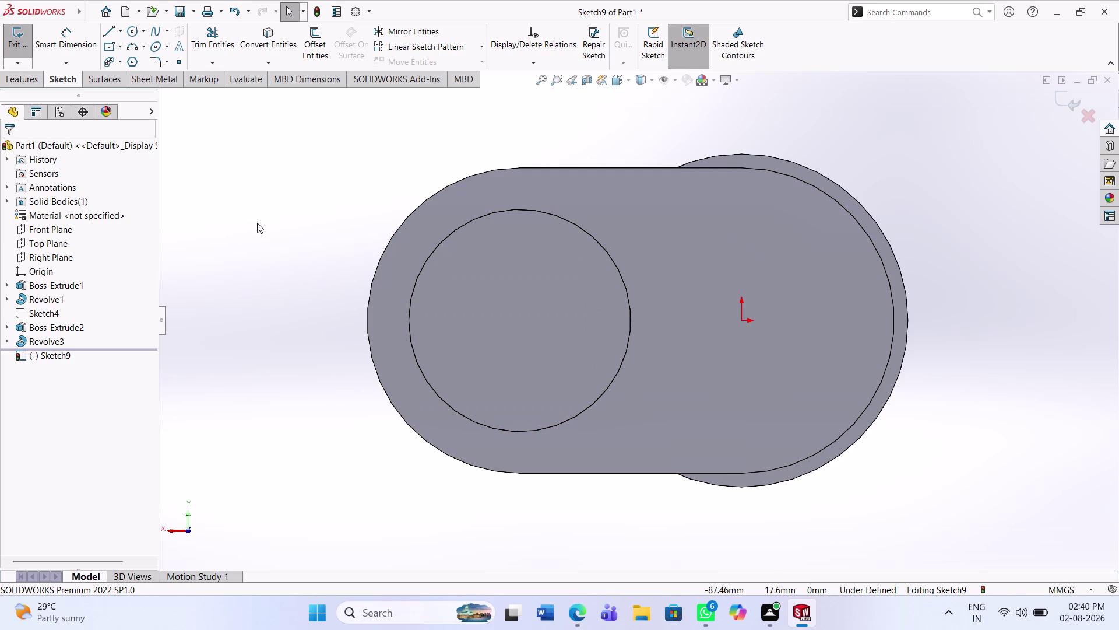
Draw a circle centred on the left hole, just outside it, cancelling a stray second circle.
click(133, 25)
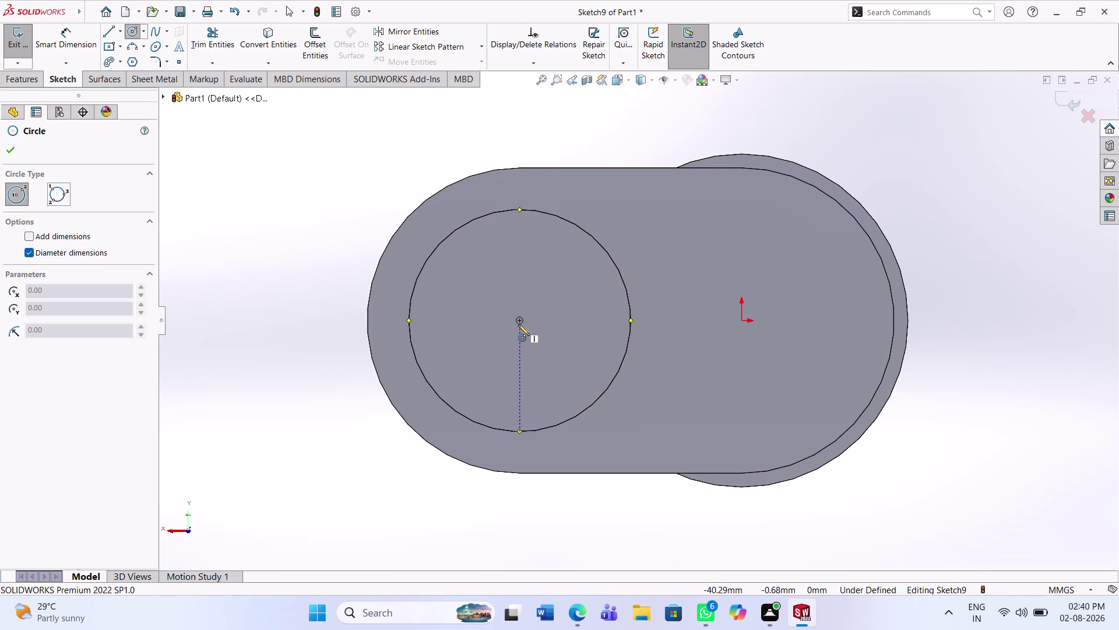
click(518, 322)
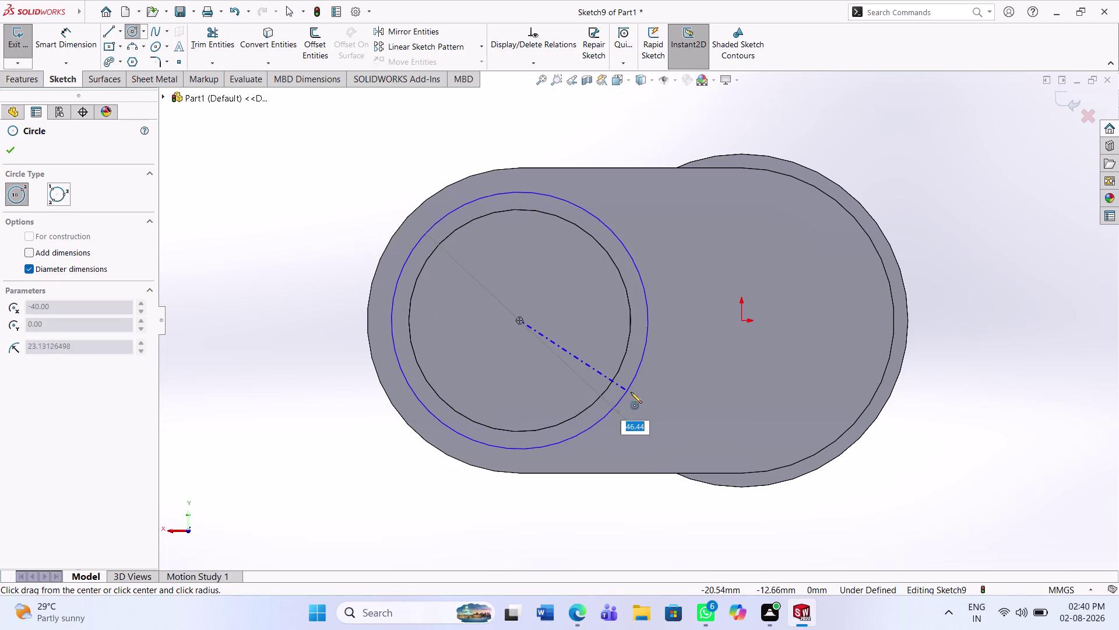
click(635, 393)
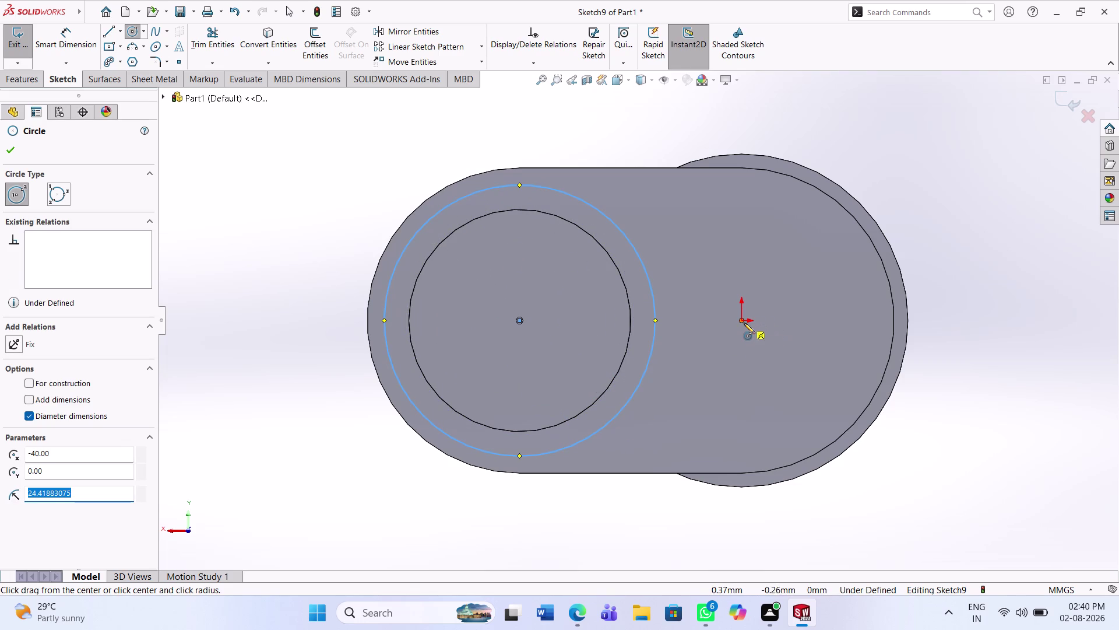
click(744, 323)
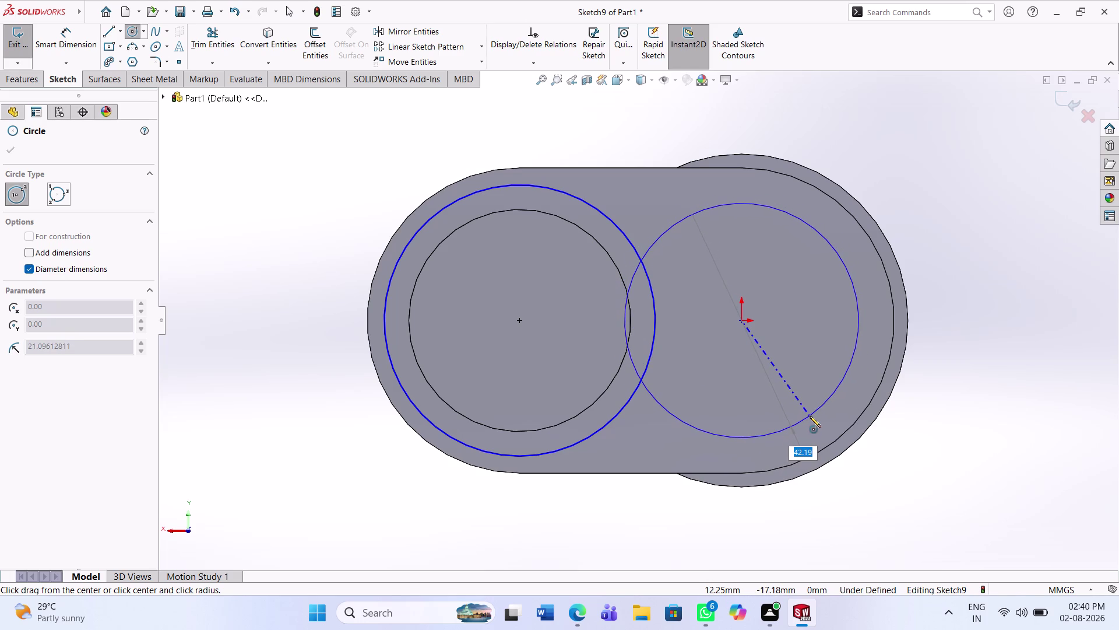
key(Escape)
click(54, 30)
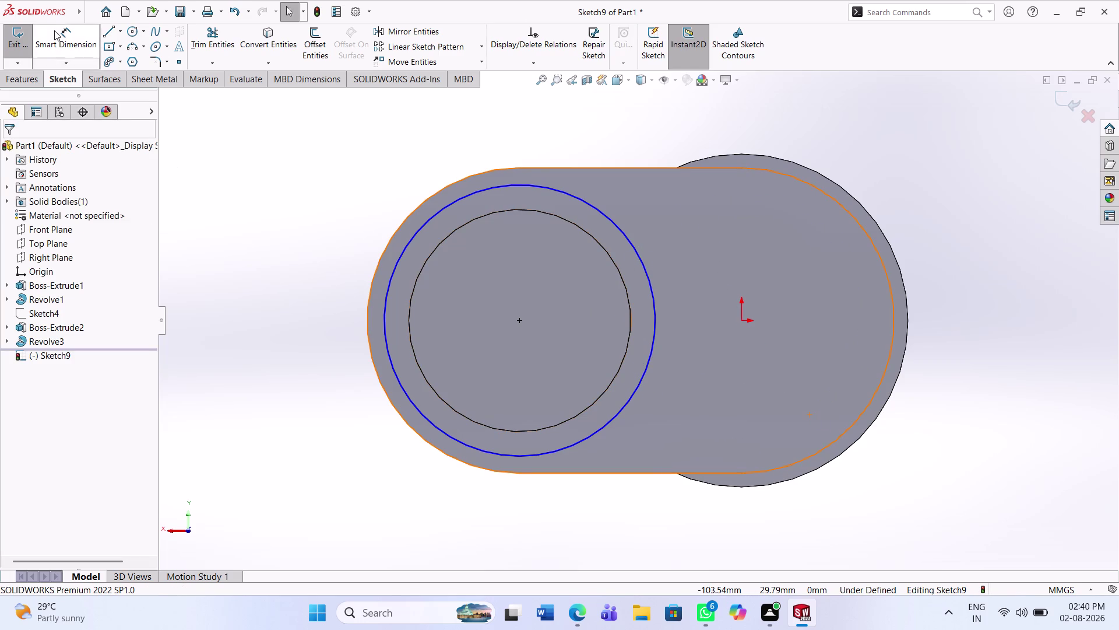
Abandon the diameter dimension and draw a vertical centerline across the circle, top to bottom.
drag(390, 352, 383, 352)
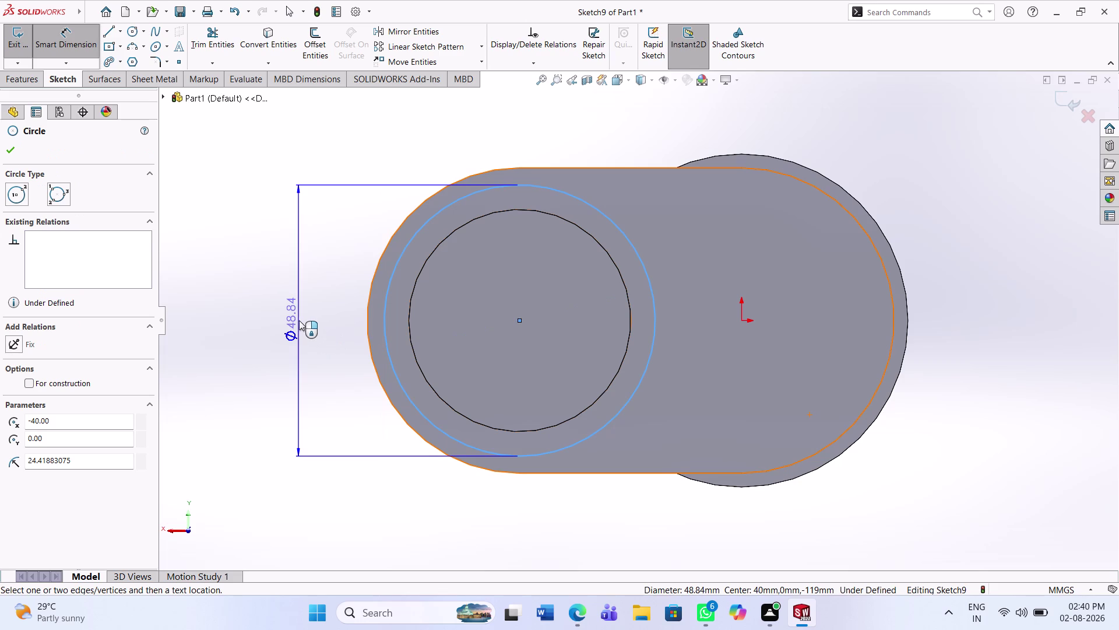
key(Escape)
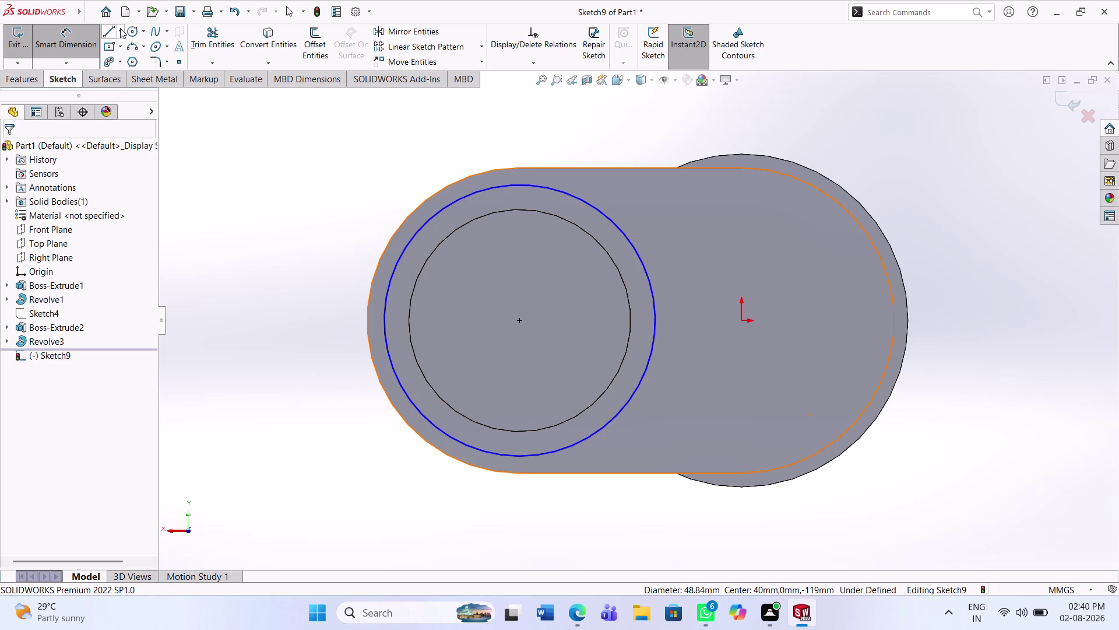
click(120, 28)
click(122, 56)
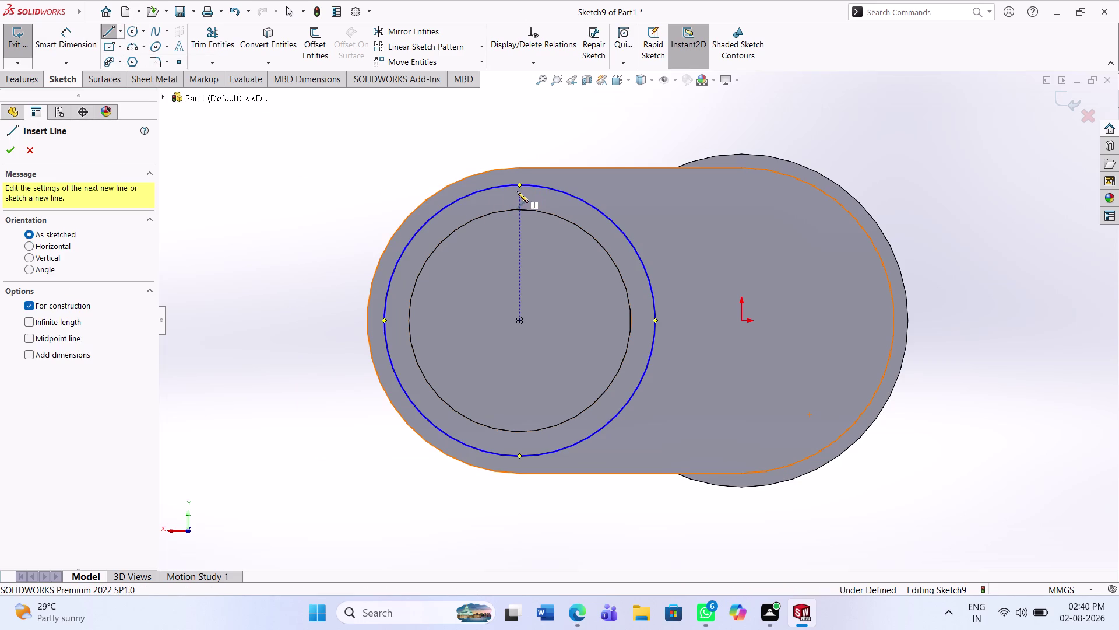
click(520, 187)
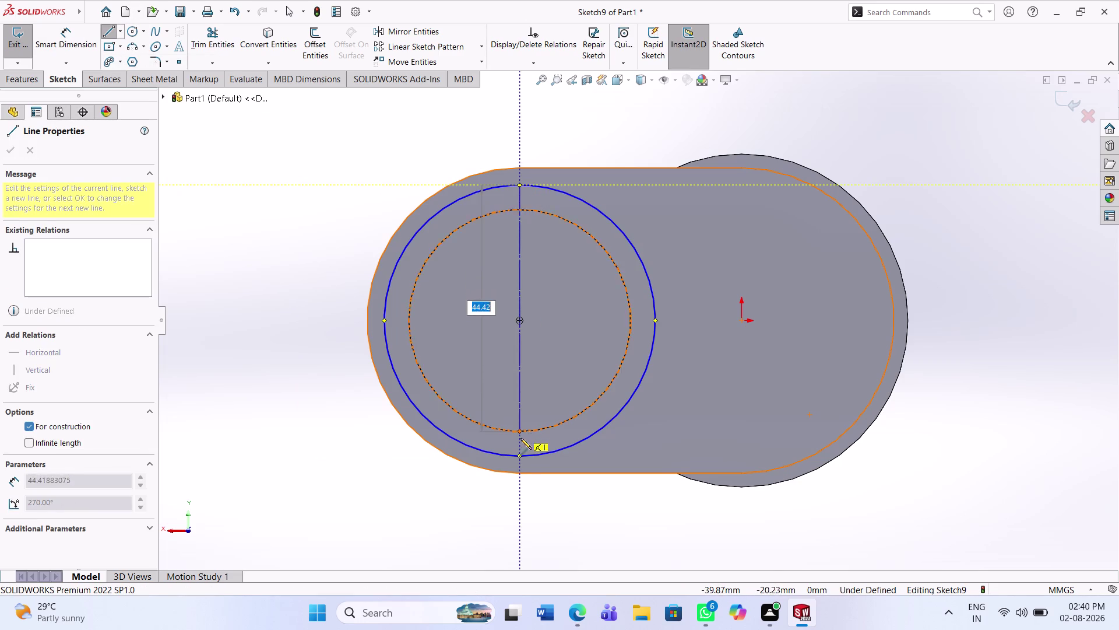
click(520, 455)
key(Escape)
key(Escape)
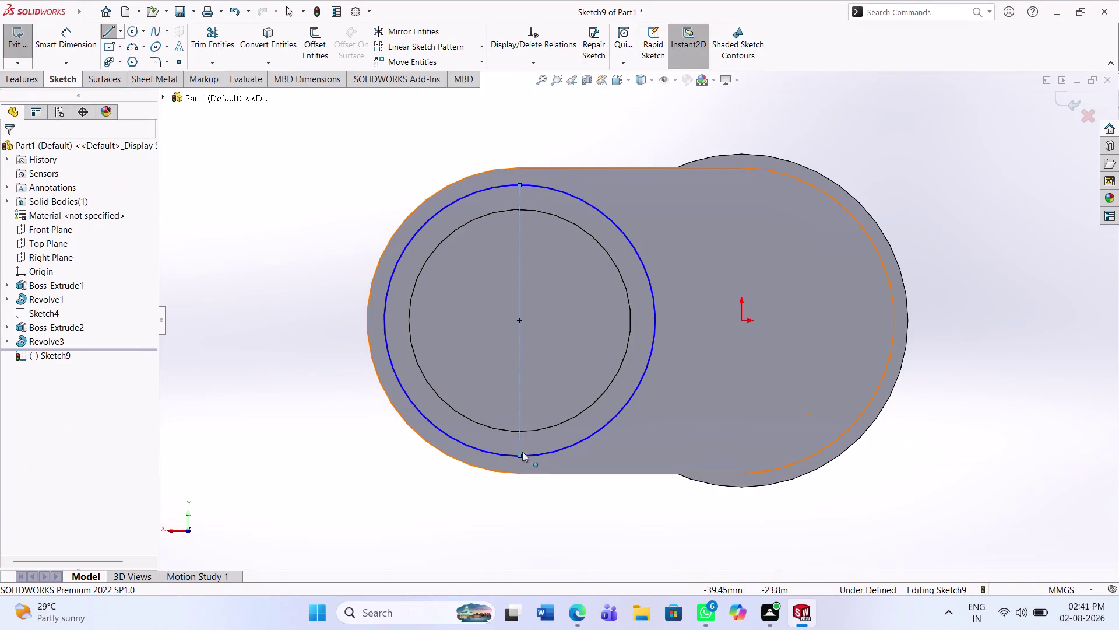
click(218, 44)
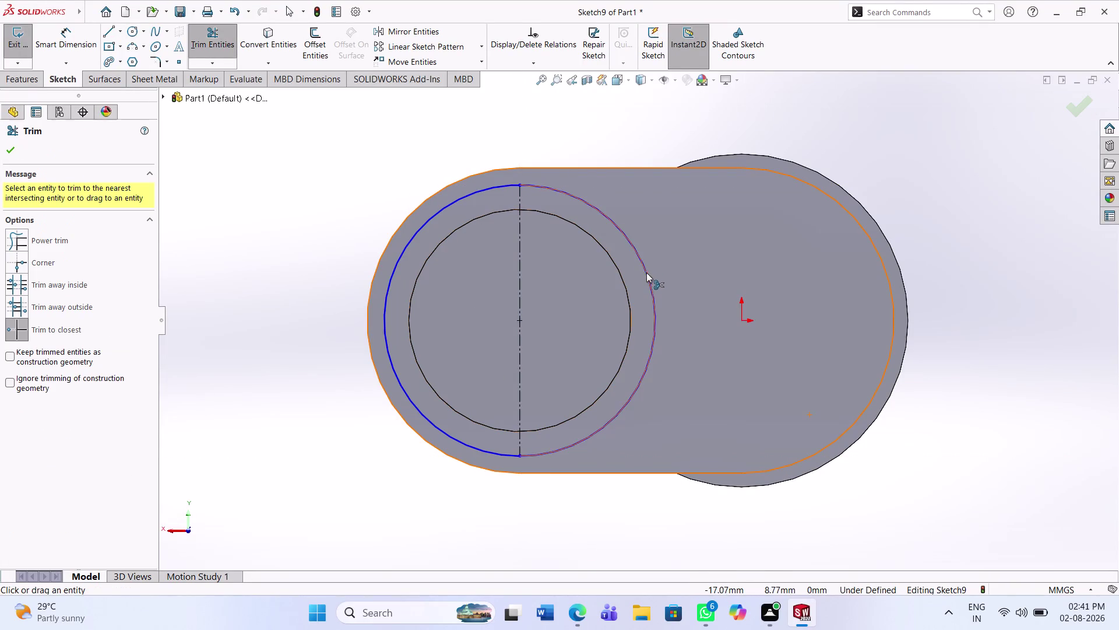
Trim off the circle's right half and dimension the remaining left arc to radius 27.5.
click(644, 273)
click(72, 39)
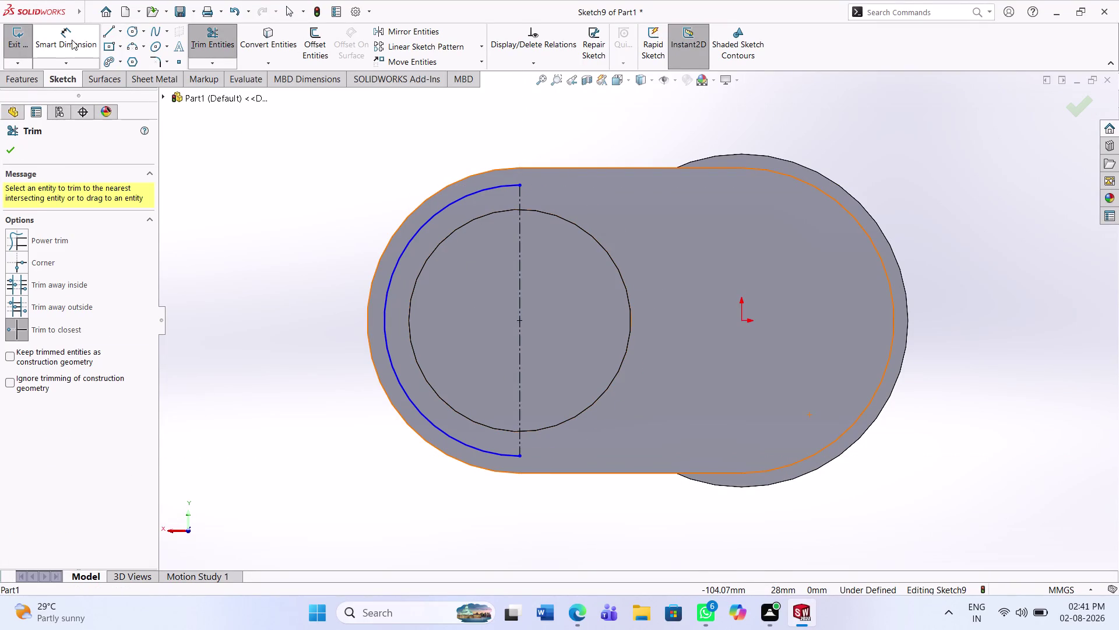
click(400, 253)
click(322, 246)
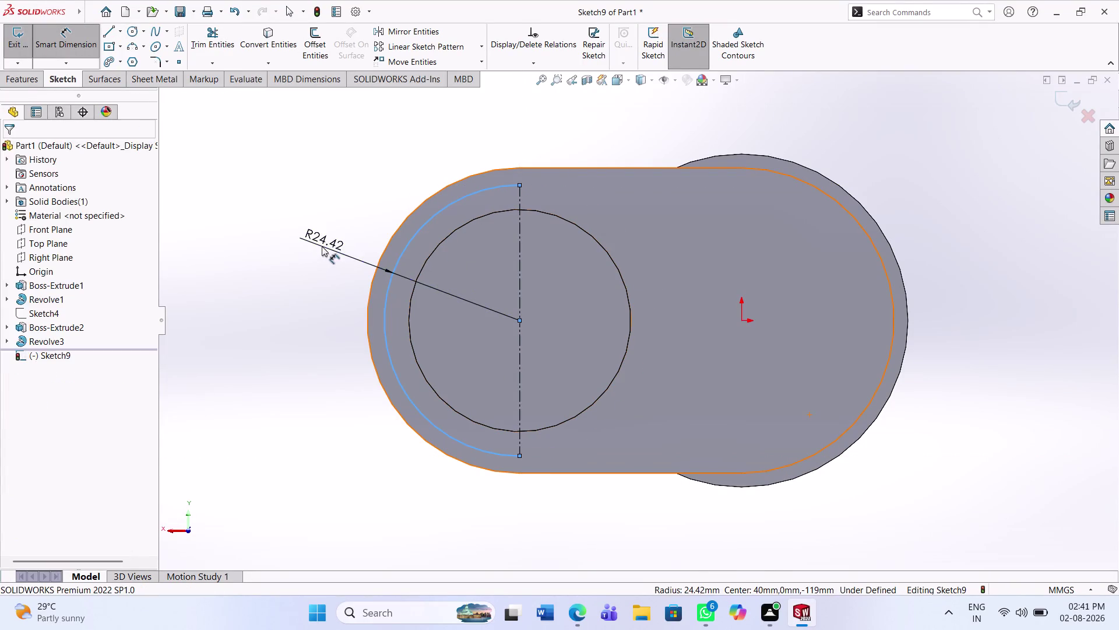
key(2)
text(7)
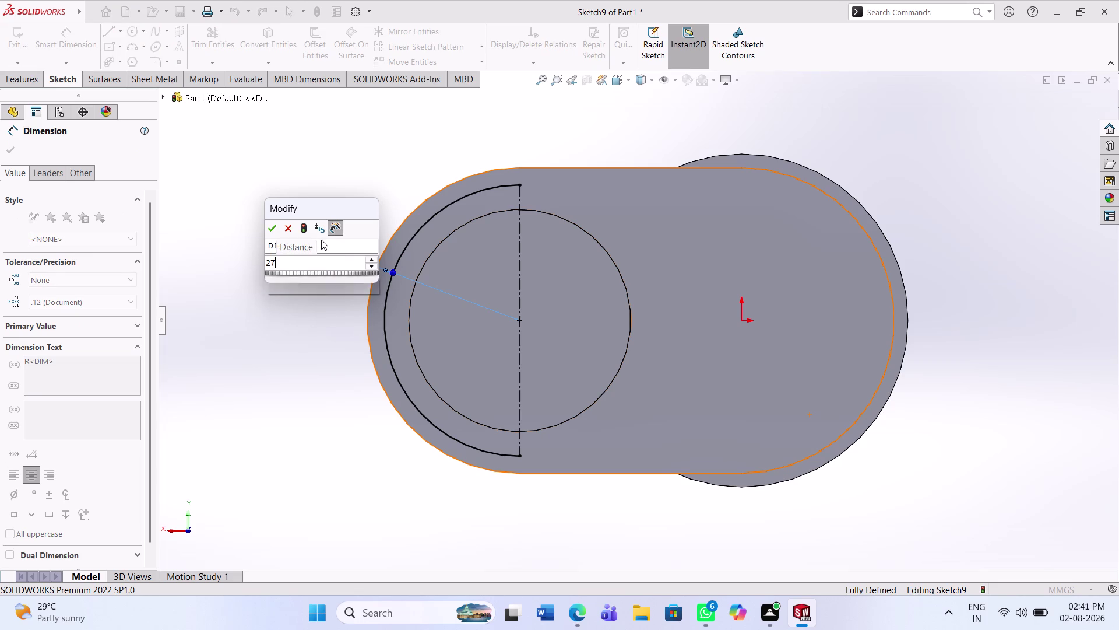
text(.5)
key(Return)
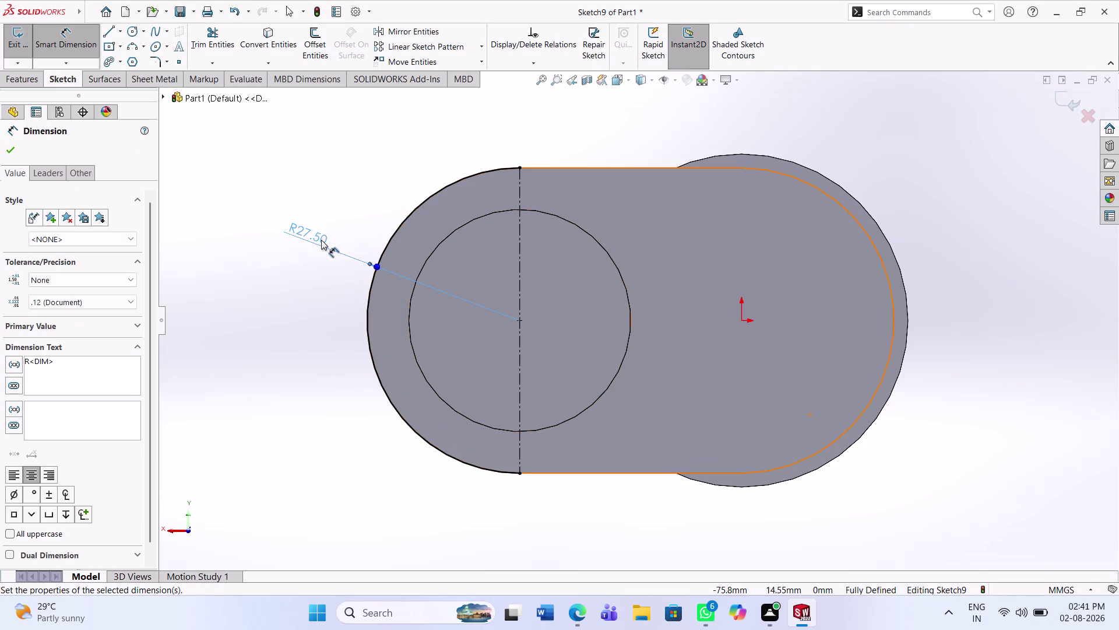
click(316, 332)
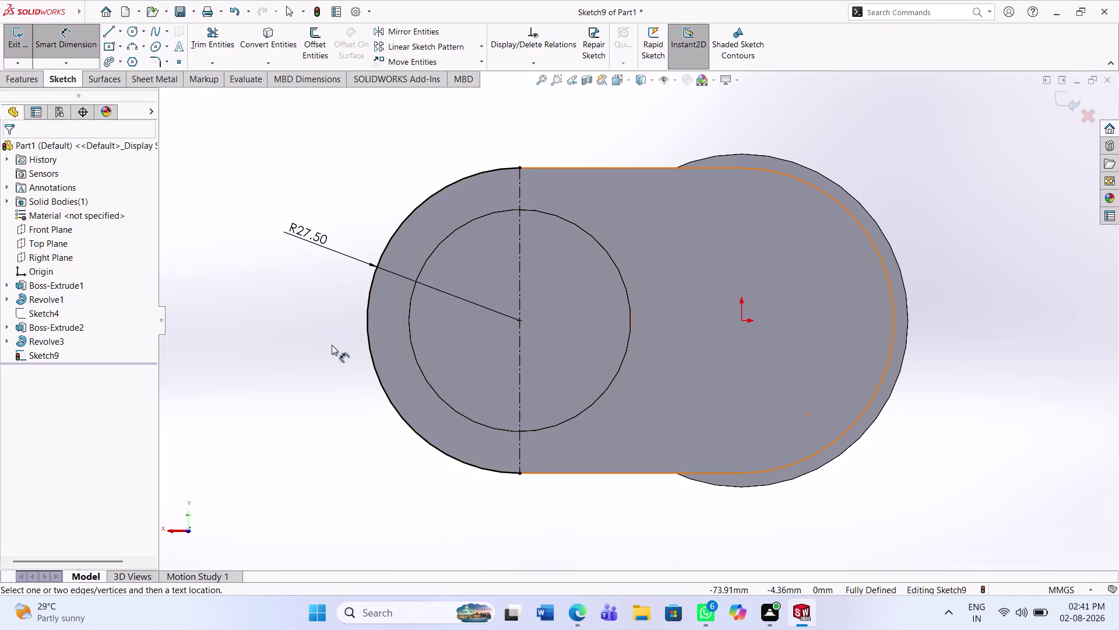
click(128, 31)
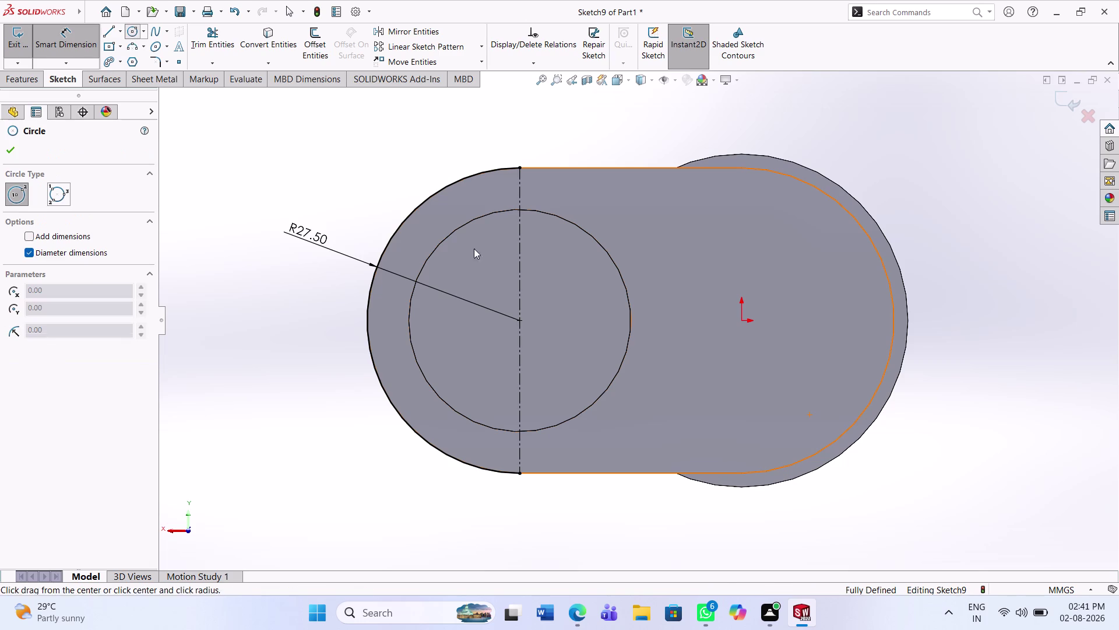
Draw a circle right of the part with a vertical line through its centre.
click(933, 318)
click(1002, 434)
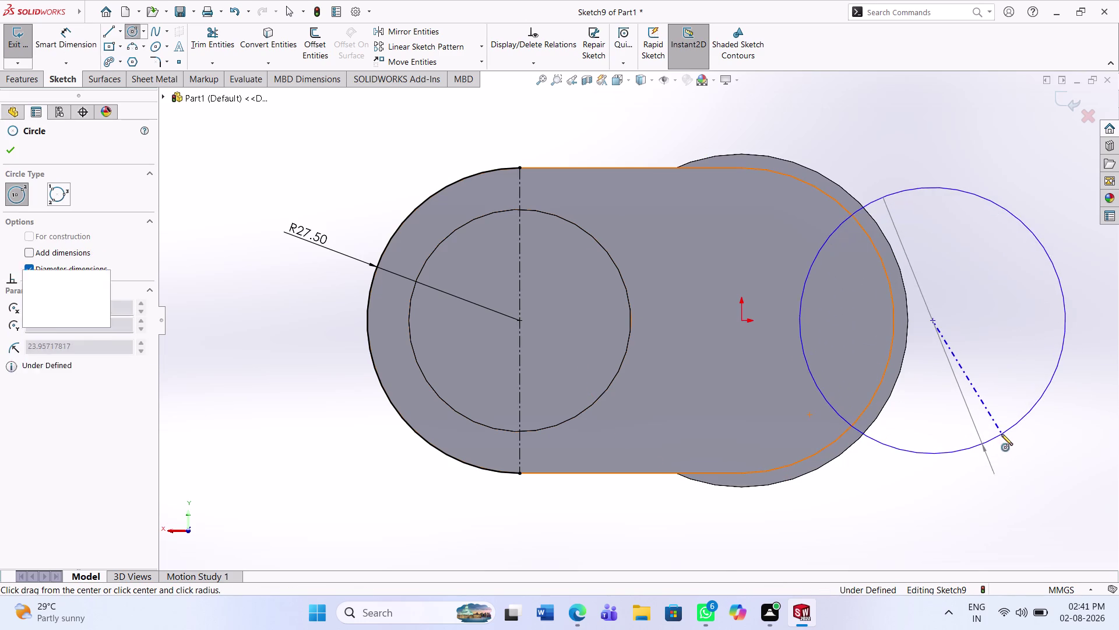
click(110, 25)
click(934, 185)
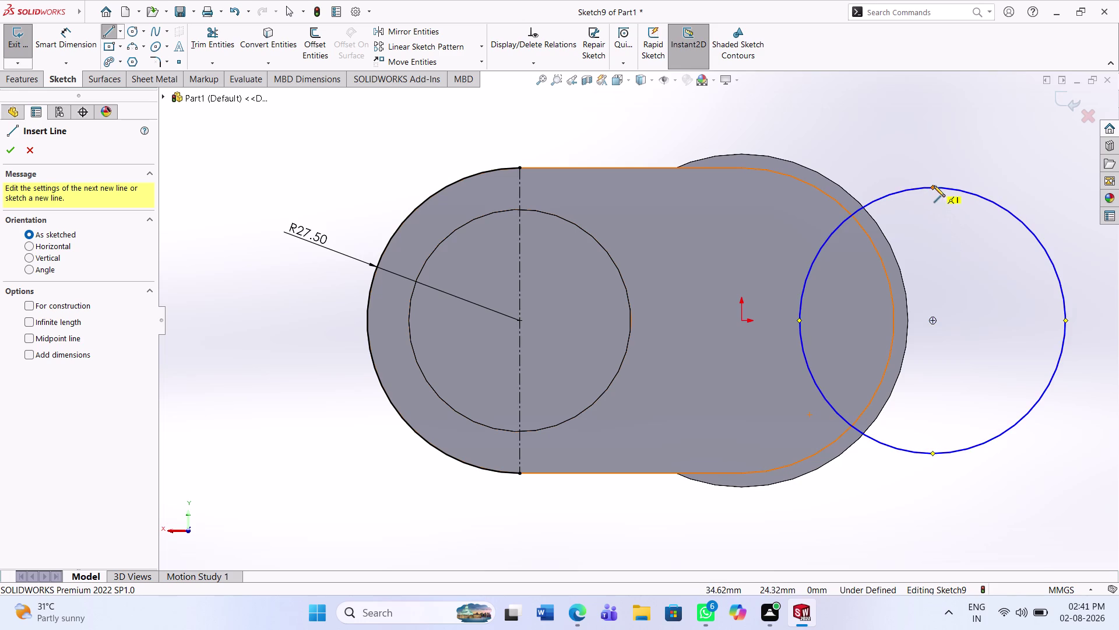
click(933, 453)
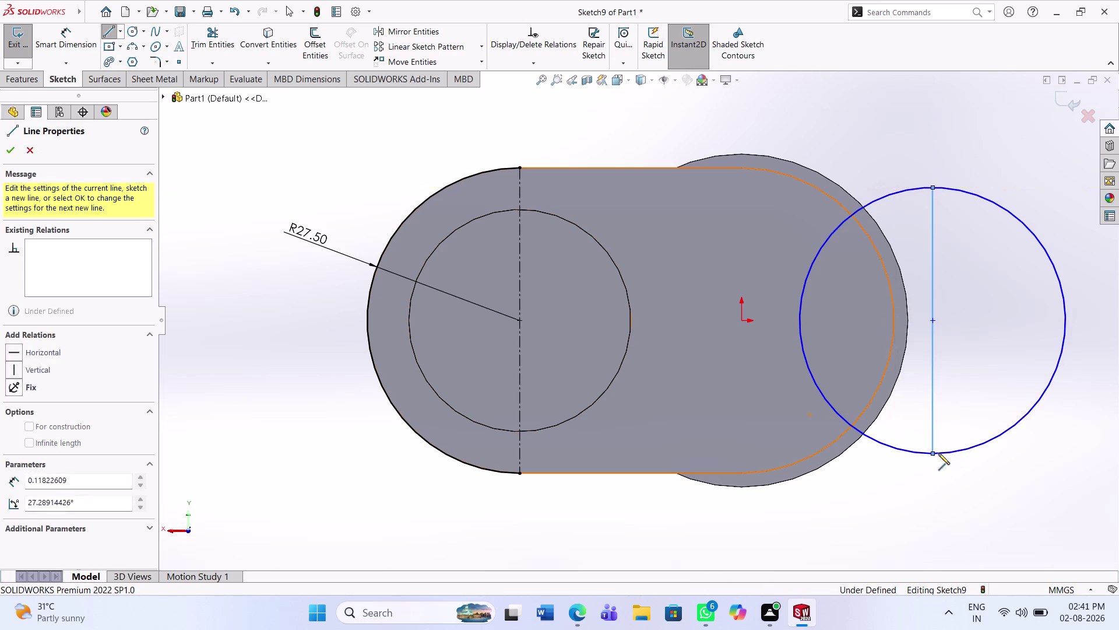
key(Escape)
key(Escape)
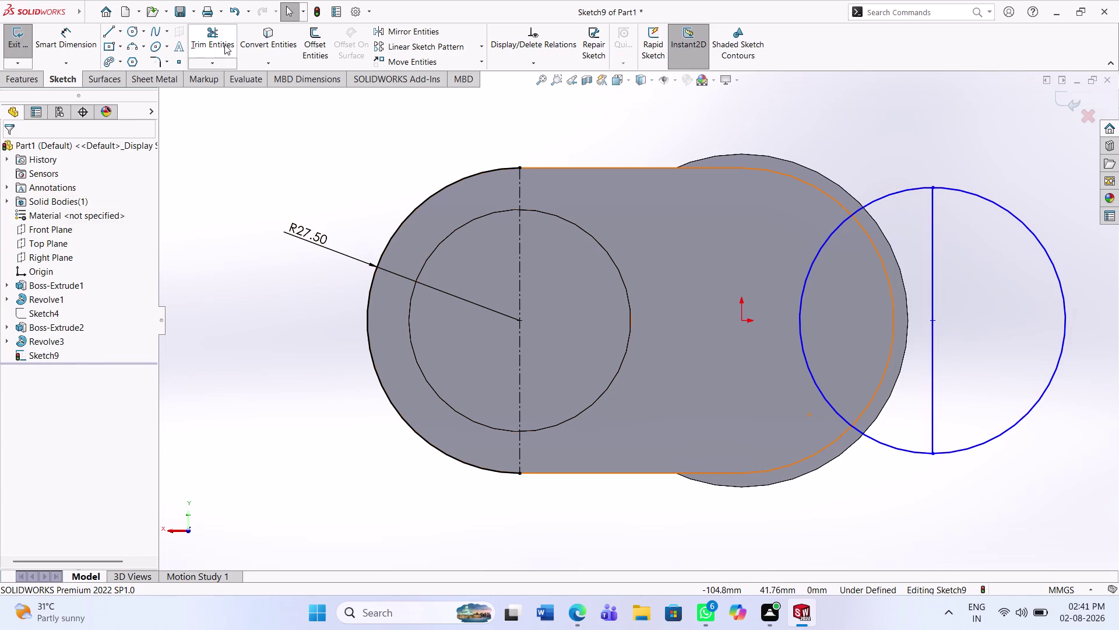
Trim away the new circle's left half and the vertical splitting line.
click(225, 43)
click(799, 298)
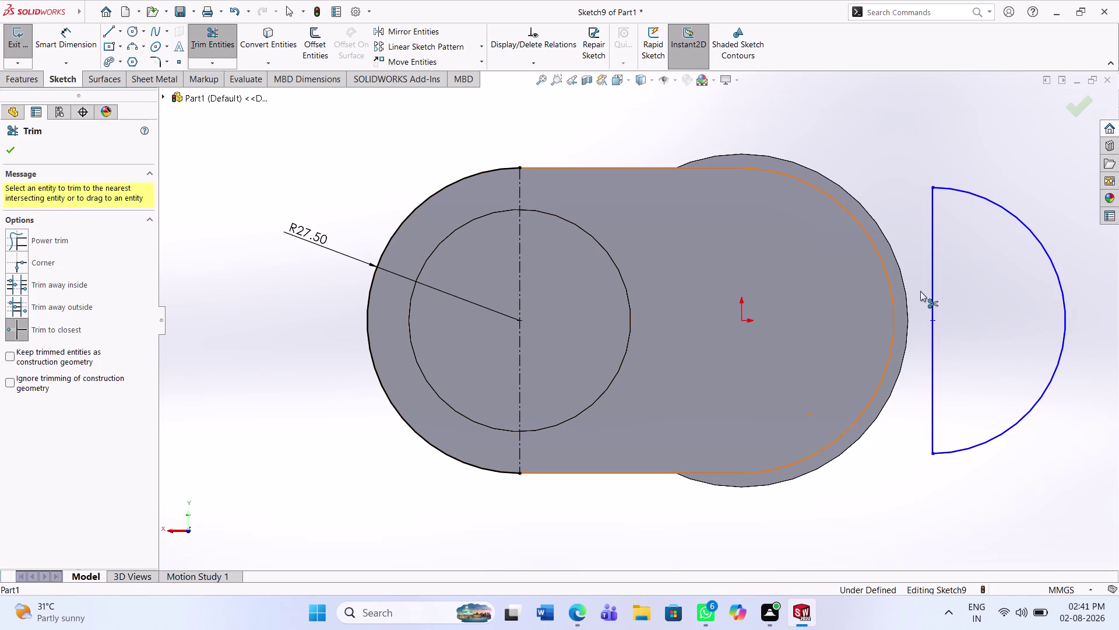
click(930, 288)
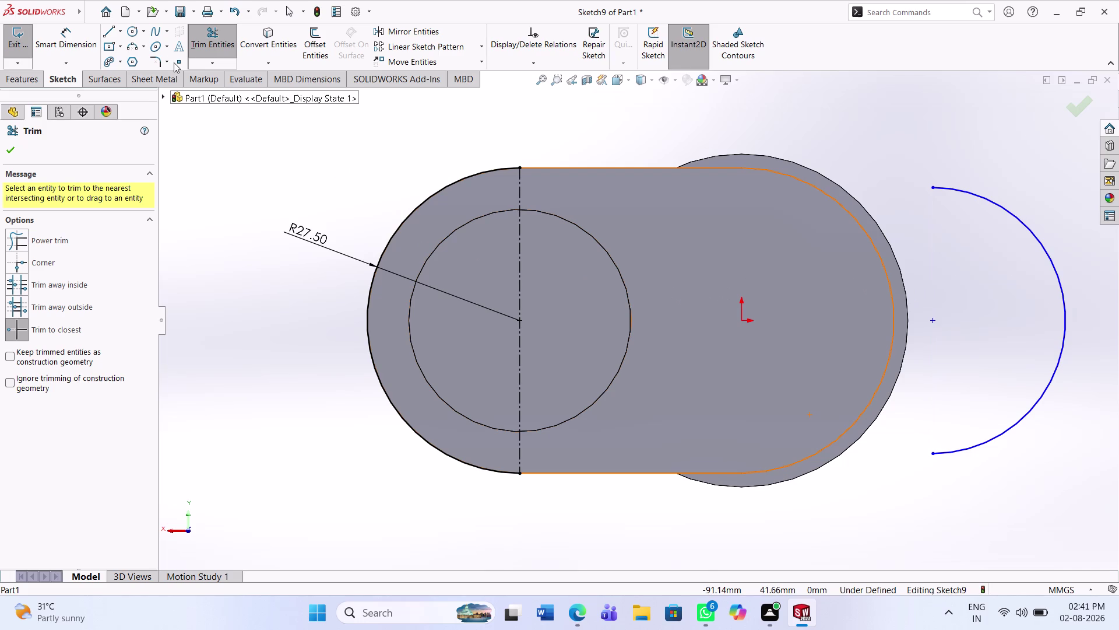
click(80, 34)
click(519, 318)
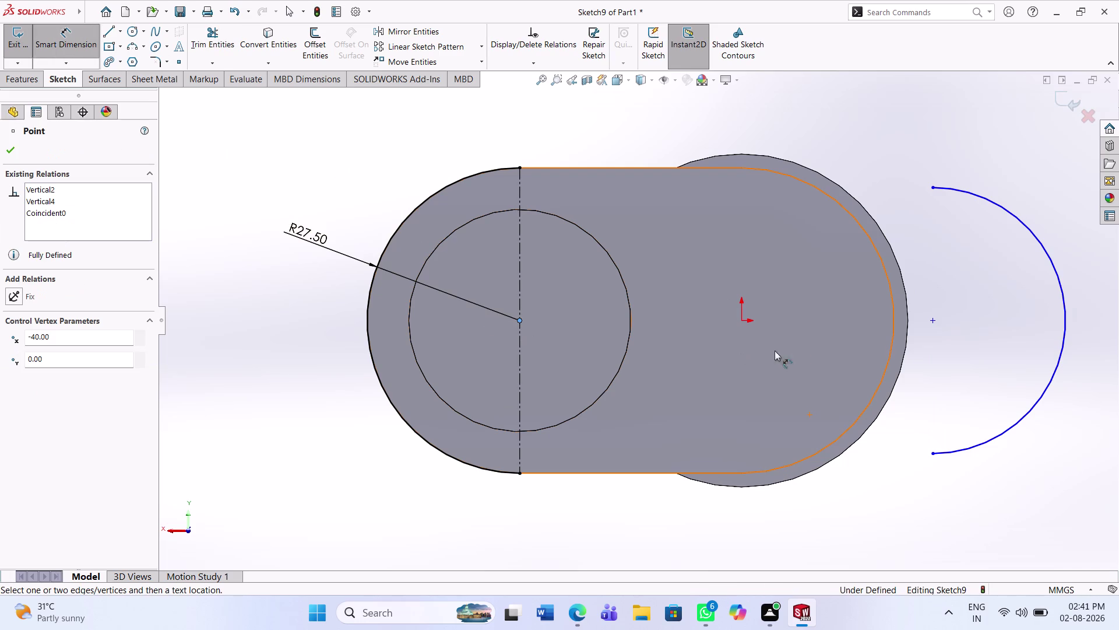
Dimension the half-arc's centre 80 mm from the left arc's centre.
click(933, 320)
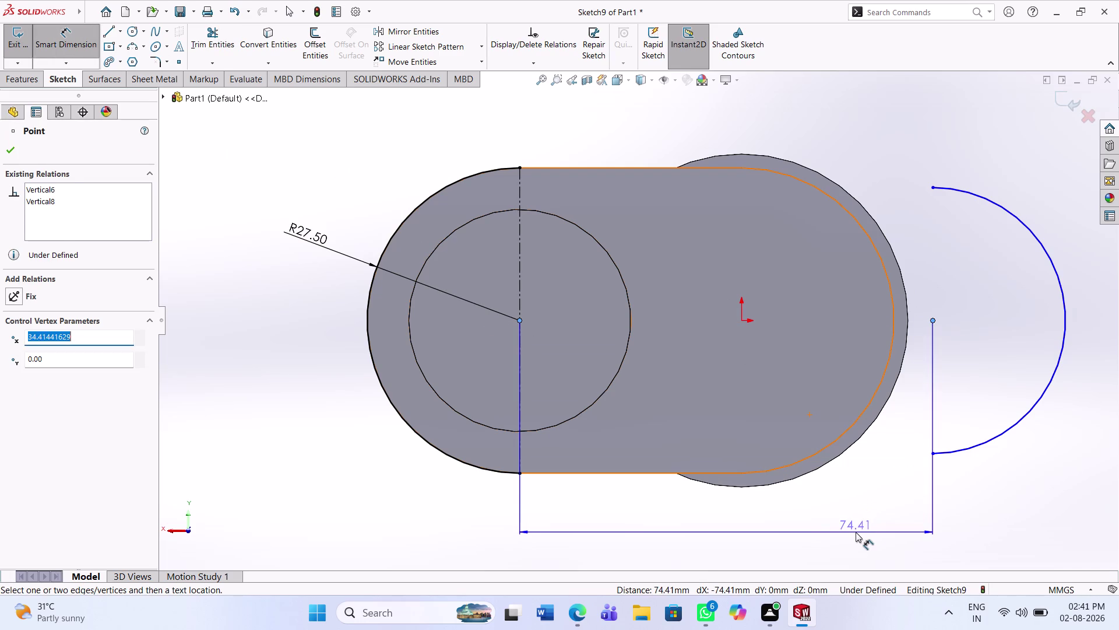
click(856, 531)
text(80)
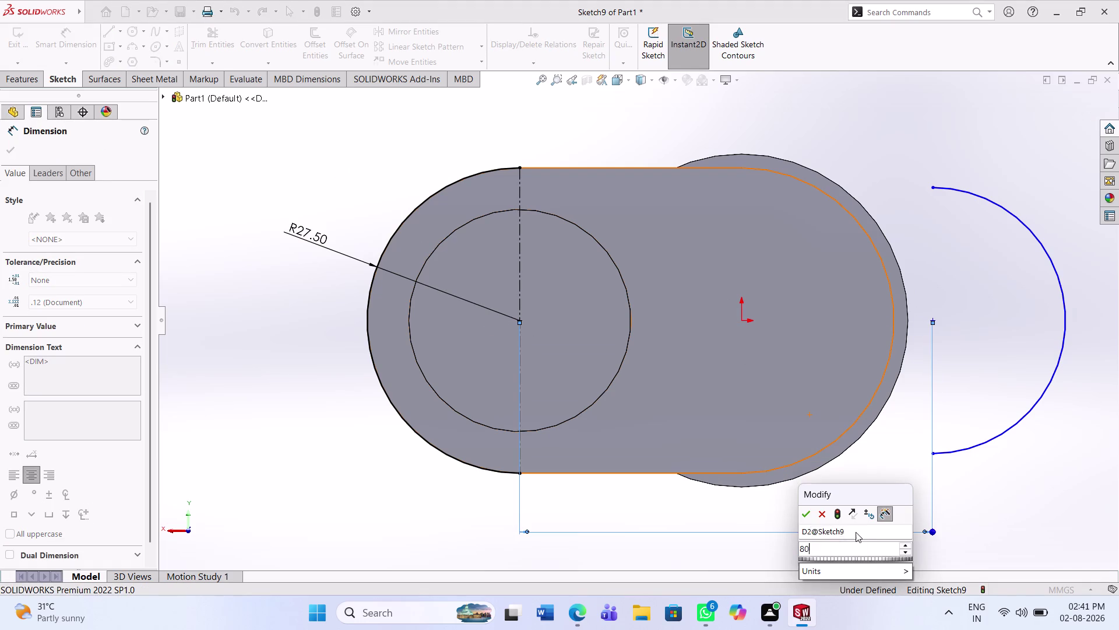
key(Return)
click(802, 483)
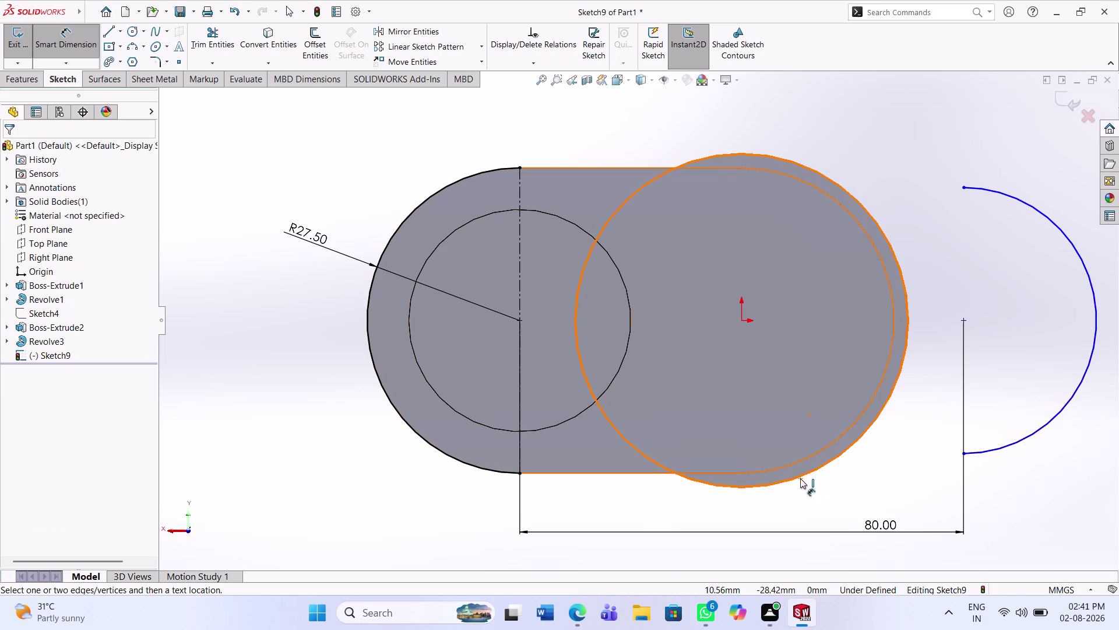
key(Escape)
key(Escape)
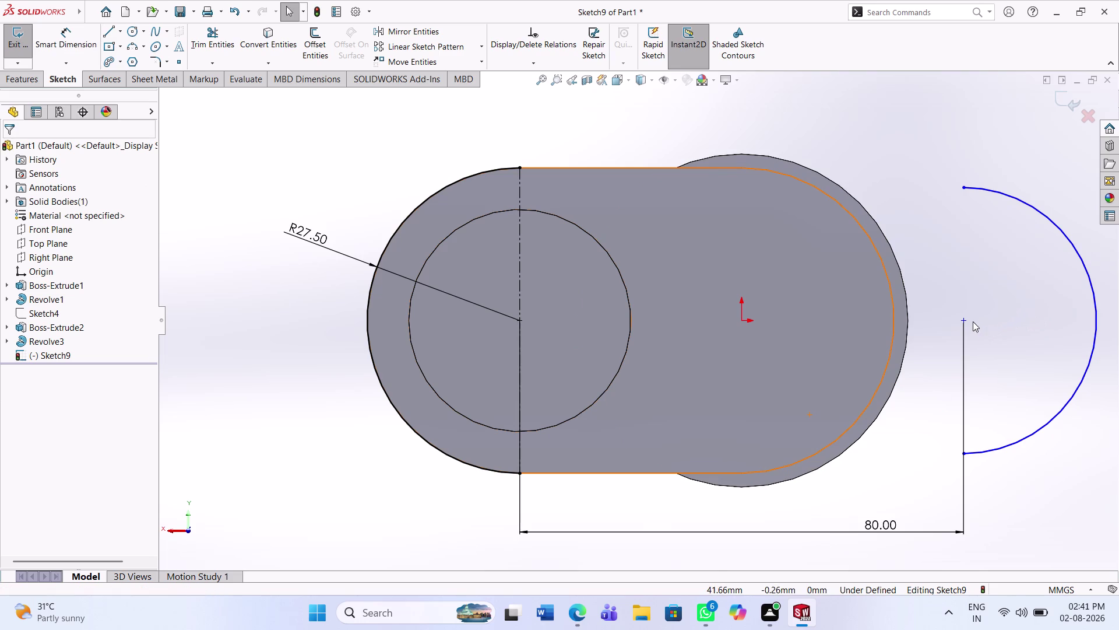
Add a Horizontal relation between the half-arc's centre and the origin.
click(965, 321)
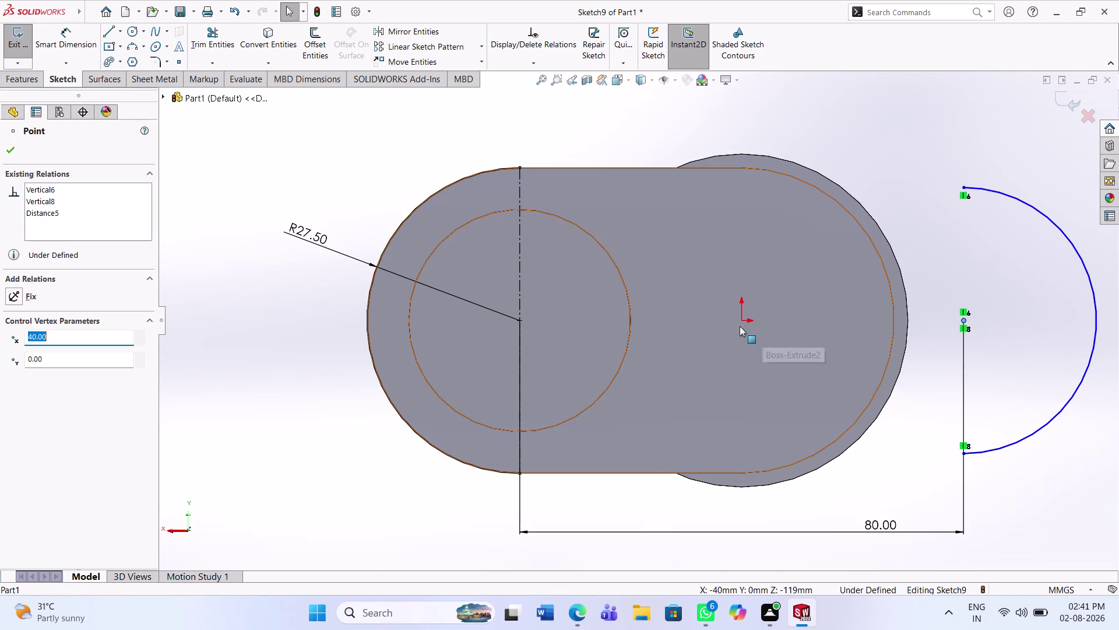
click(739, 320)
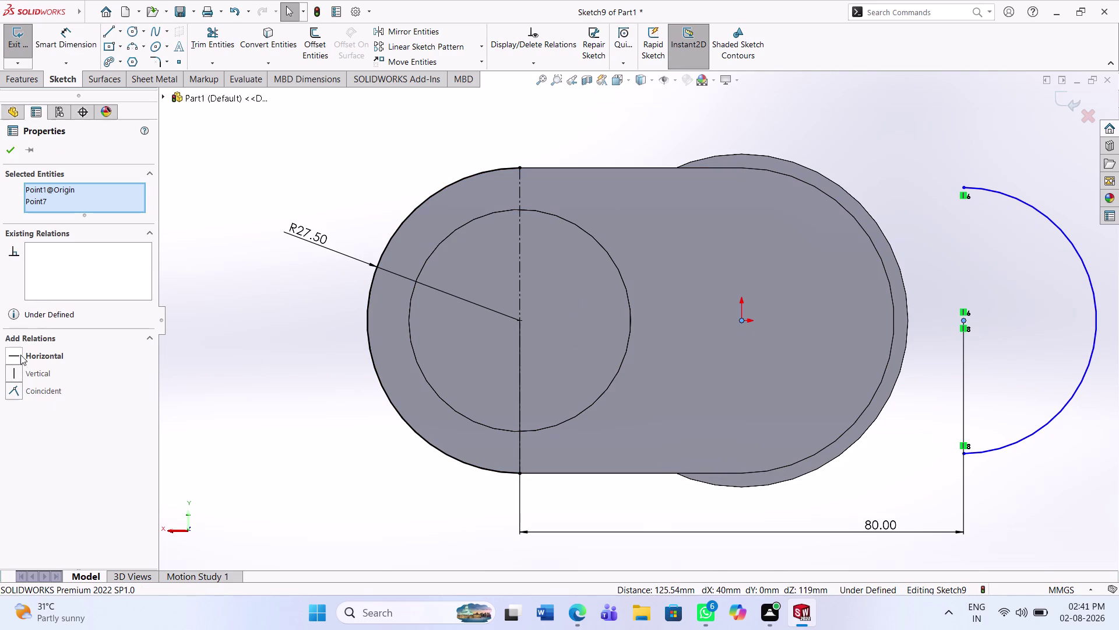
click(20, 352)
click(5, 152)
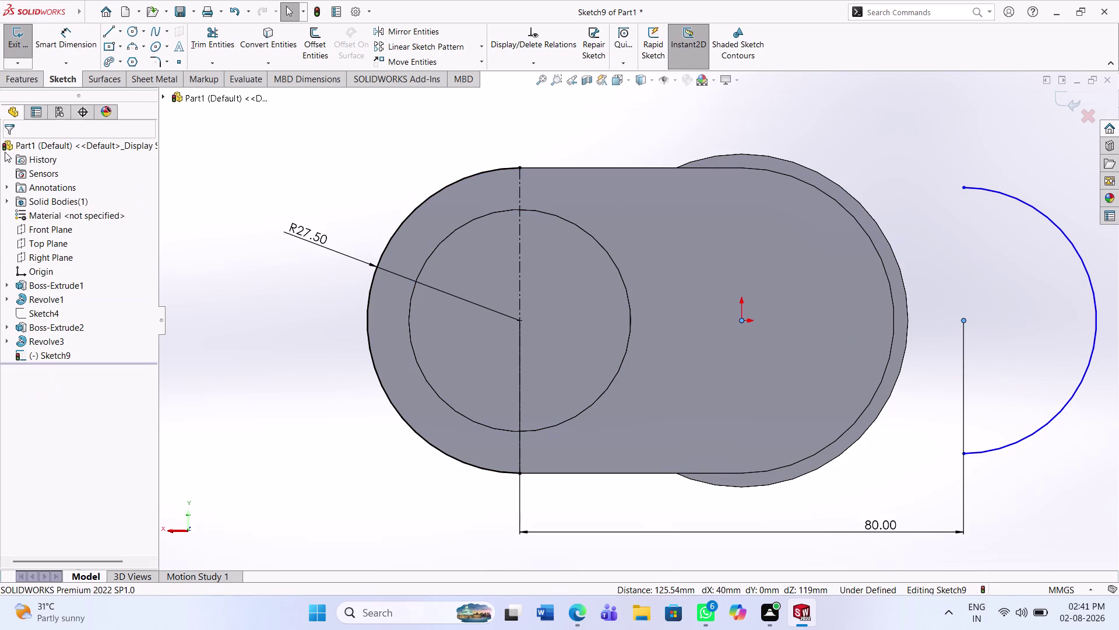
click(111, 31)
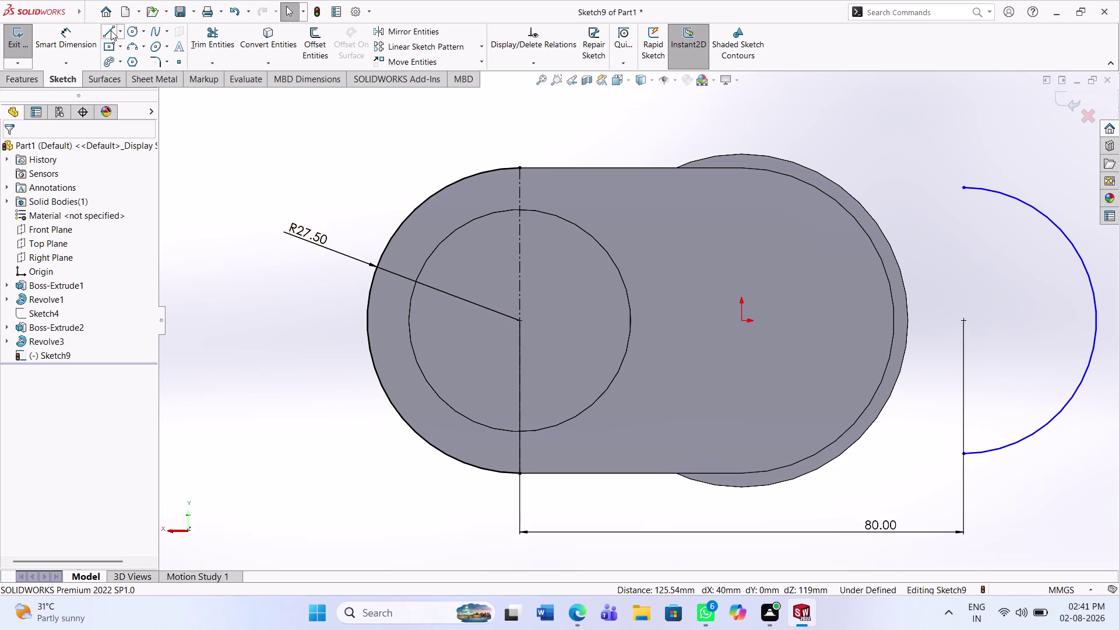
Orbit the view to an angle and cancel the unfinished top line.
click(520, 165)
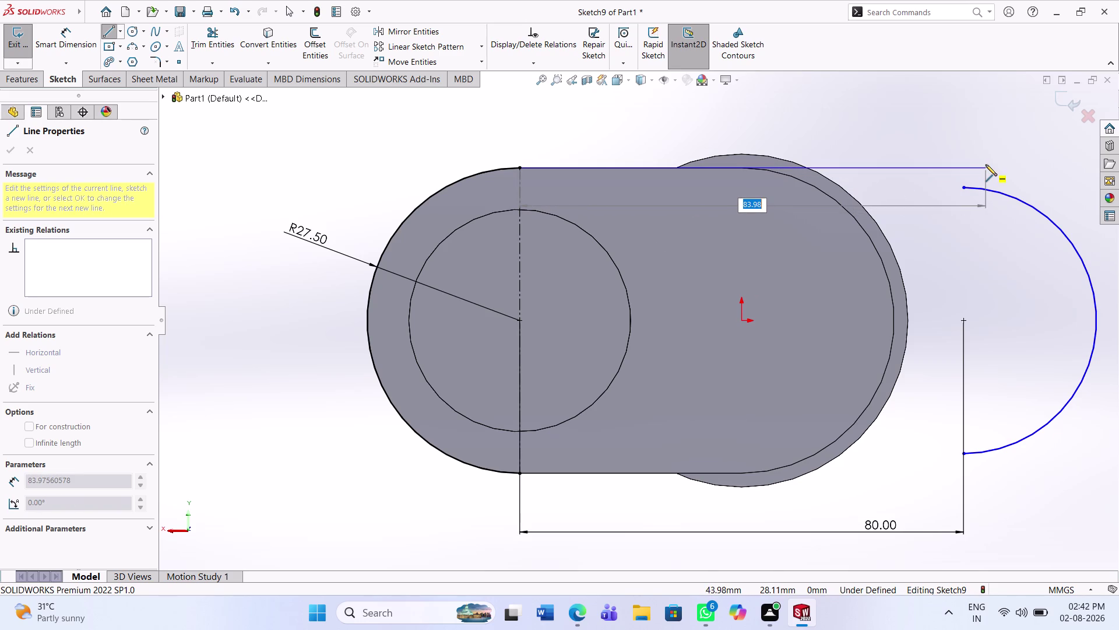
middle_drag(989, 165, 990, 165)
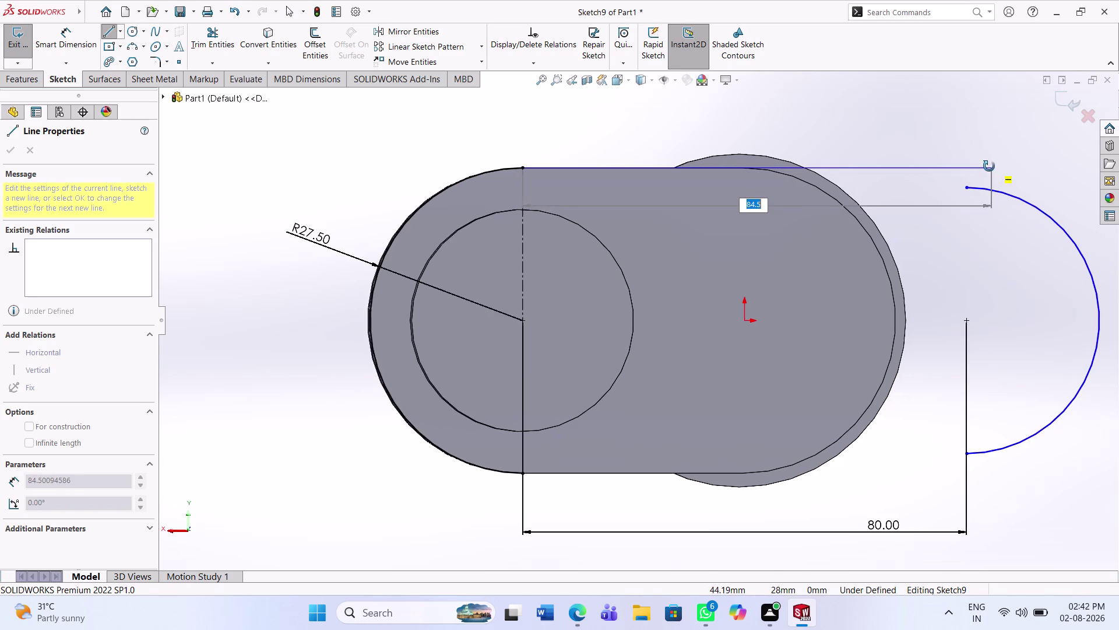
middle_drag(990, 165, 979, 180)
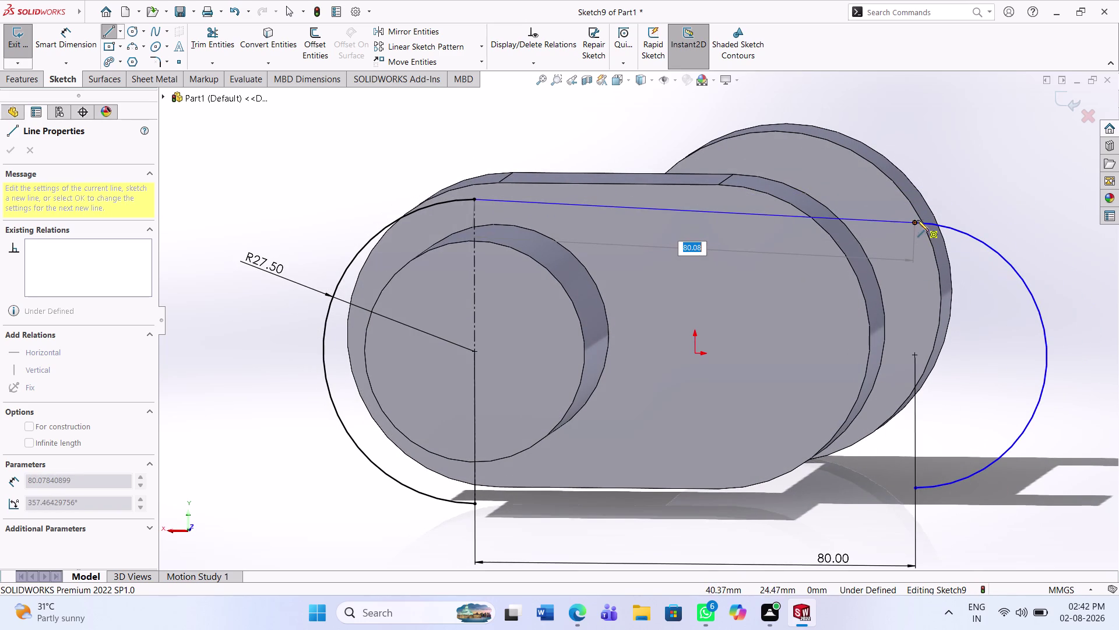
key(Escape)
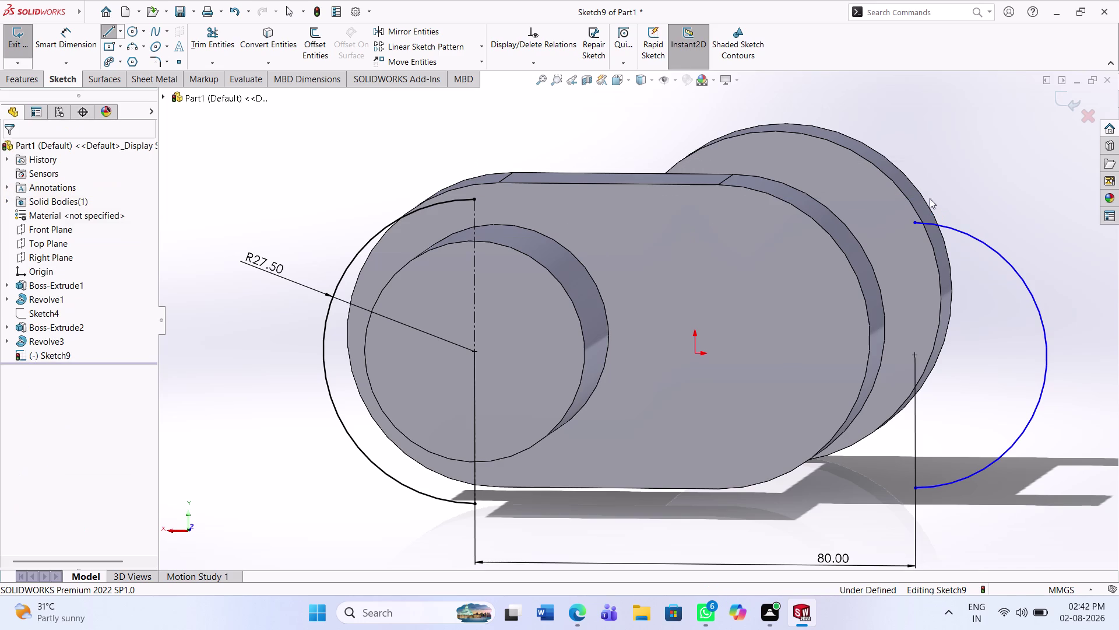
Undo the horizontal relation, 80 mm distance, trims and the right-side circle.
key(ctrl+z)
key(ctrl+z)
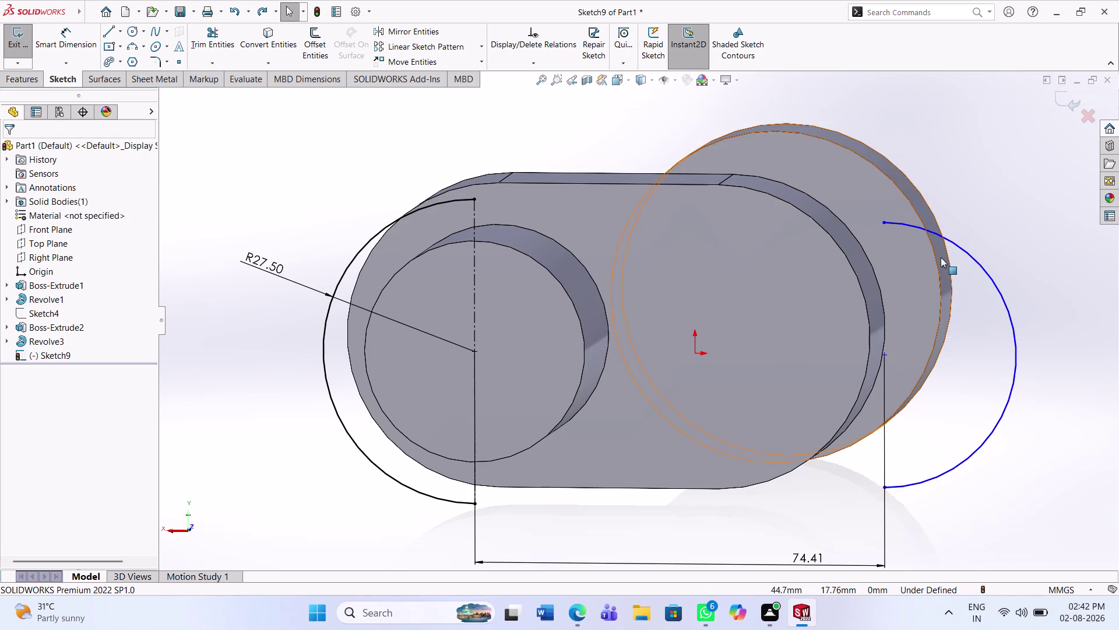
key(ctrl+z)
key(ctrl+z)
key(ctrl+z)
key(ctrl+z)
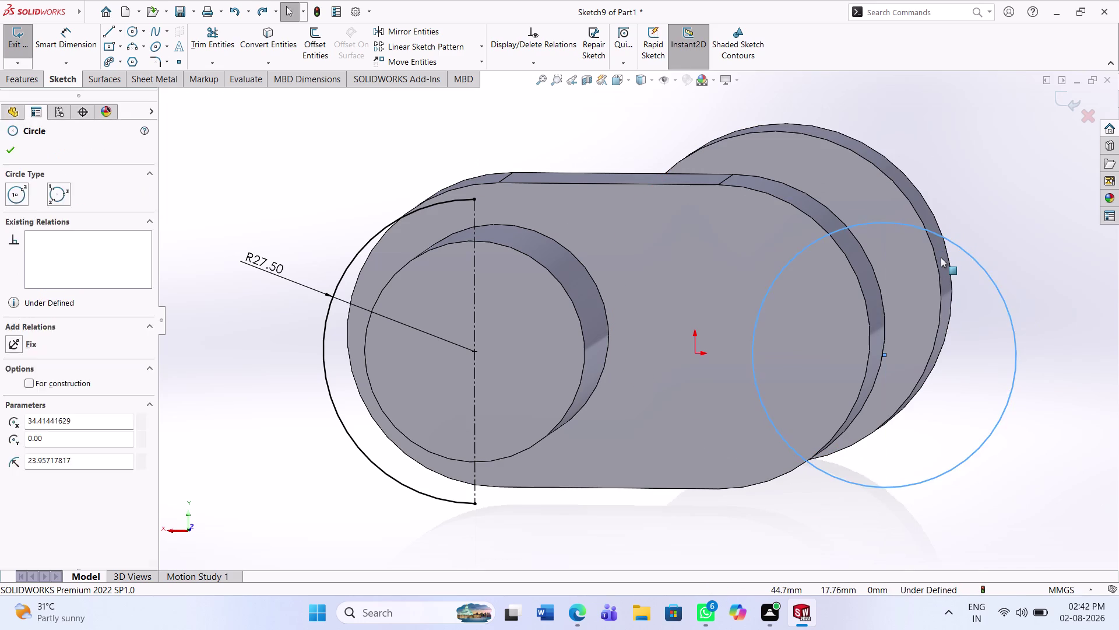
key(ctrl+z)
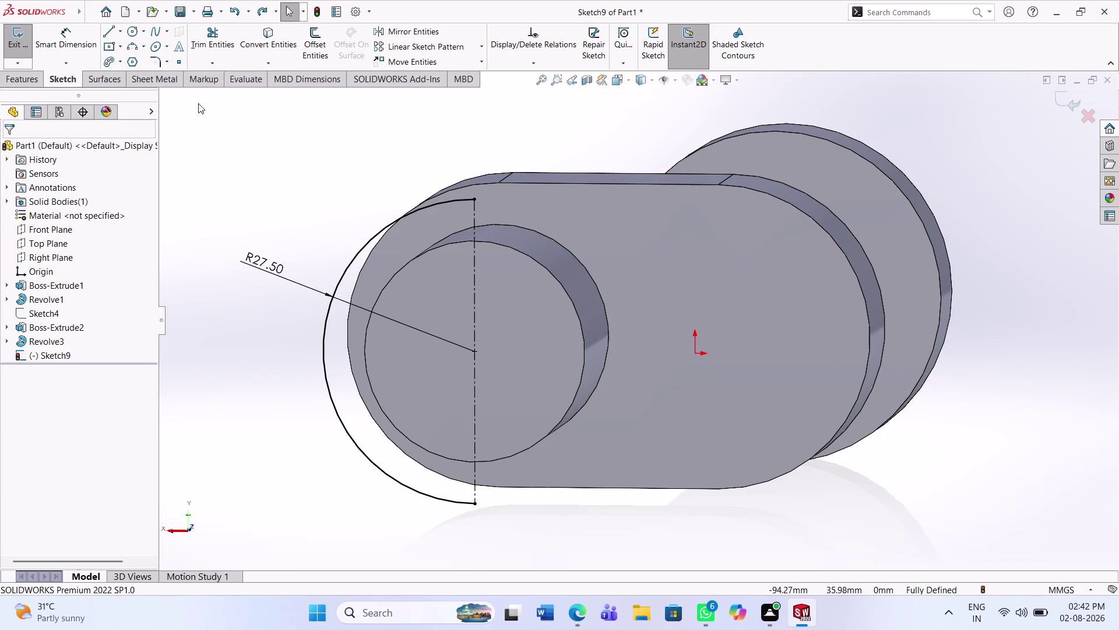
middle_drag(529, 326, 546, 307)
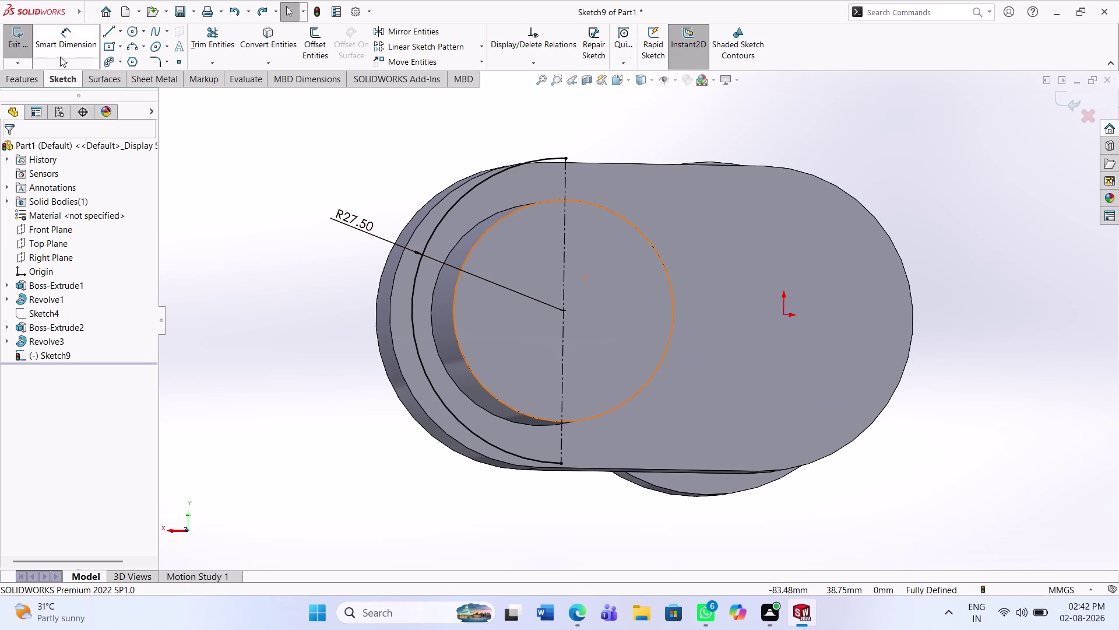
click(119, 30)
Draw a horizontal centerline from the left arc's centre to past the right of the part.
click(116, 59)
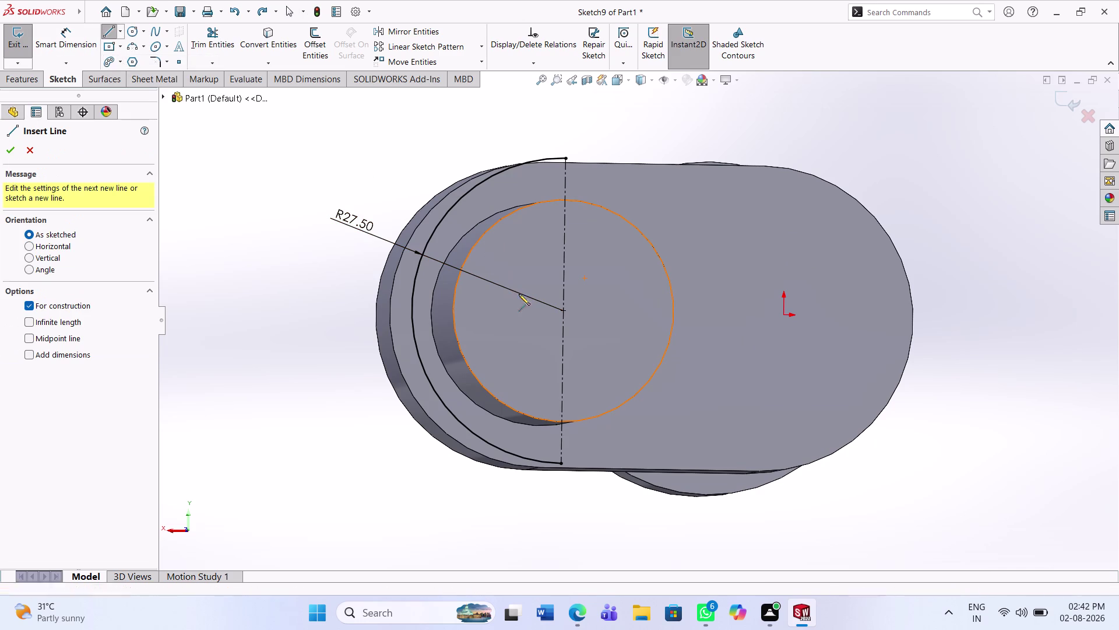
click(561, 311)
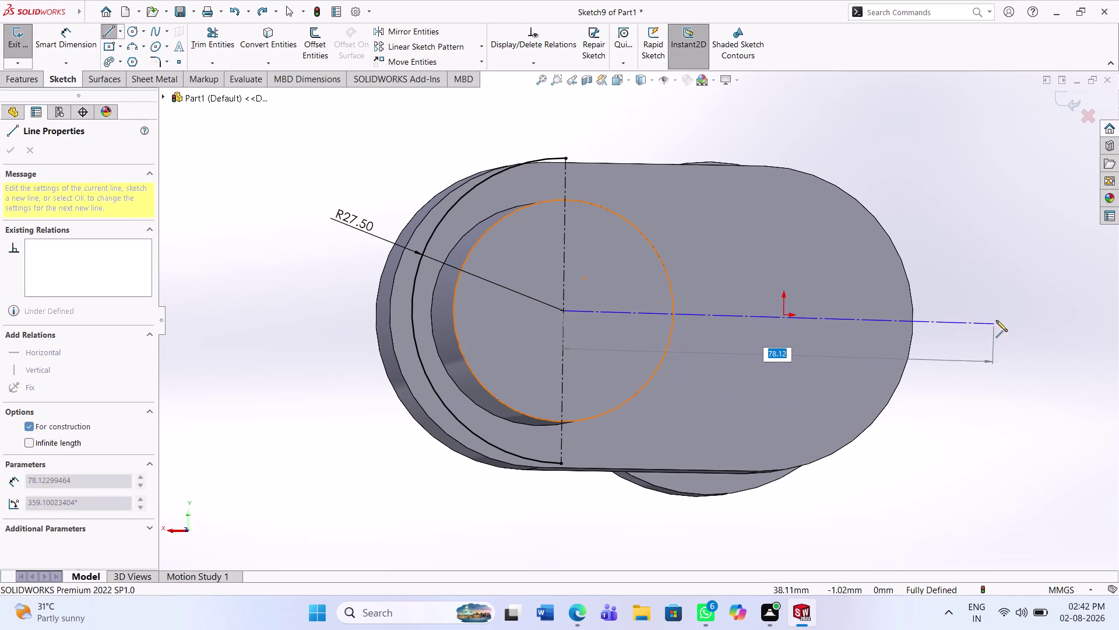
click(1041, 316)
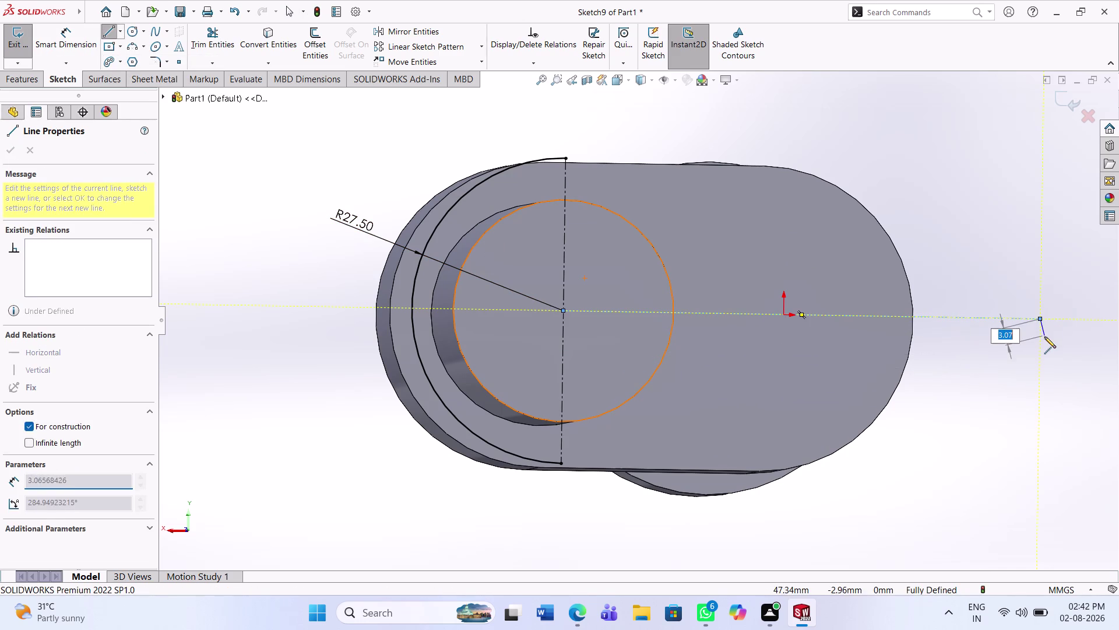
key(Escape)
key(Escape)
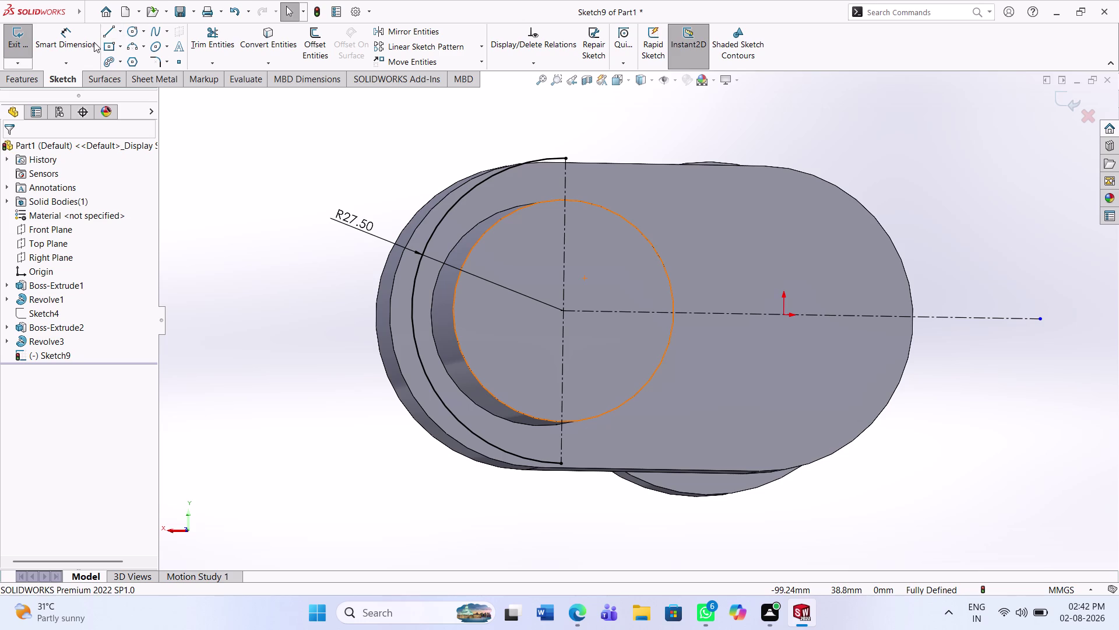
Dimension the centerline's horizontal distance to 80 mm.
click(94, 42)
click(865, 313)
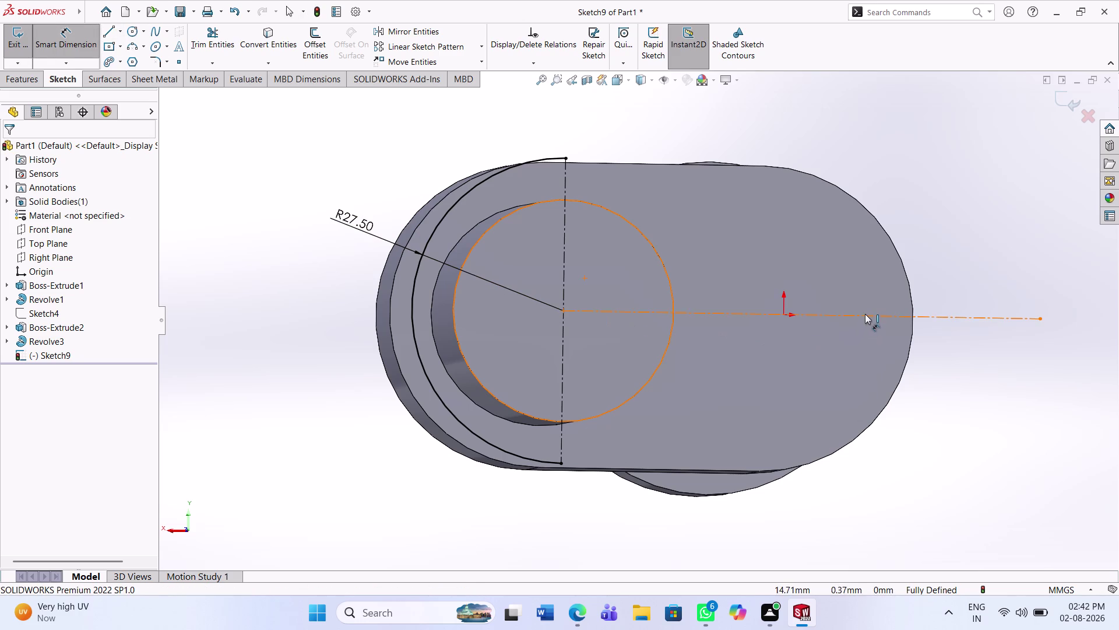
click(881, 453)
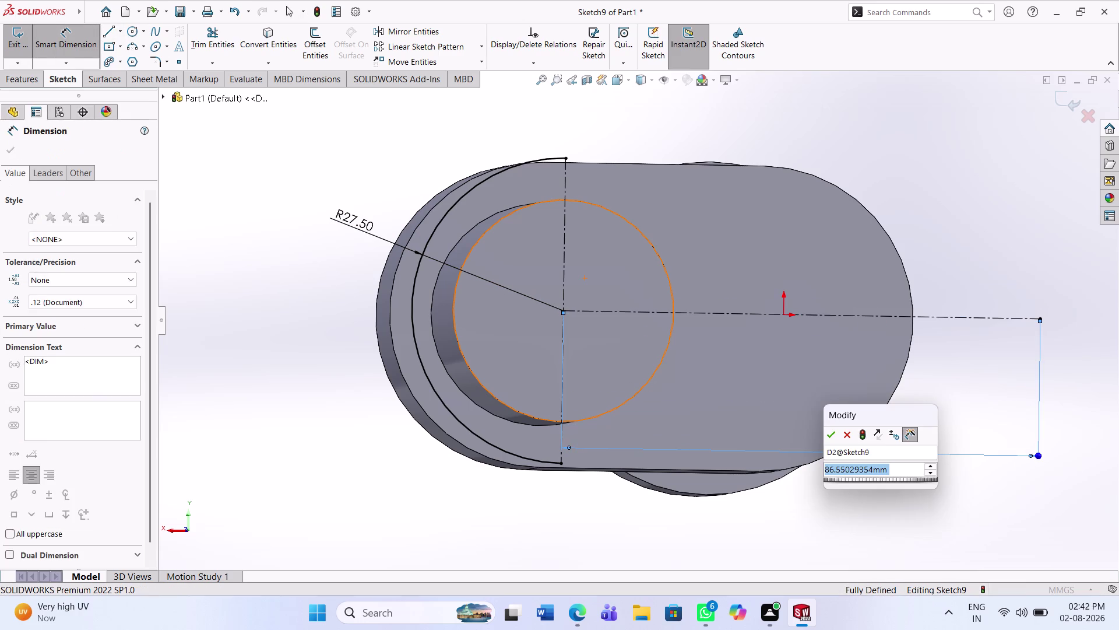
text(80)
key(Return)
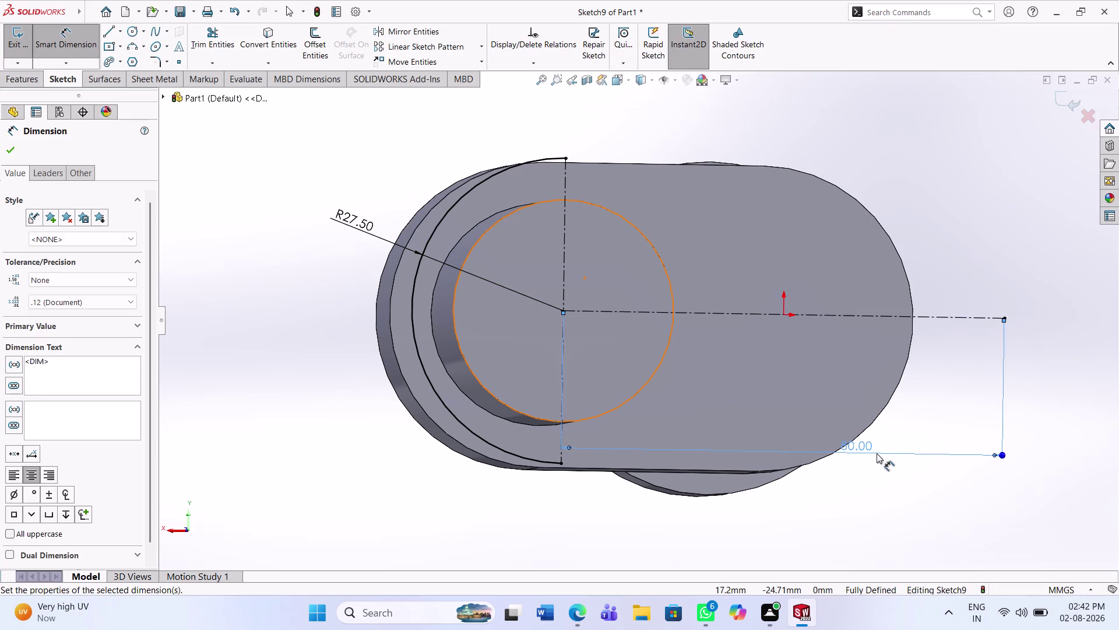
click(1036, 465)
Draw a circle centred on the centerline's right end.
scroll(up, 3)
middle_drag(1037, 453, 1026, 459)
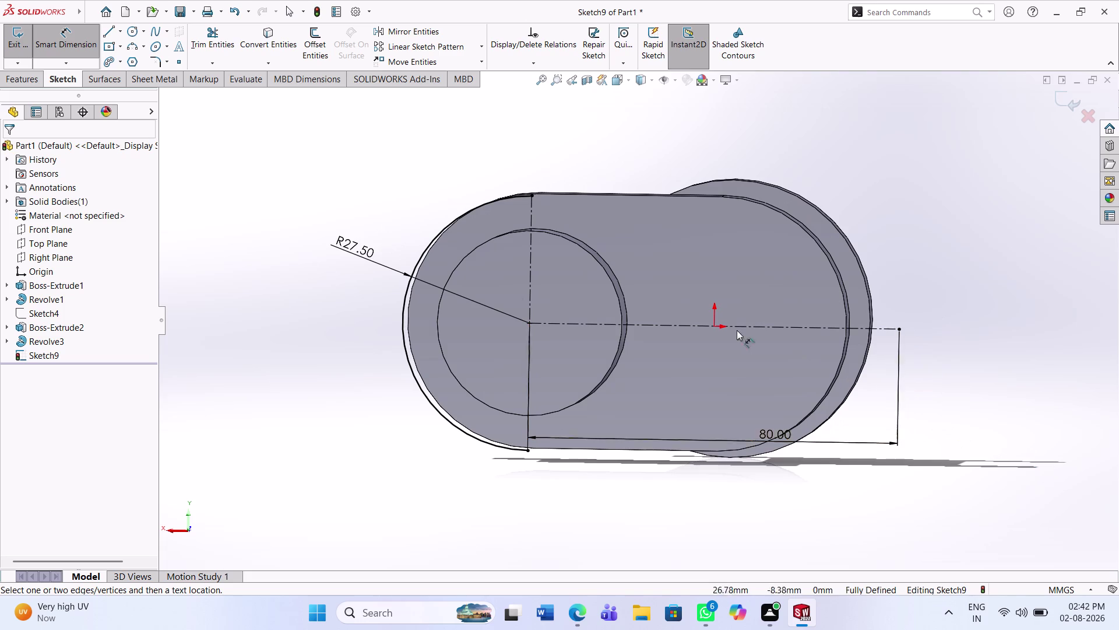
click(131, 33)
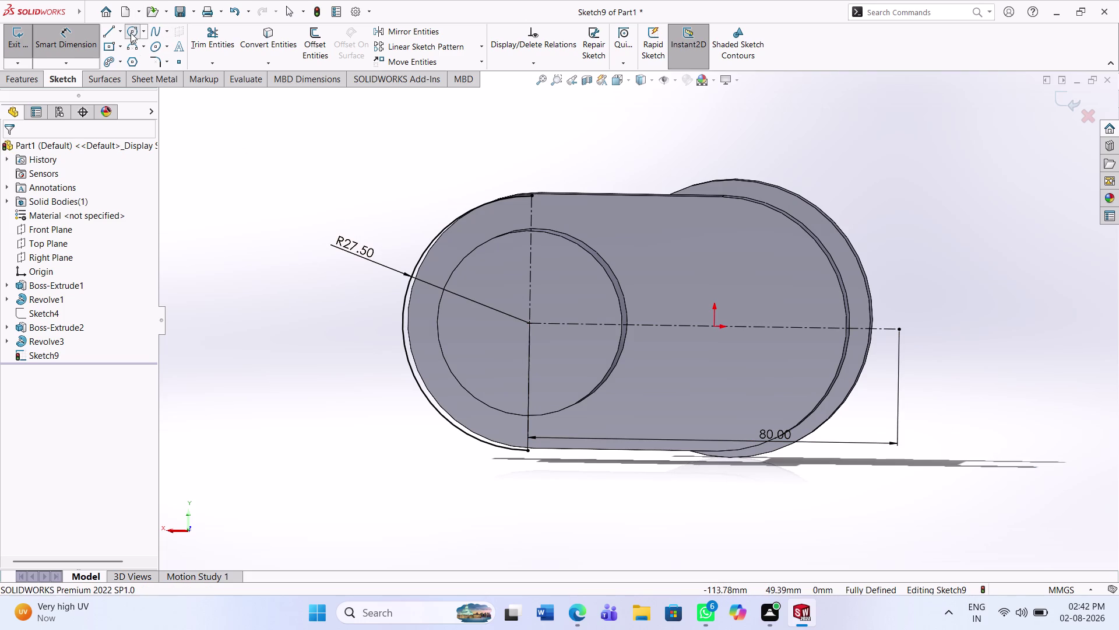
click(898, 331)
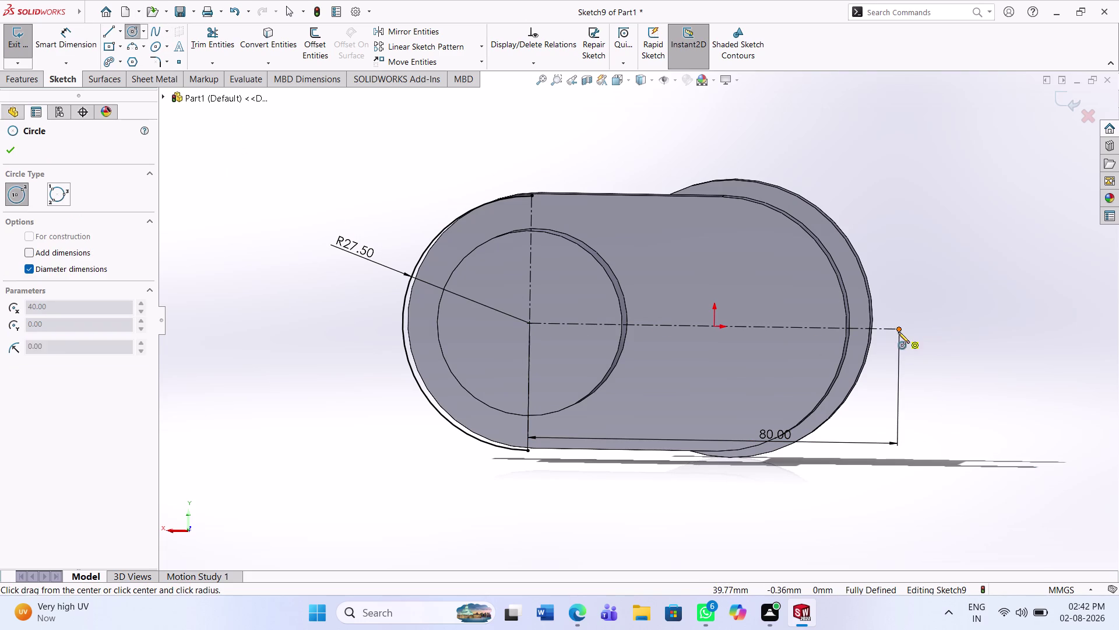
click(945, 426)
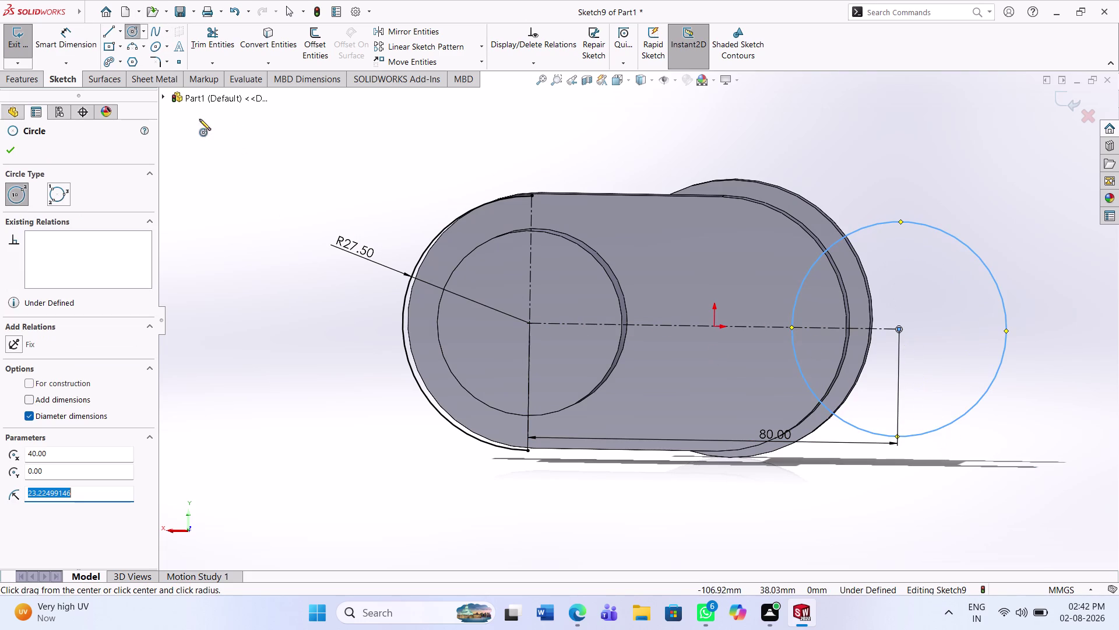
click(52, 45)
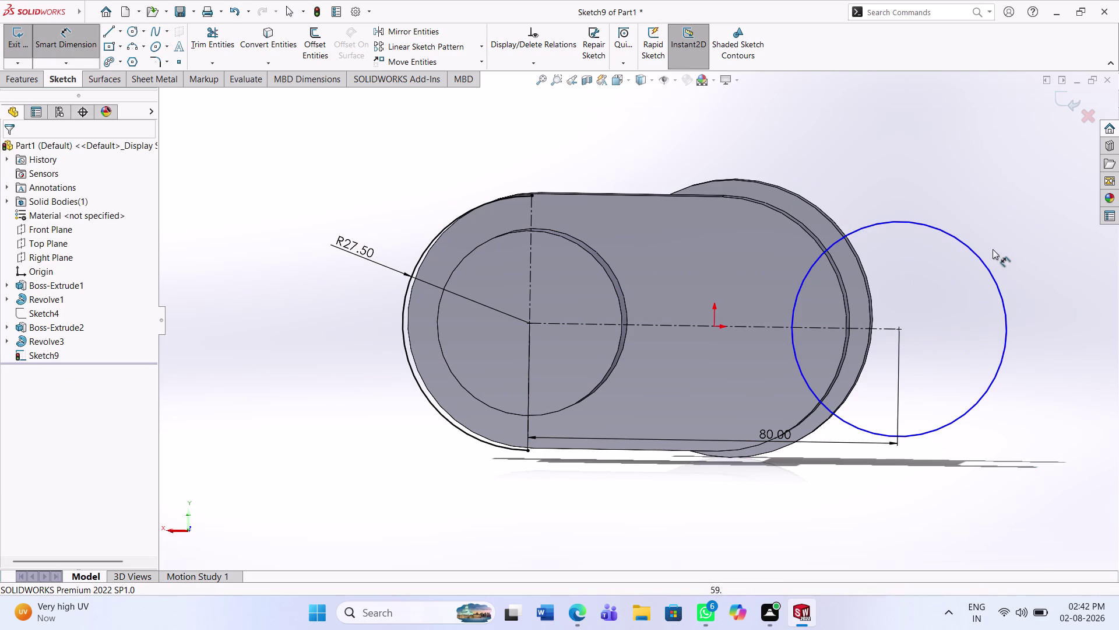
Draw a vertical line through the circle from its top point to its bottom point.
click(111, 29)
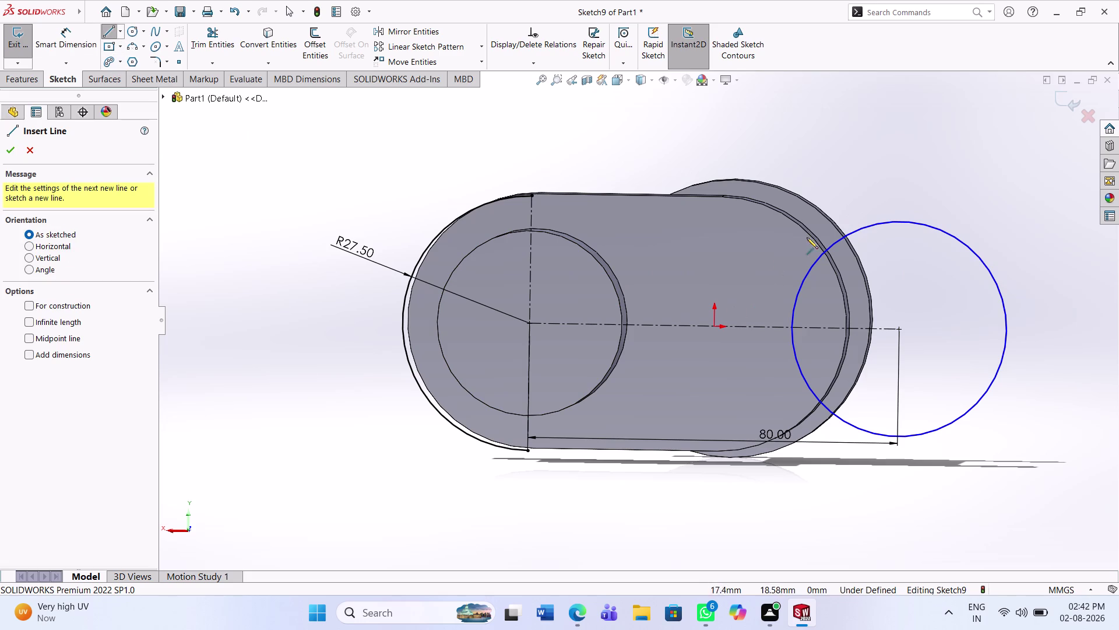
click(900, 222)
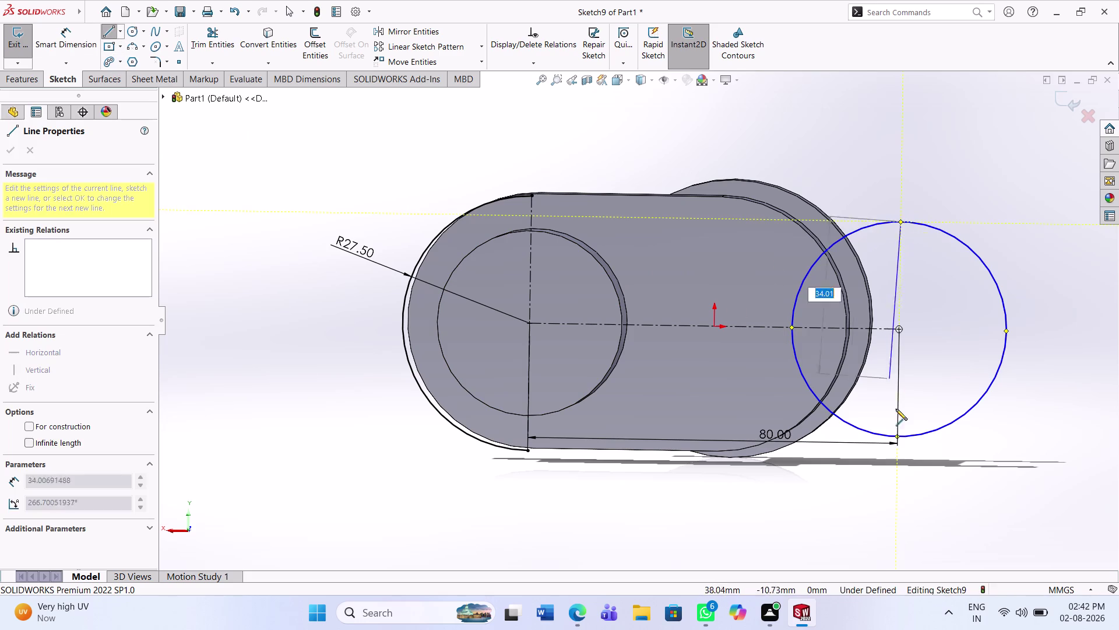
click(899, 438)
key(Escape)
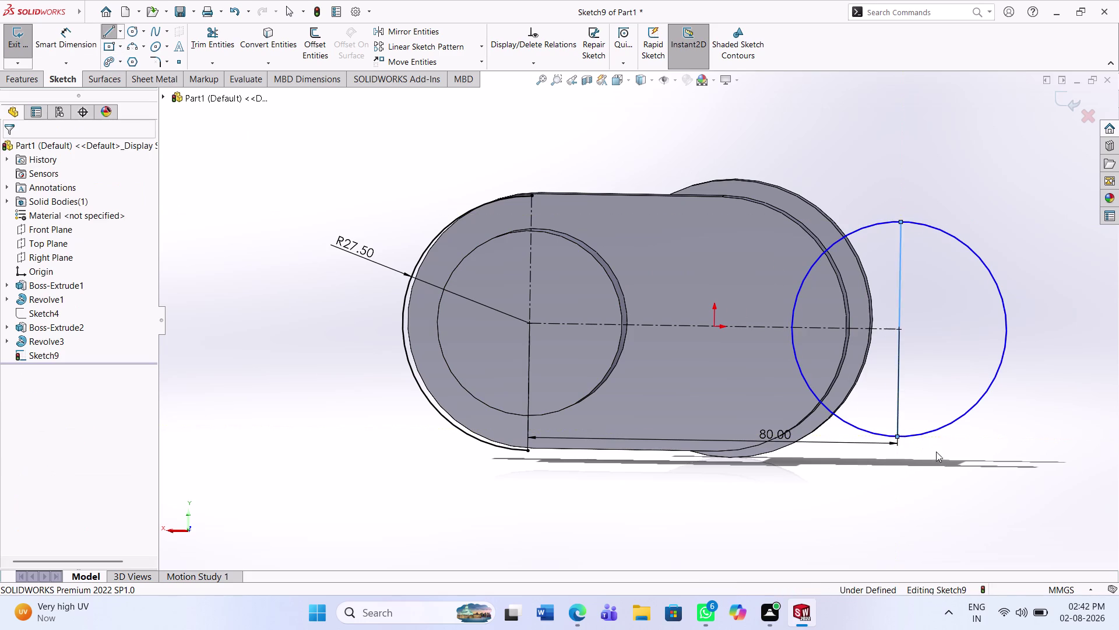
key(Escape)
Trim away the circle's left portions and the vertical line across the arc.
click(206, 37)
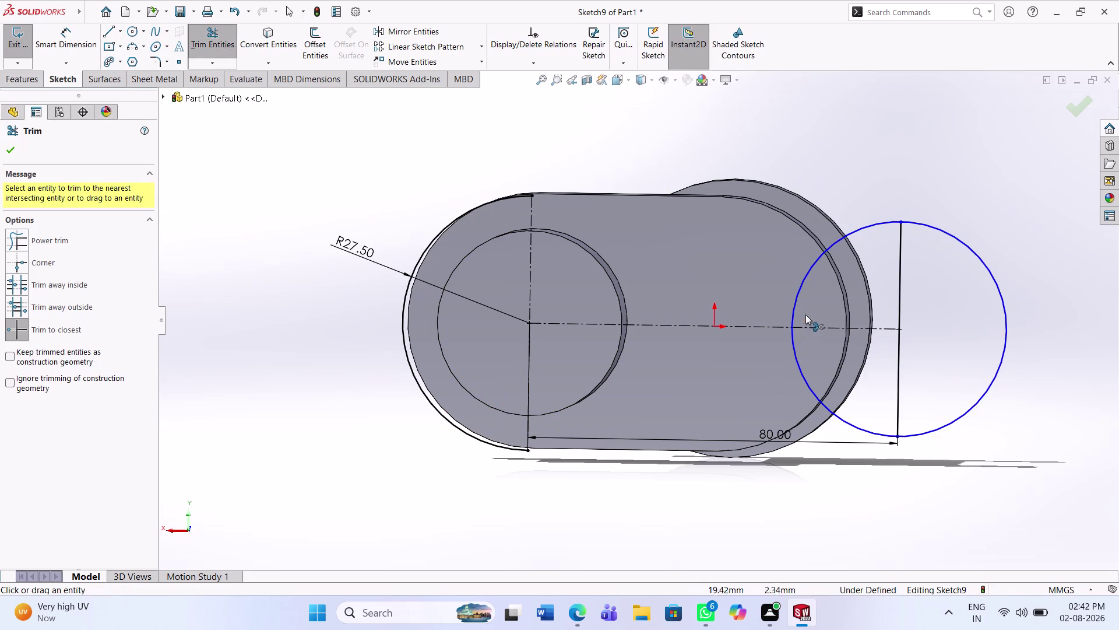
click(806, 278)
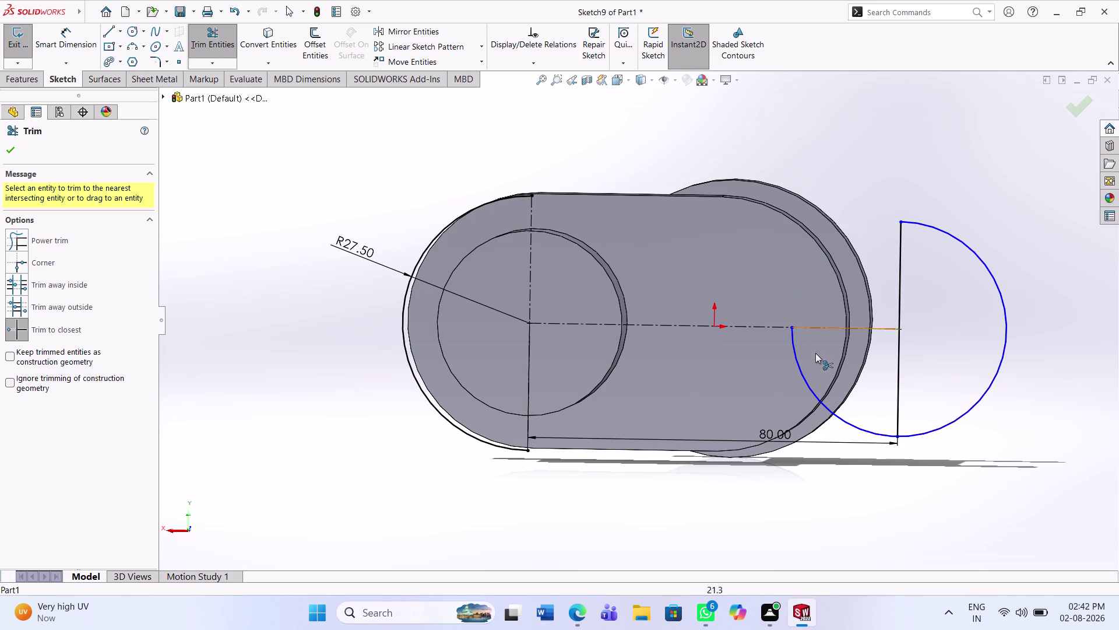
click(808, 380)
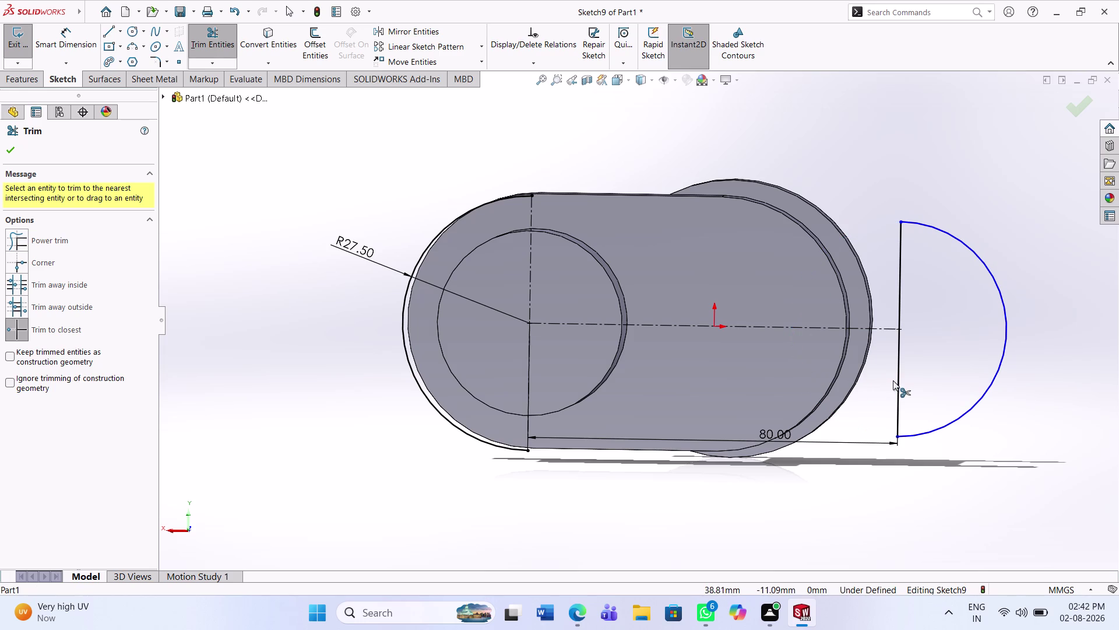
click(899, 384)
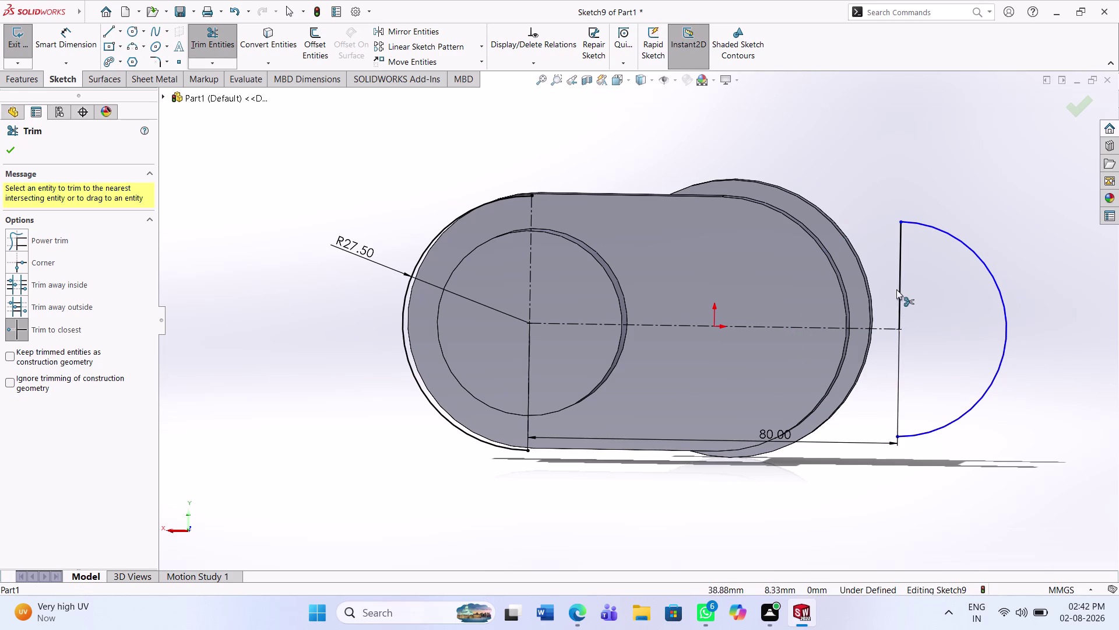
click(898, 287)
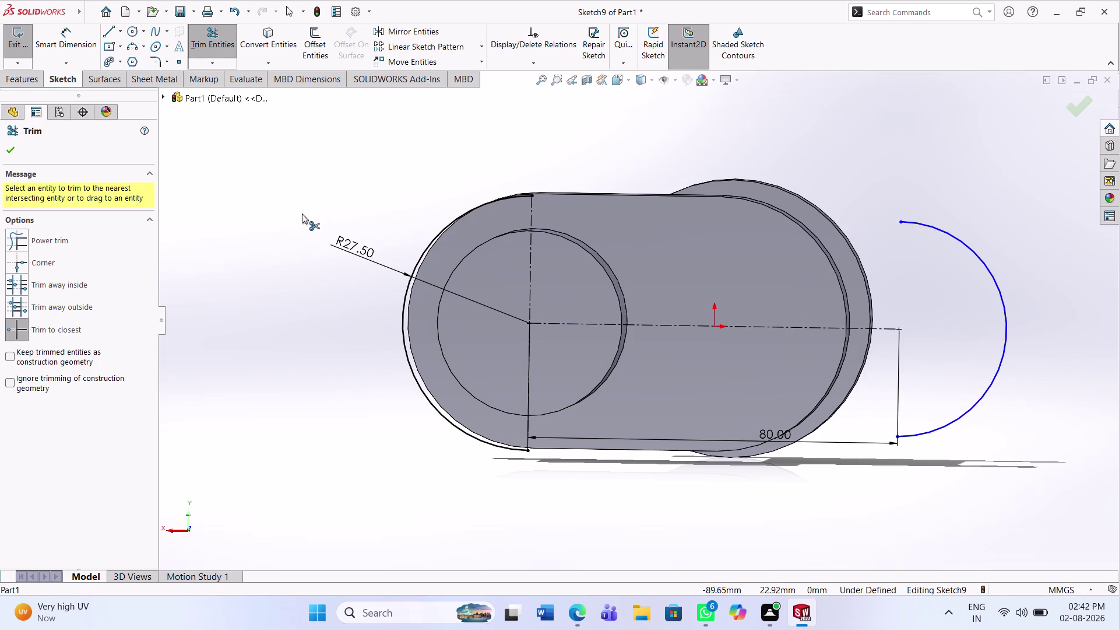
click(109, 29)
Start a connecting line at the R27.50 arc's top, then cancel it.
click(532, 198)
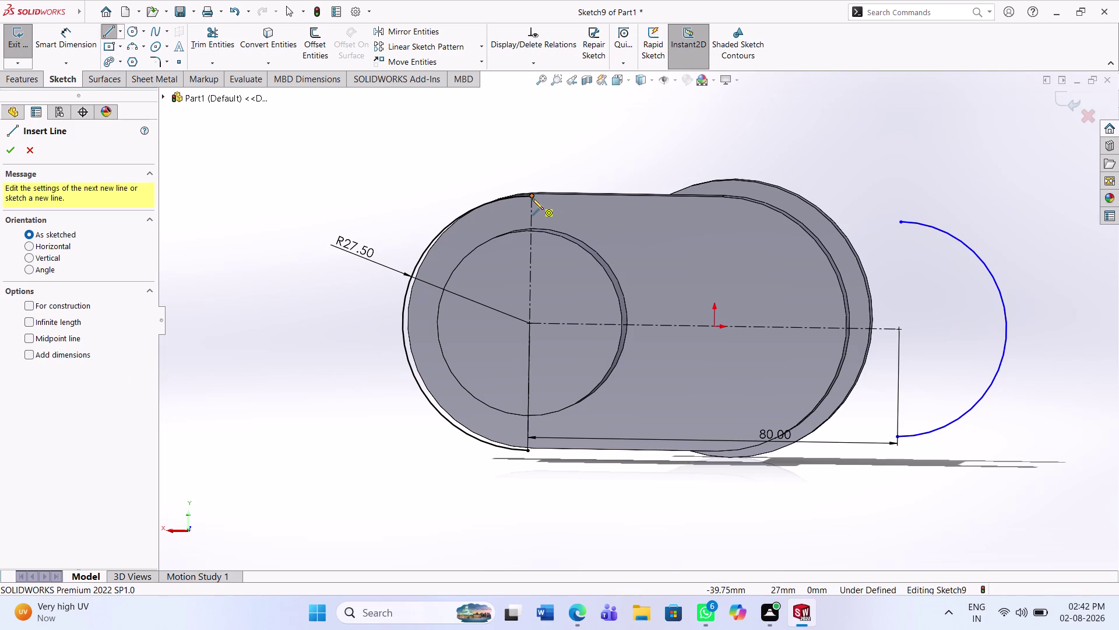
click(902, 220)
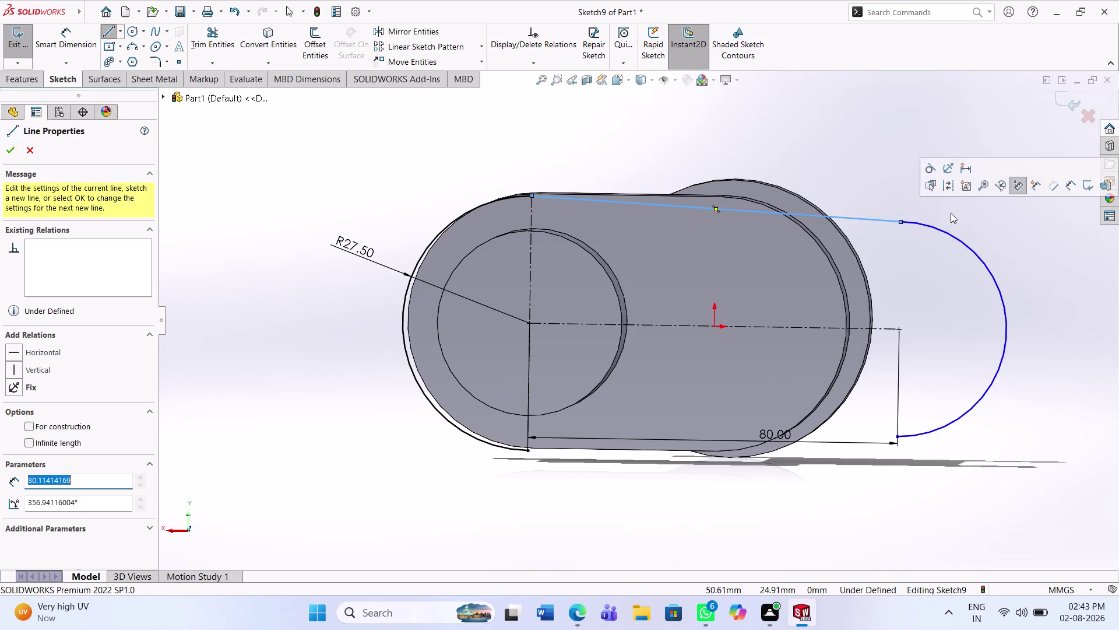
key(Escape)
key(Escape)
middle_drag(938, 269, 942, 231)
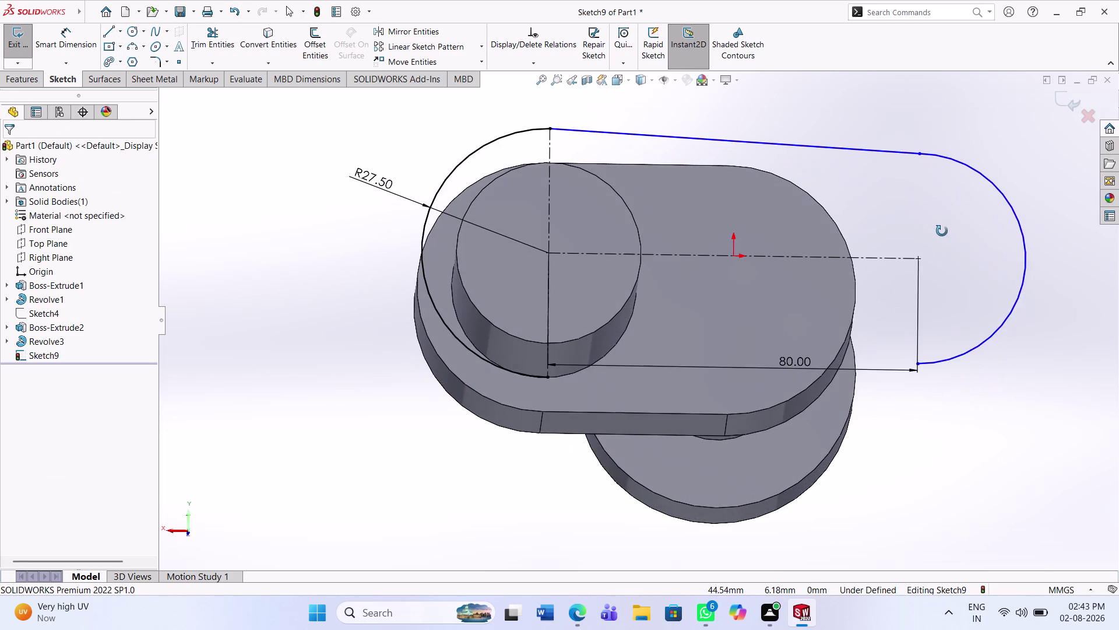
middle_drag(942, 231, 948, 292)
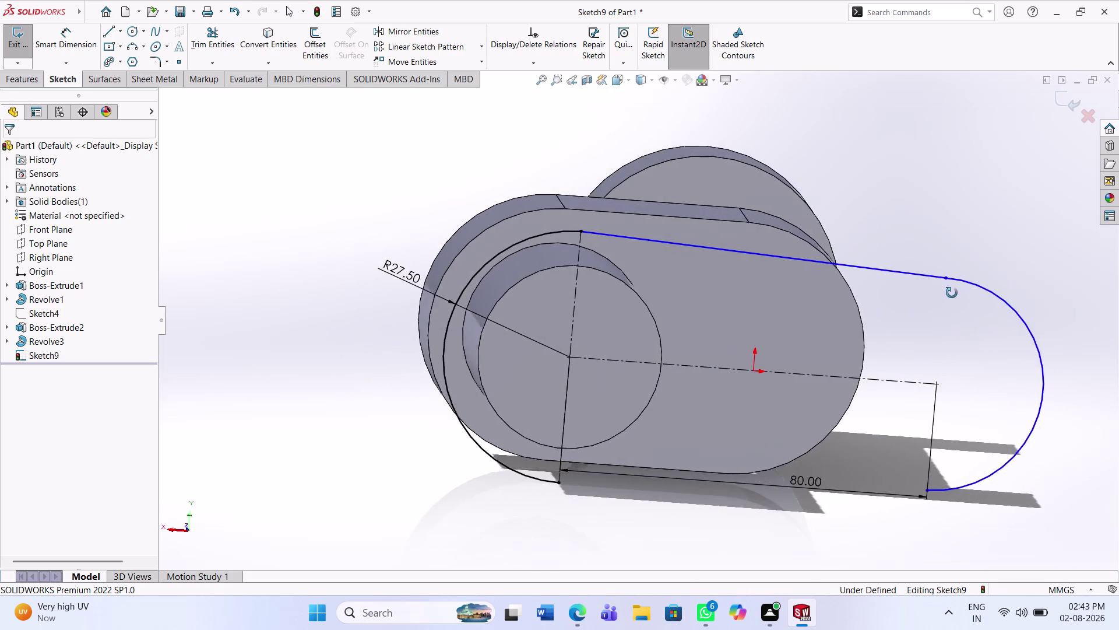
middle_drag(948, 293, 982, 287)
Undo the right arc, connecting line, centerline and 80 mm dimension with repeated Ctrl+Z.
key(ctrl+z)
key(ctrl+z)
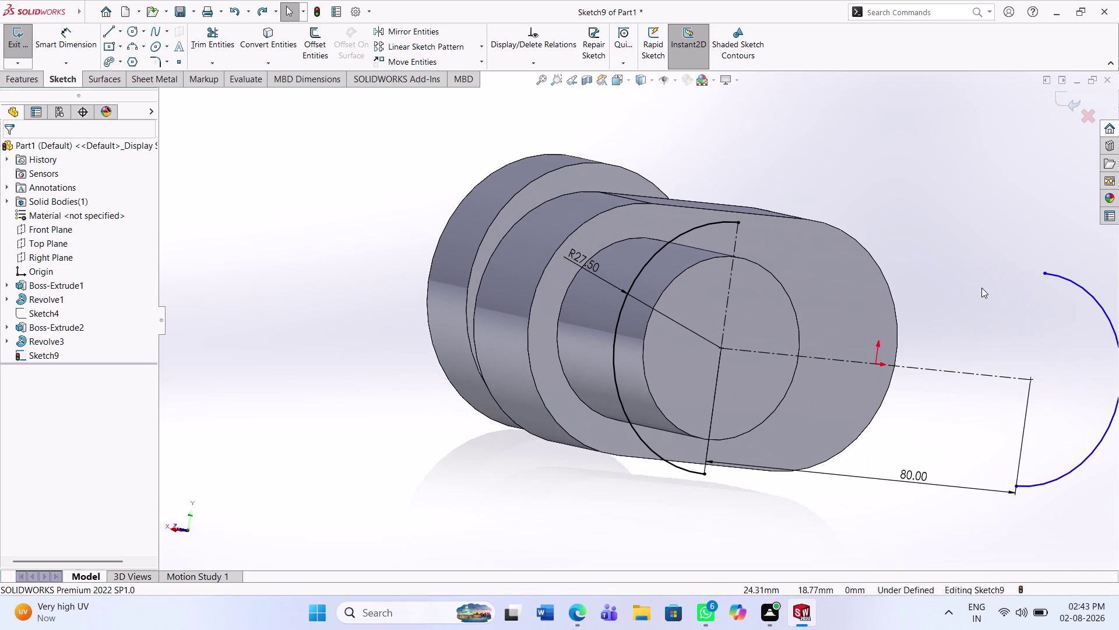
key(ctrl+z)
key(ctrl+z)
key(ctrl+z)
key(ctrl+z)
key(ctrl+z)
key(ctrl+z)
key(ctrl+z)
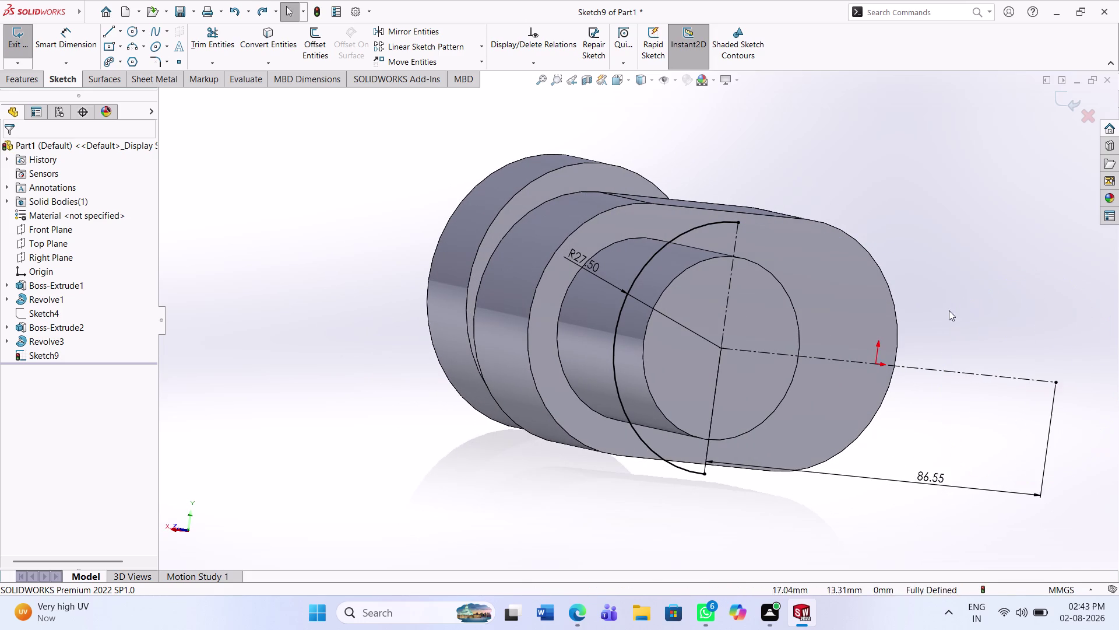
key(ctrl+z)
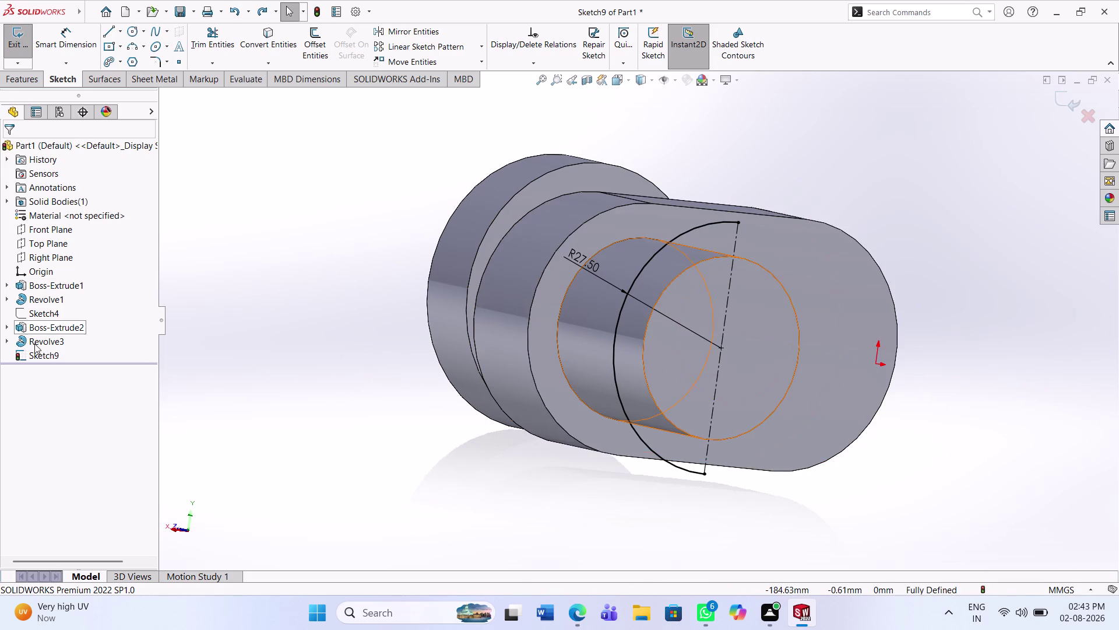
Set the view normal to the origin reference, then bring the arc back into view.
click(43, 271)
click(94, 256)
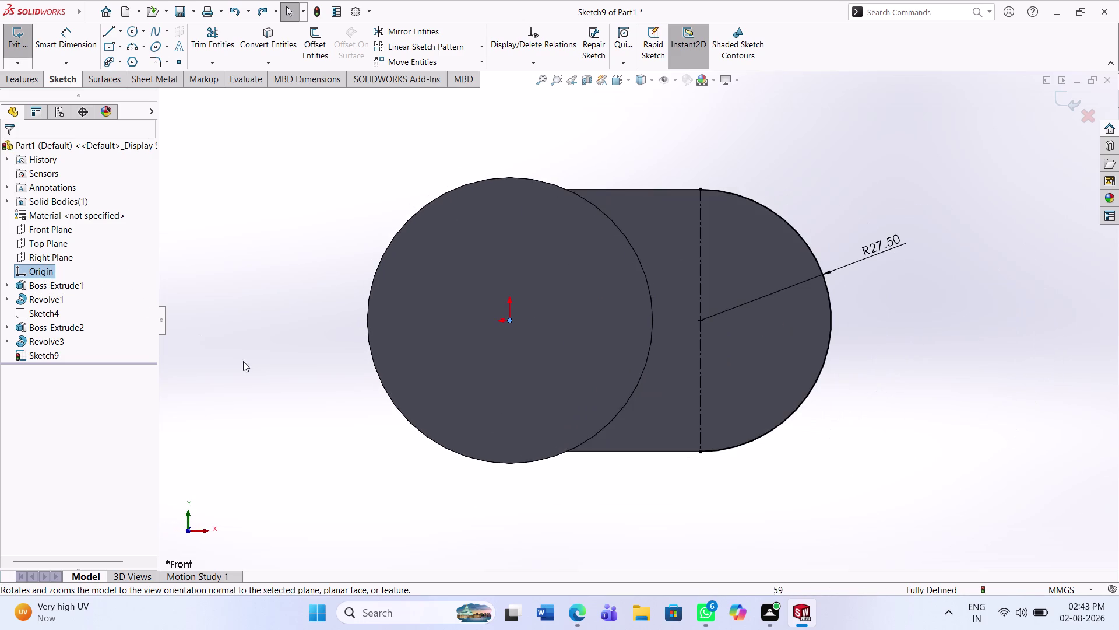
middle_drag(623, 430, 554, 411)
middle_drag(746, 422, 537, 436)
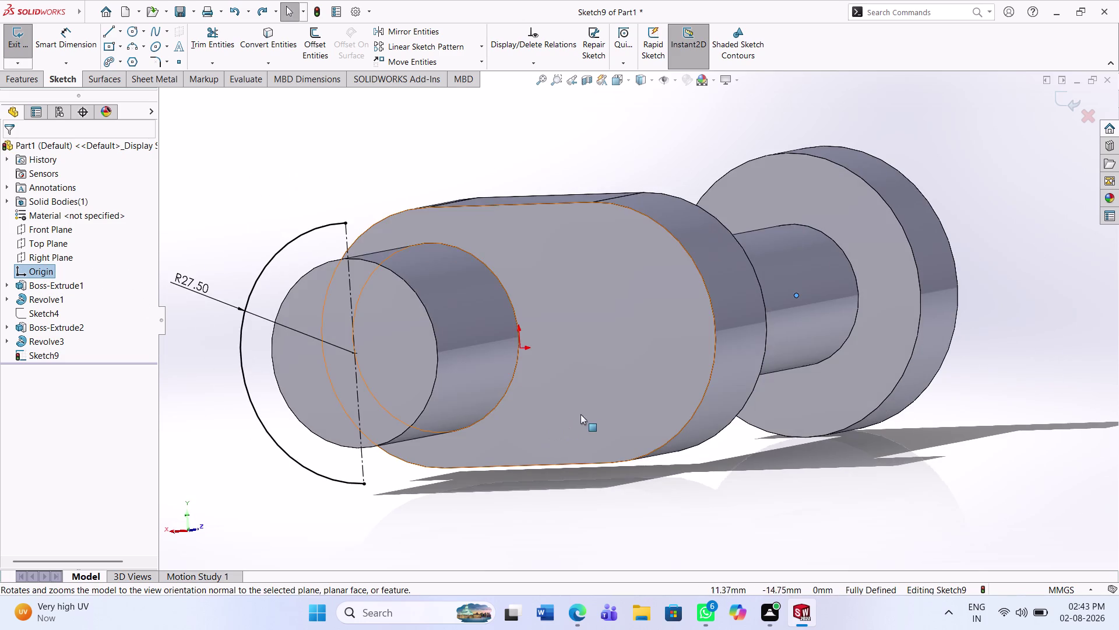
middle_drag(590, 413, 607, 410)
Select the small cylinder's end face, look straight at the sketch plane, and show the Line types.
click(409, 350)
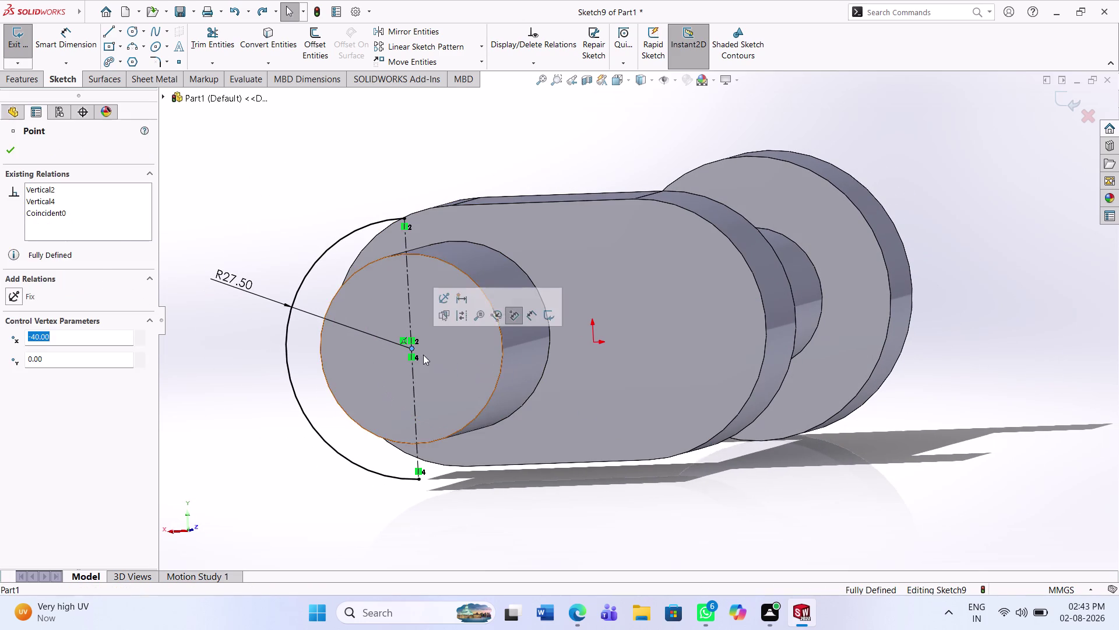
click(427, 355)
click(26, 50)
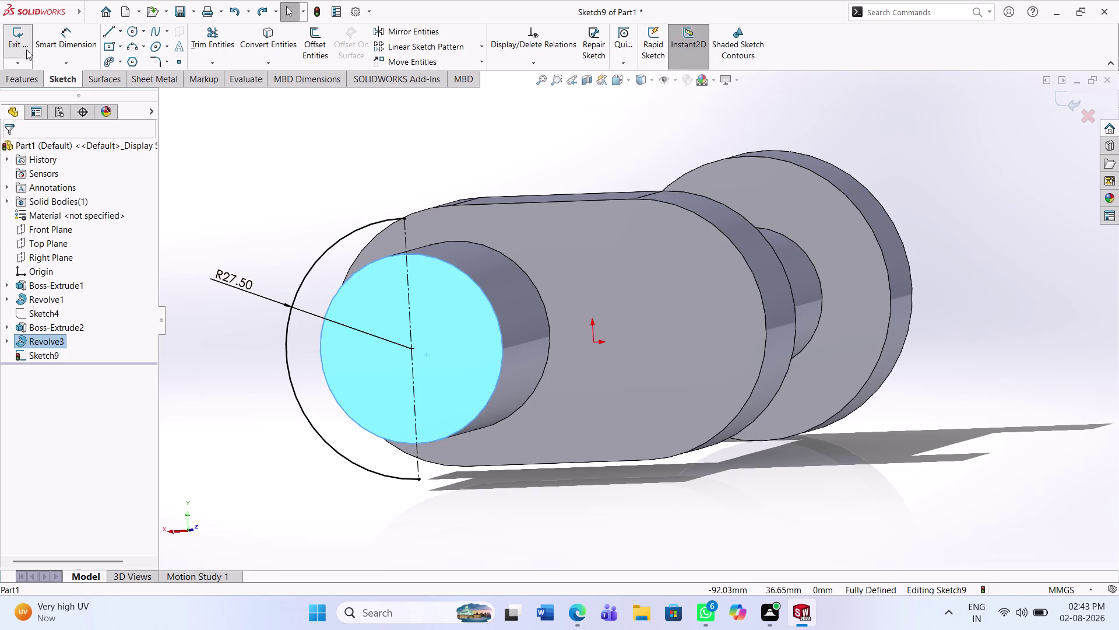
key(ctrl+z)
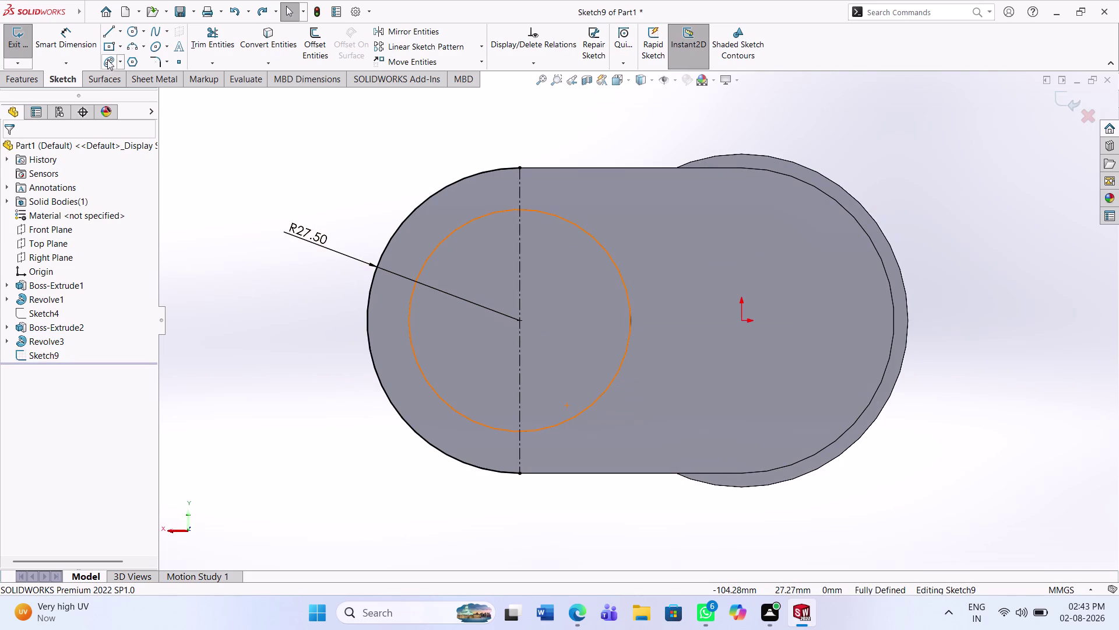
click(121, 26)
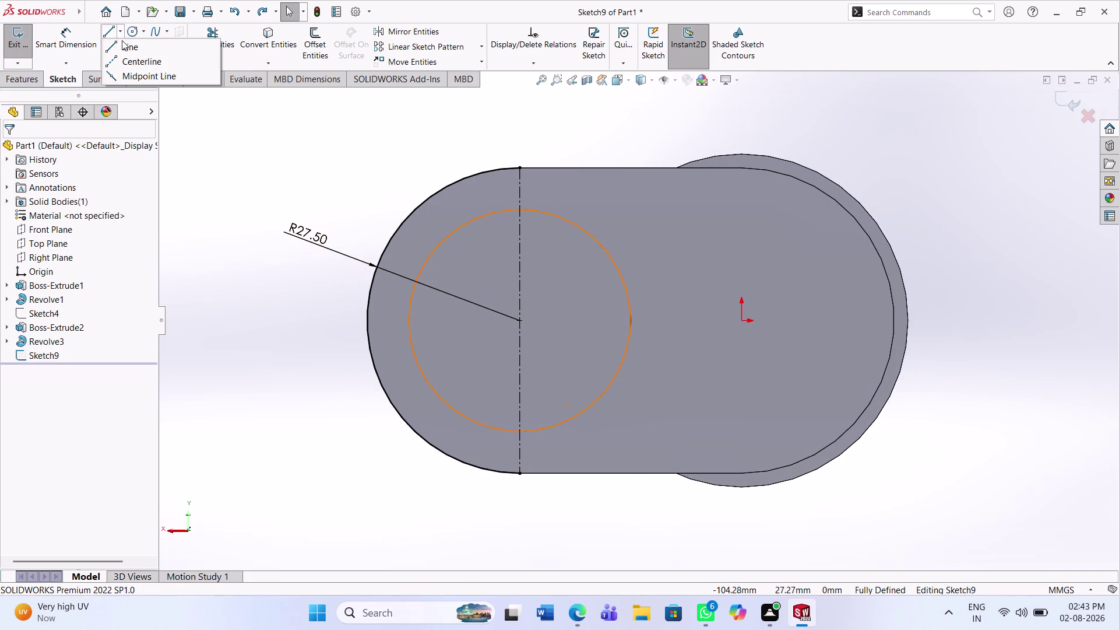
Draw a horizontal centerline from the left arc's centre to the right of the part.
click(129, 61)
click(522, 319)
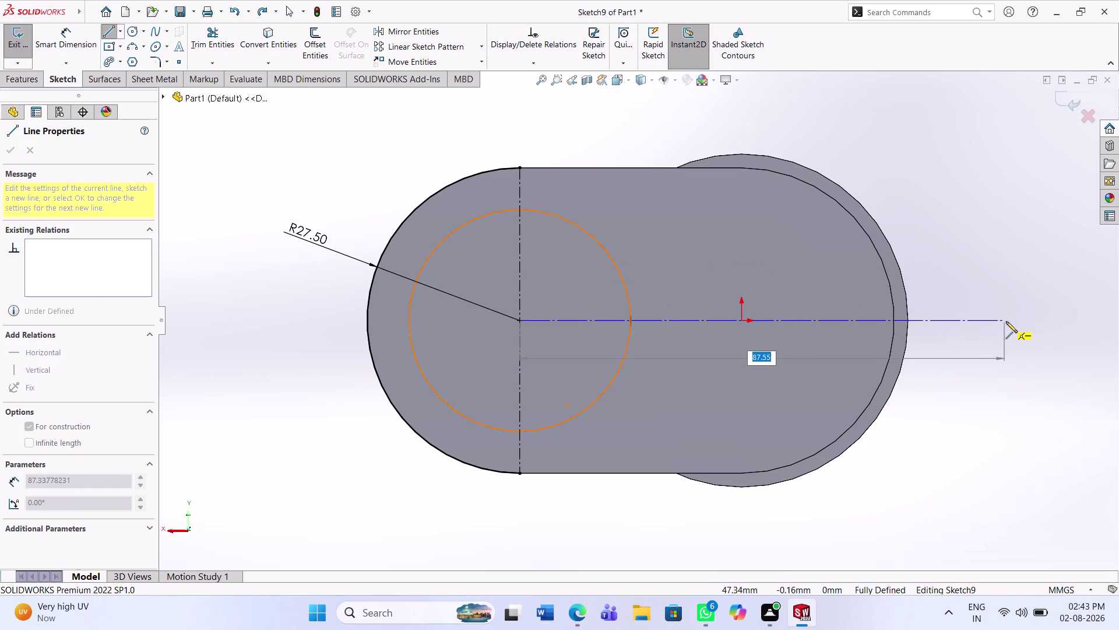
click(1027, 324)
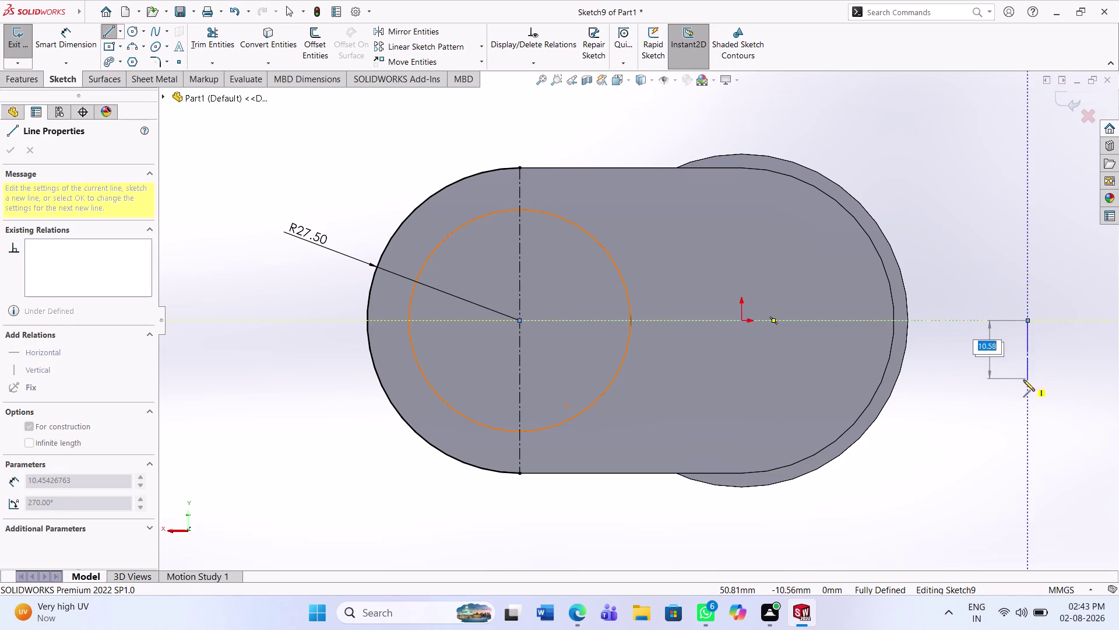
key(Escape)
key(Escape)
key(Escape)
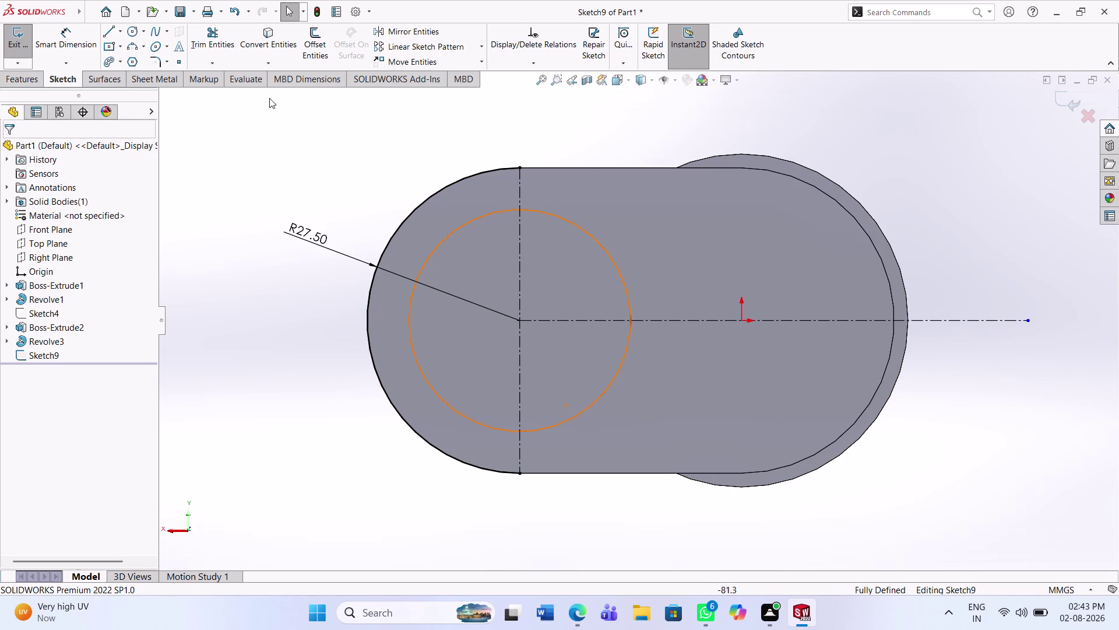
Draw a circle centred on the centerline's right end.
click(136, 33)
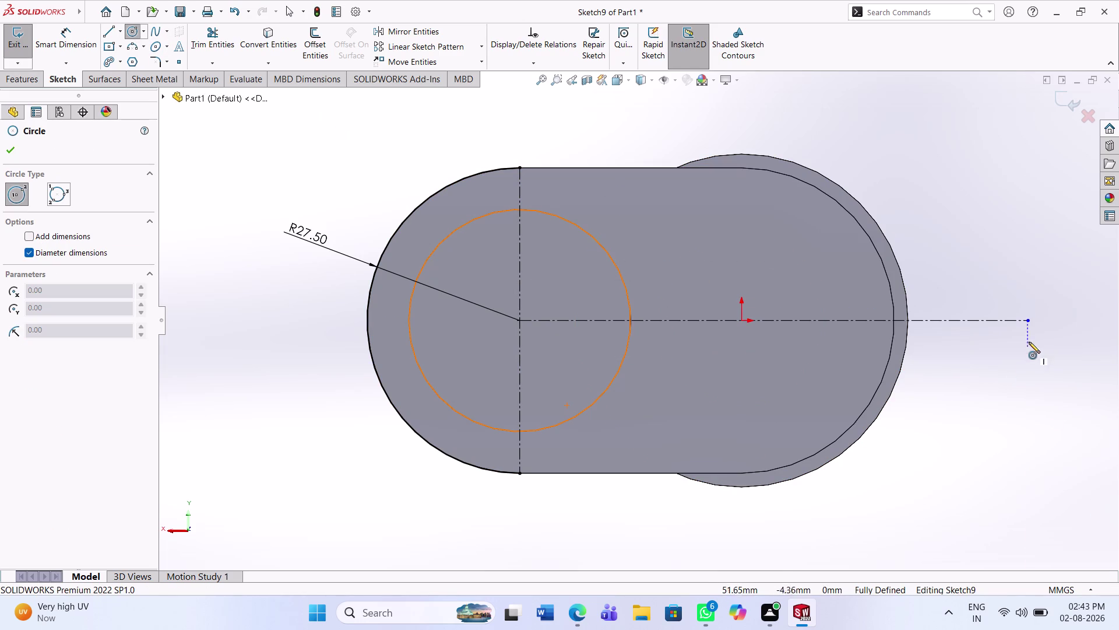
click(1030, 320)
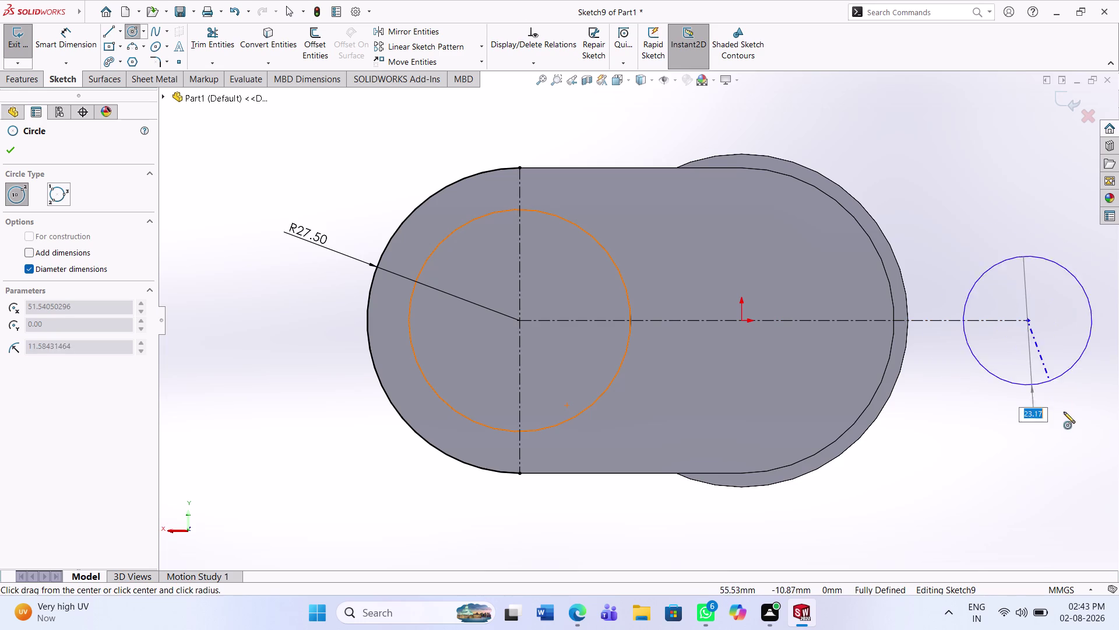
click(1061, 453)
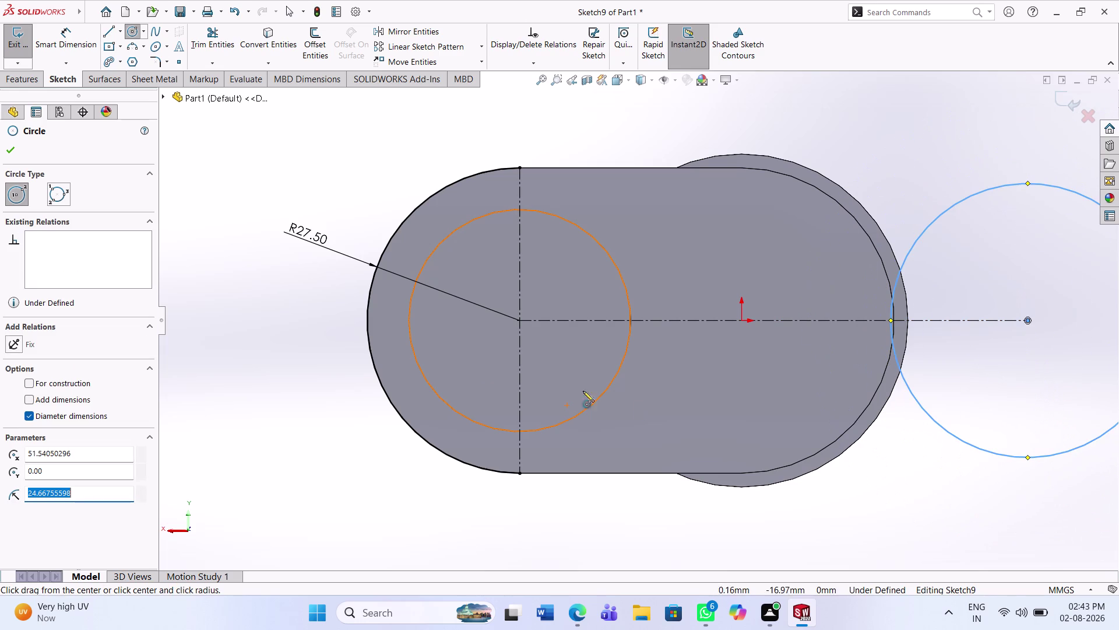
Draw a vertical line through the circle from its top point to its bottom point.
click(113, 29)
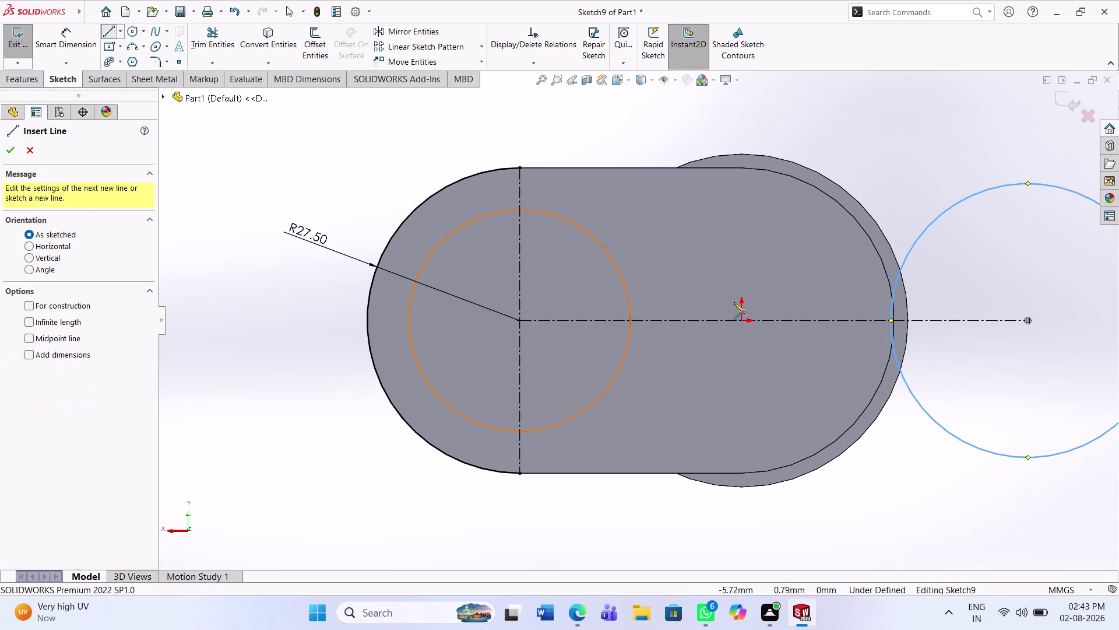
click(1028, 184)
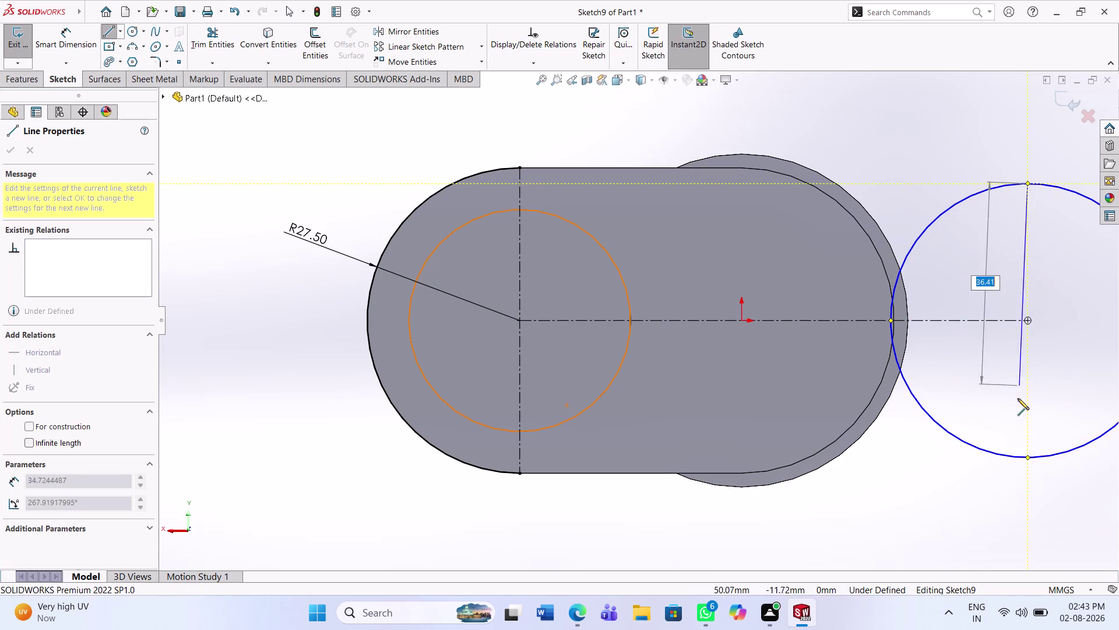
click(1028, 455)
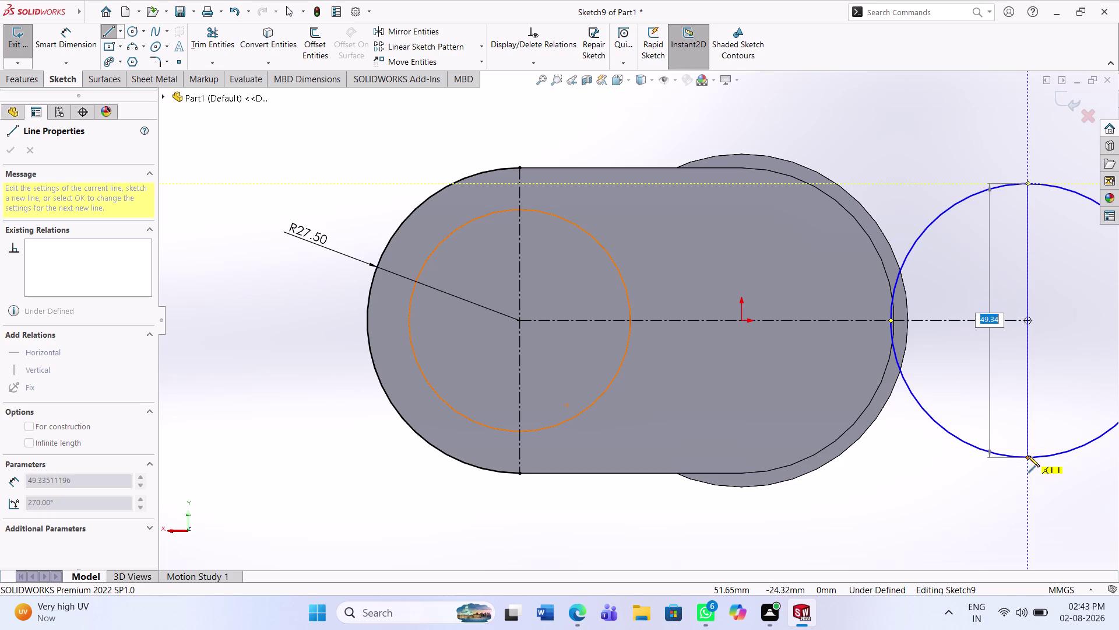
key(Escape)
key(Escape)
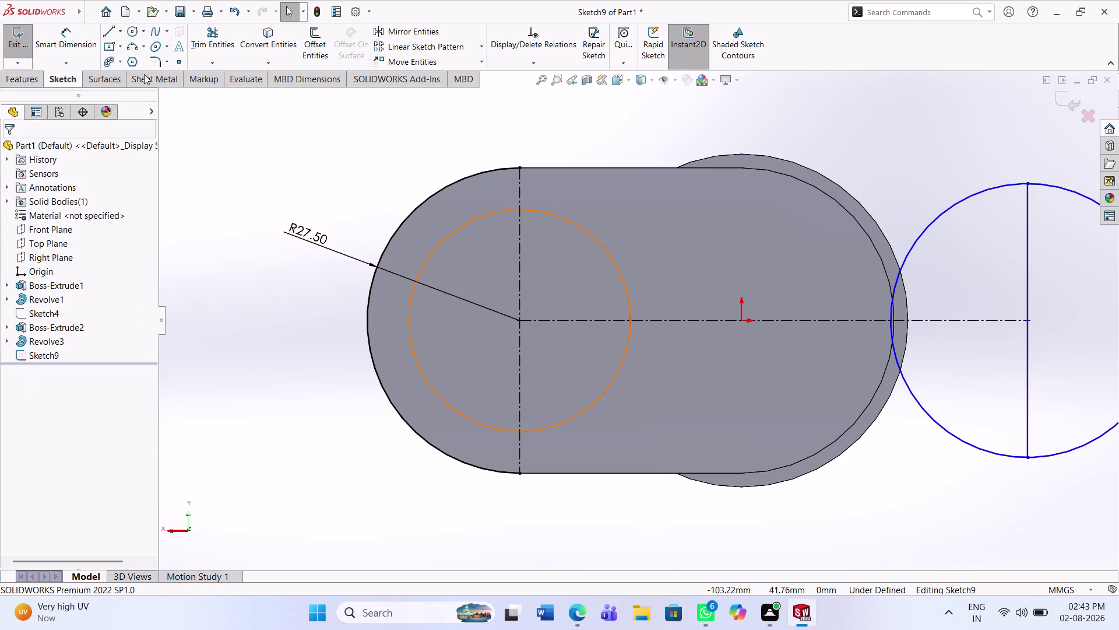
click(201, 44)
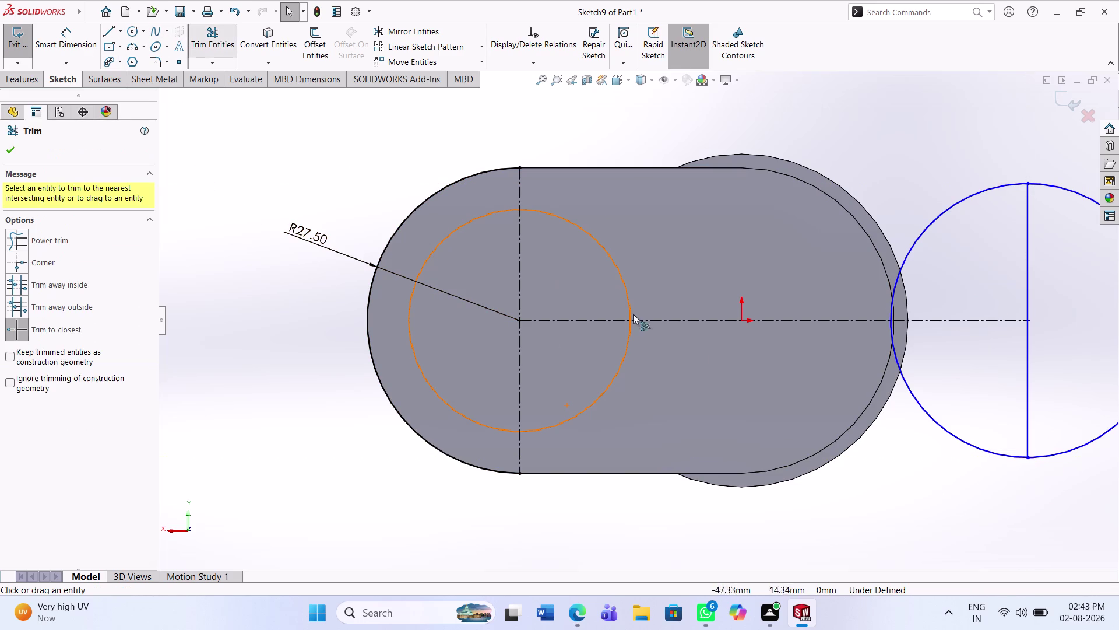
Trim the right circle's left portions and delete its vertical splitting line.
click(920, 400)
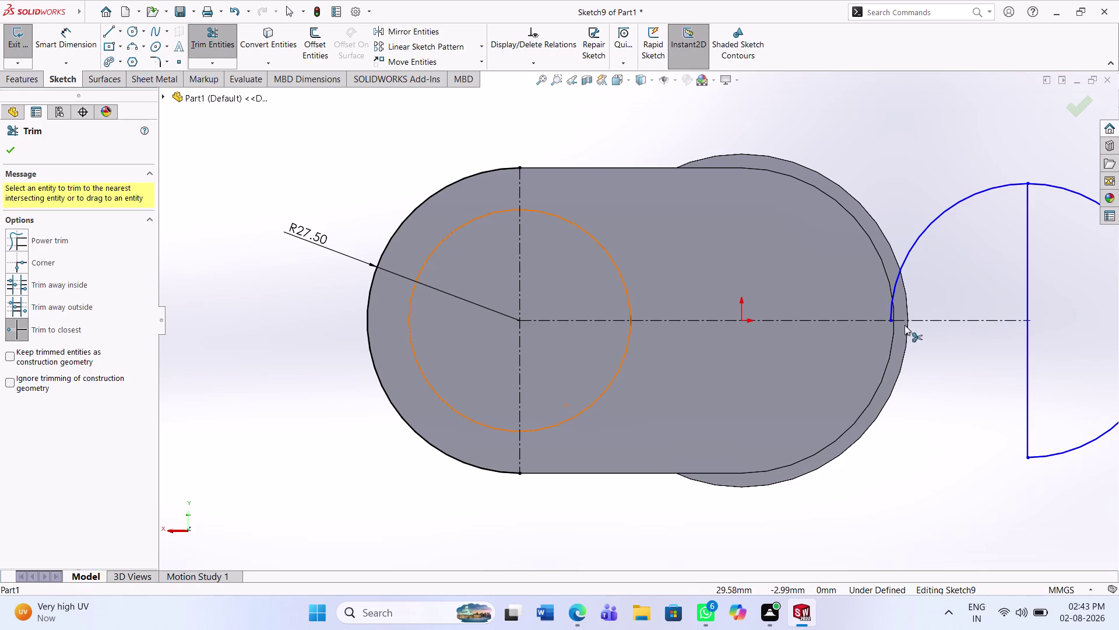
click(905, 264)
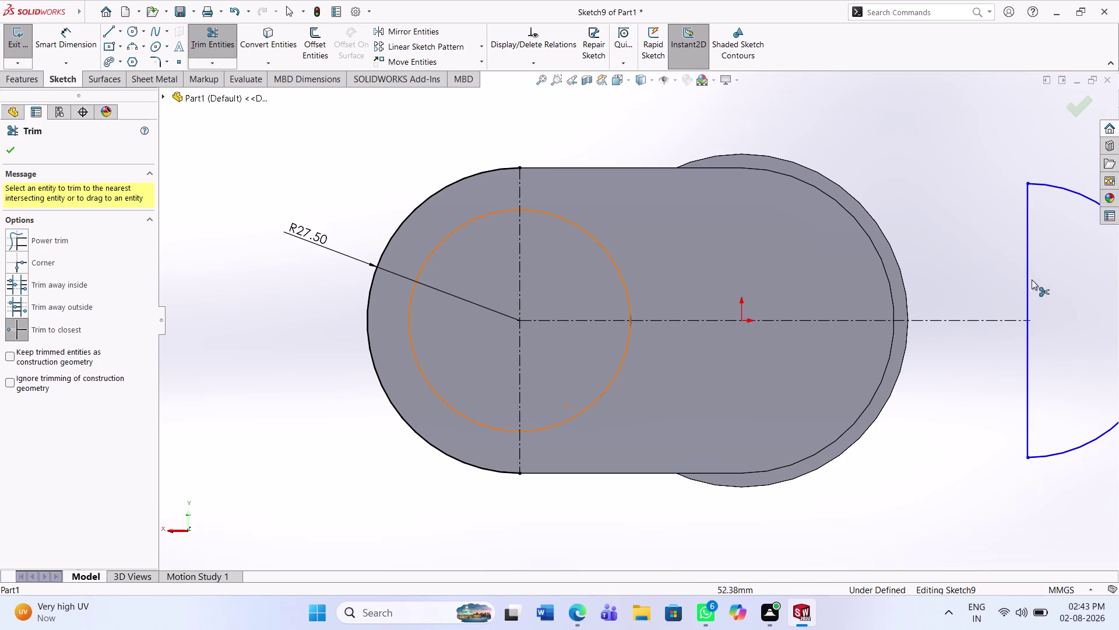
click(1029, 276)
click(1028, 377)
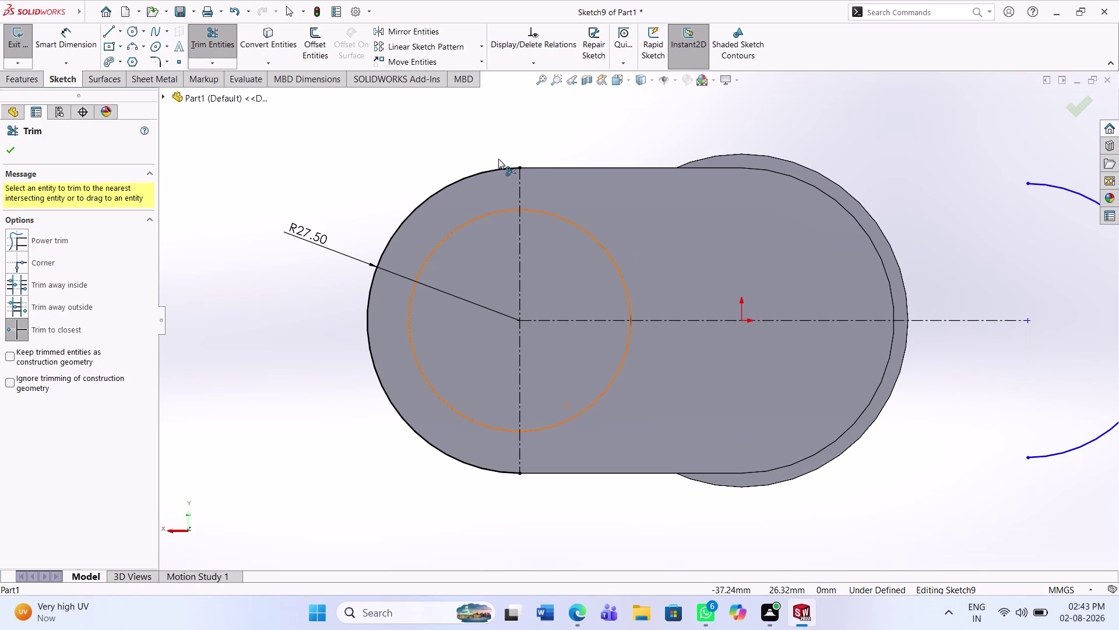
click(83, 50)
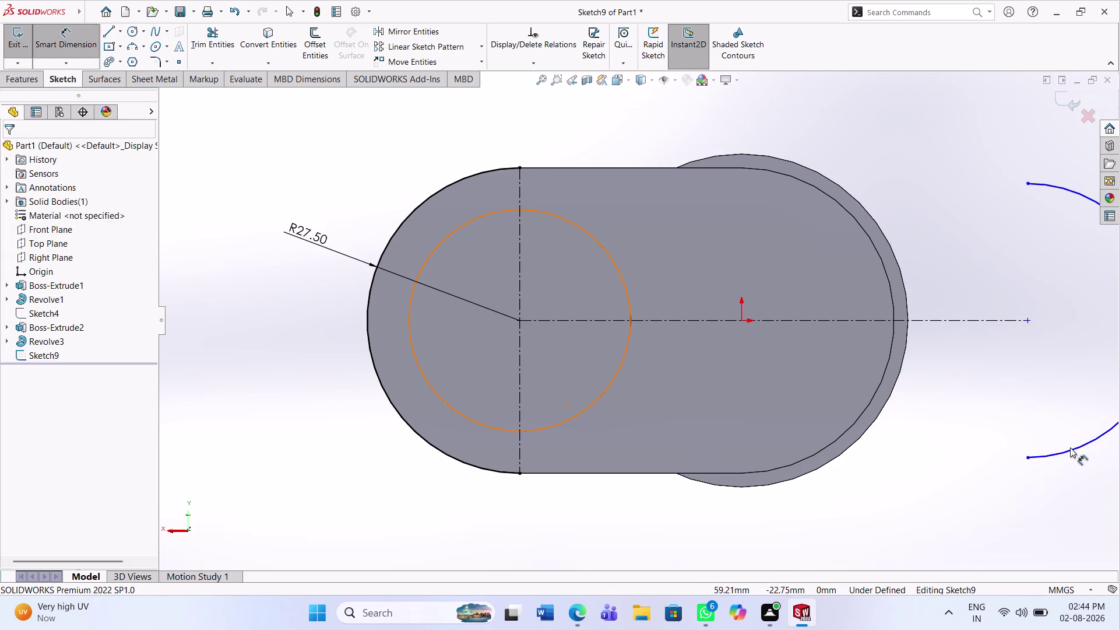
Dimension the right arc's radius to 27.50 mm.
click(1070, 448)
click(1071, 482)
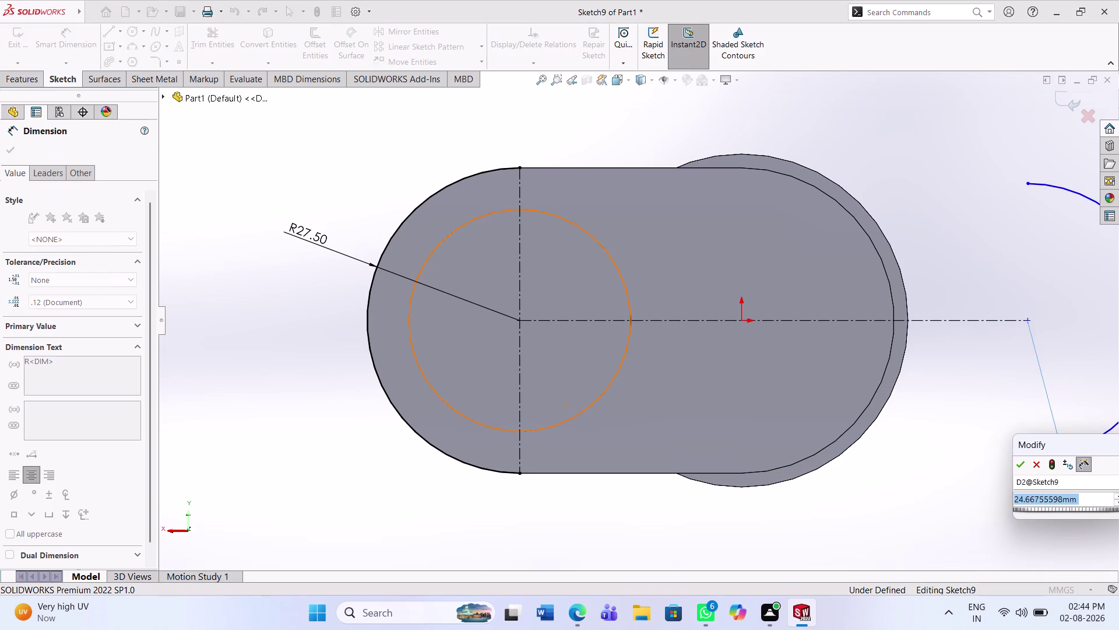
text(27.)
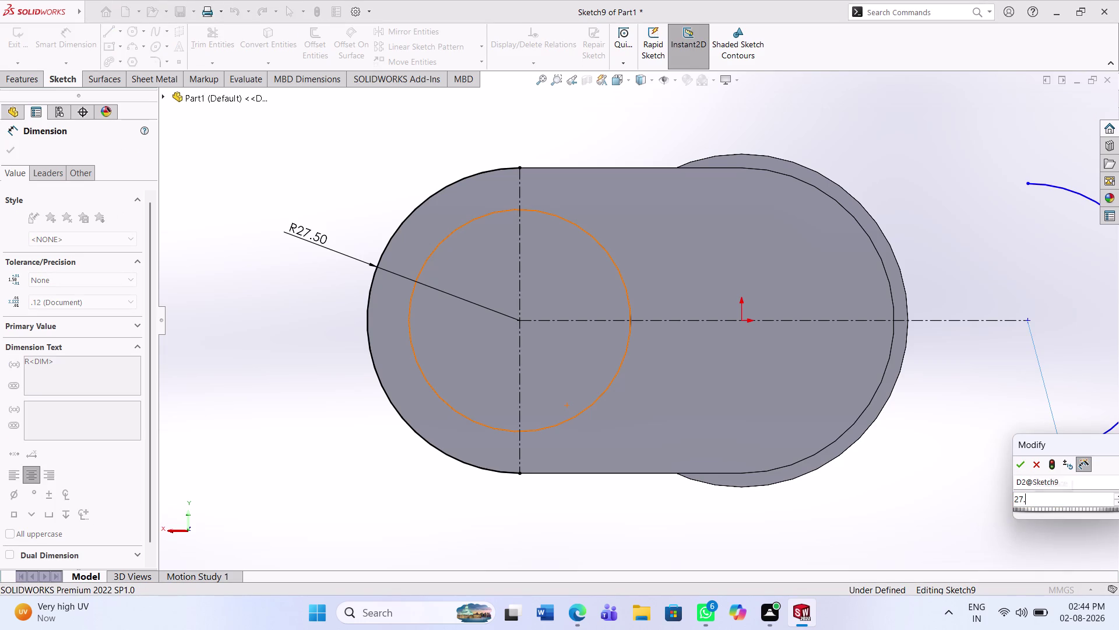
text(50)
key(Return)
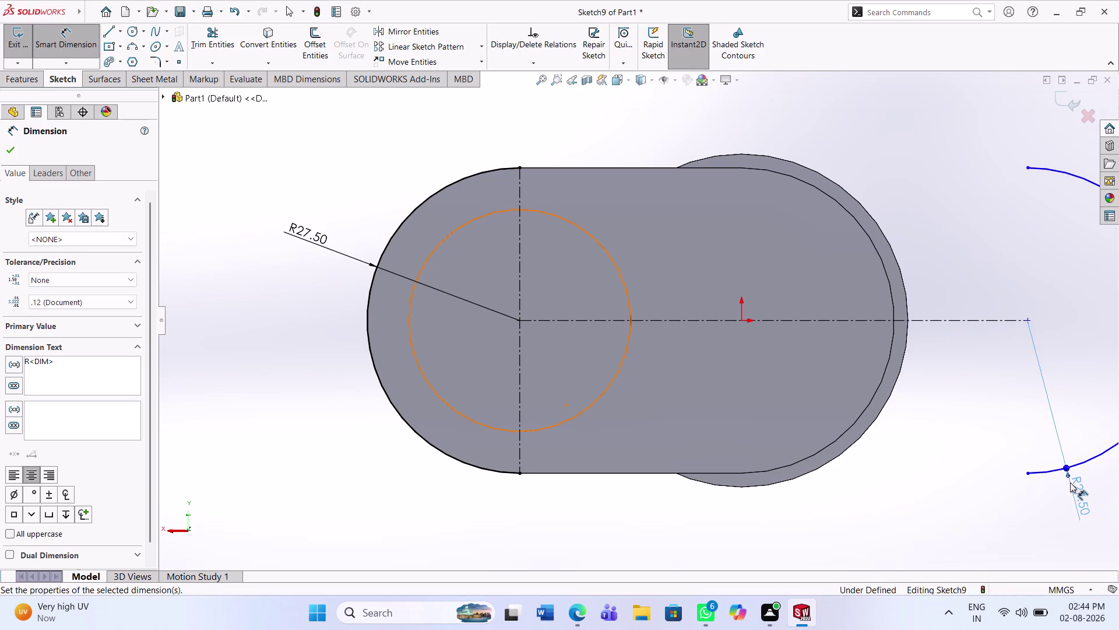
click(979, 527)
scroll(up, 3)
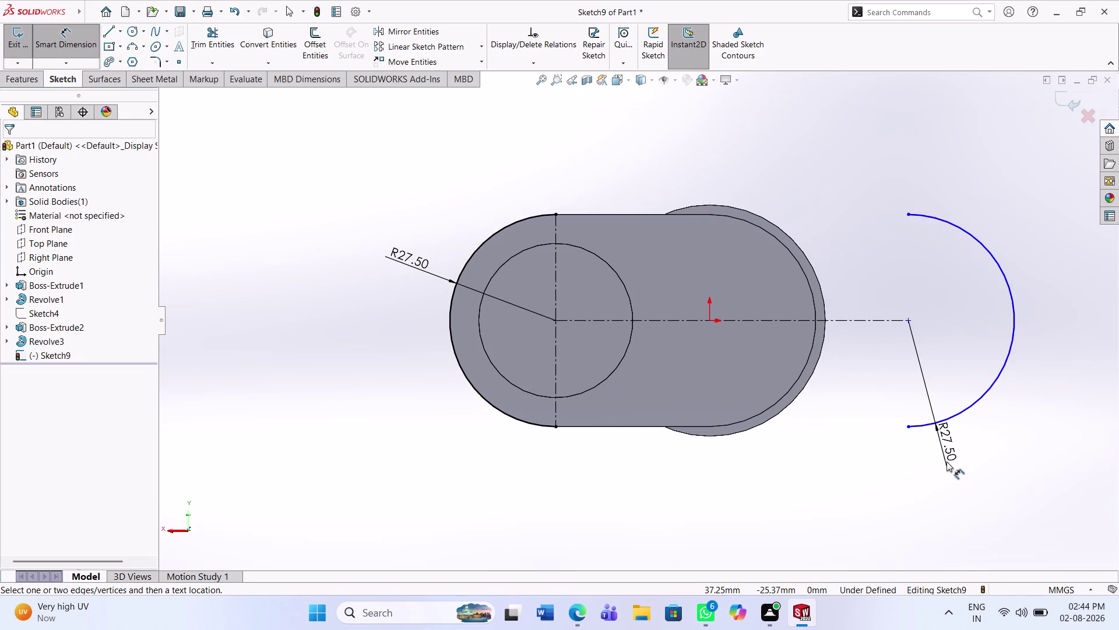
Set the distance between the right and left arc centres to 80 mm.
click(908, 320)
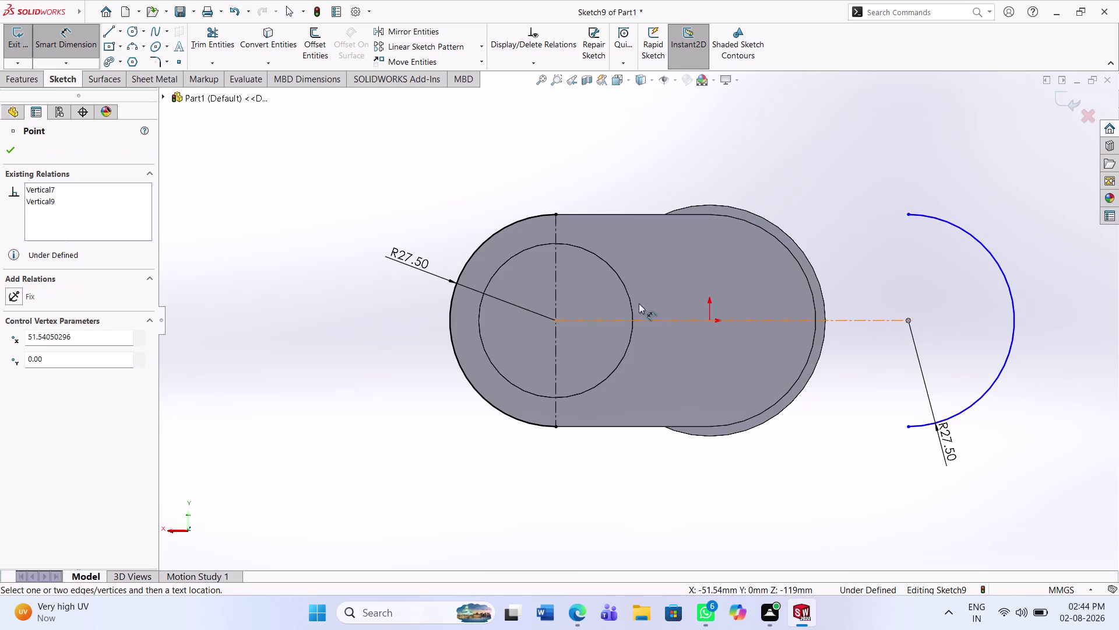
click(557, 321)
click(762, 488)
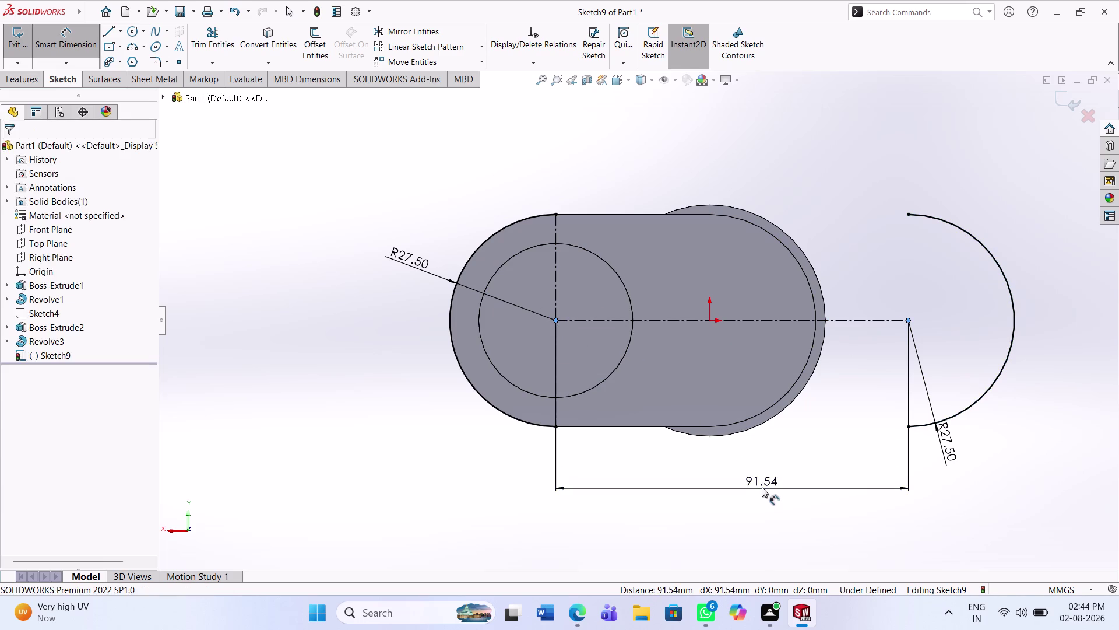
text(80)
key(Return)
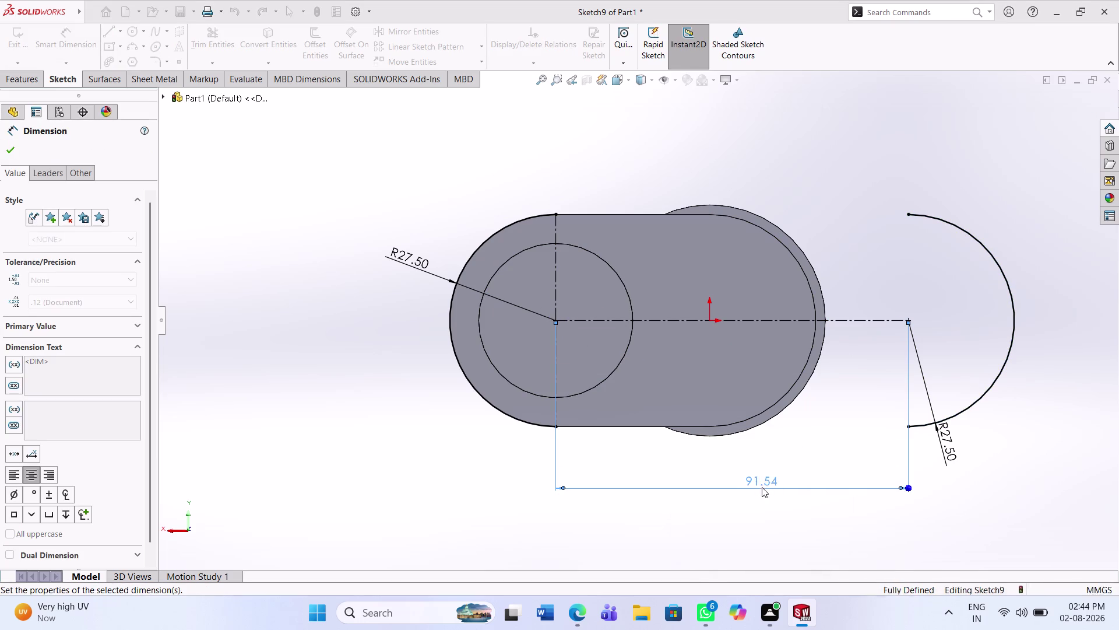
click(931, 561)
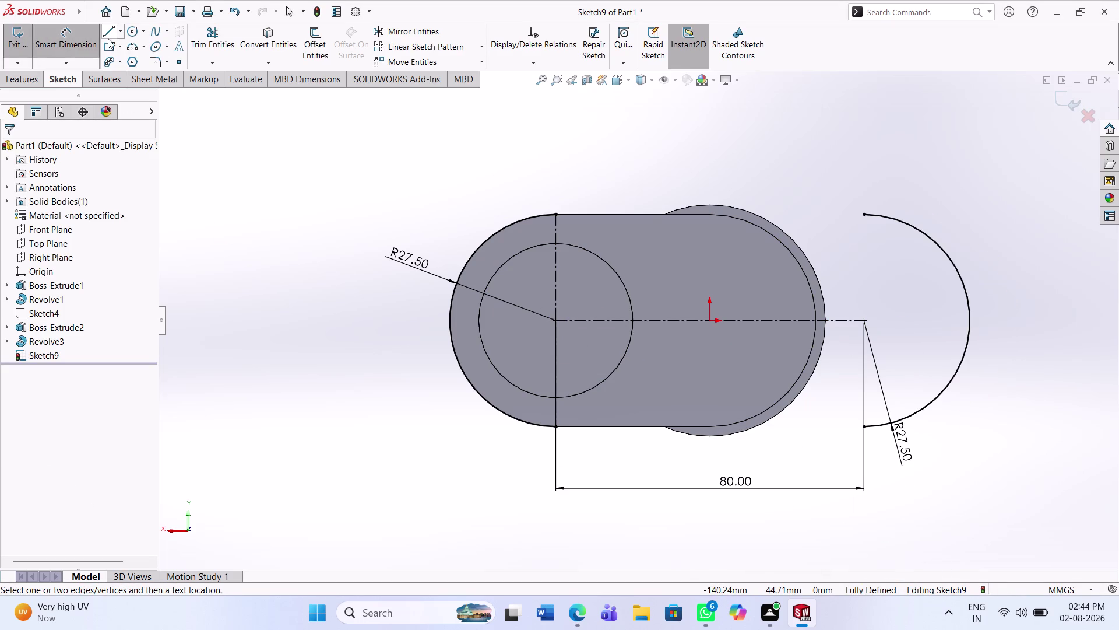
click(107, 36)
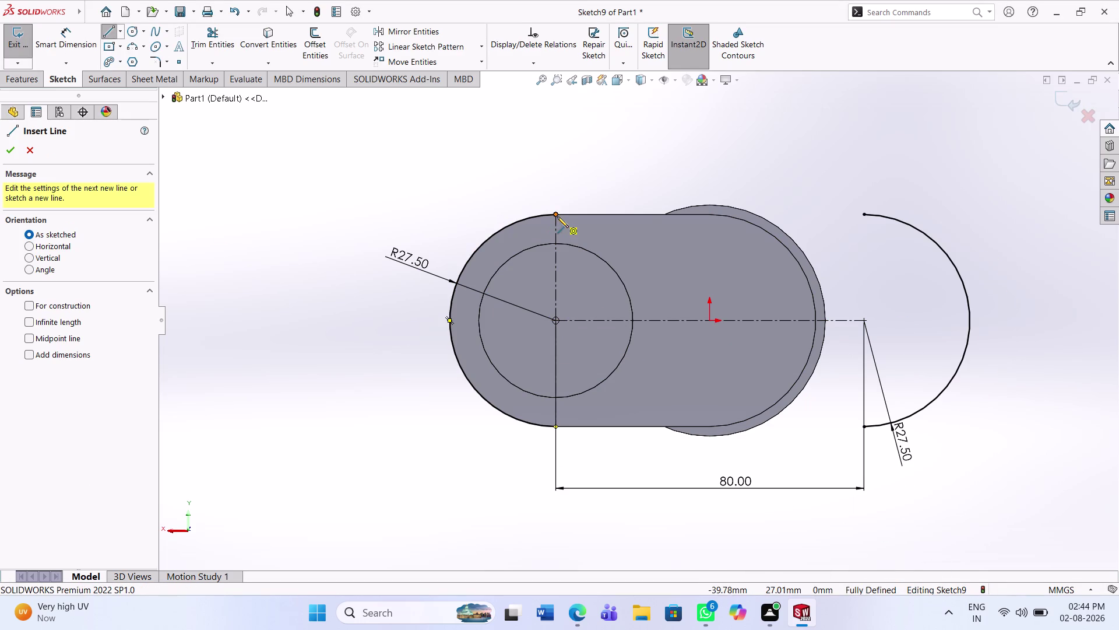
Draw the top line joining the left and right arcs' upper ends.
click(554, 213)
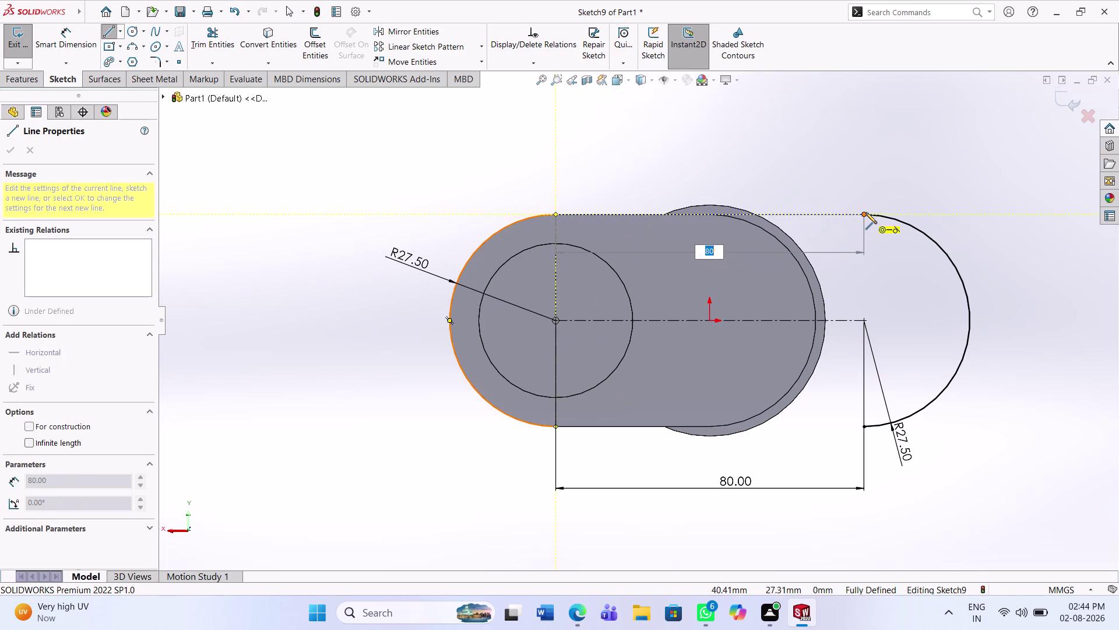
click(866, 213)
key(Escape)
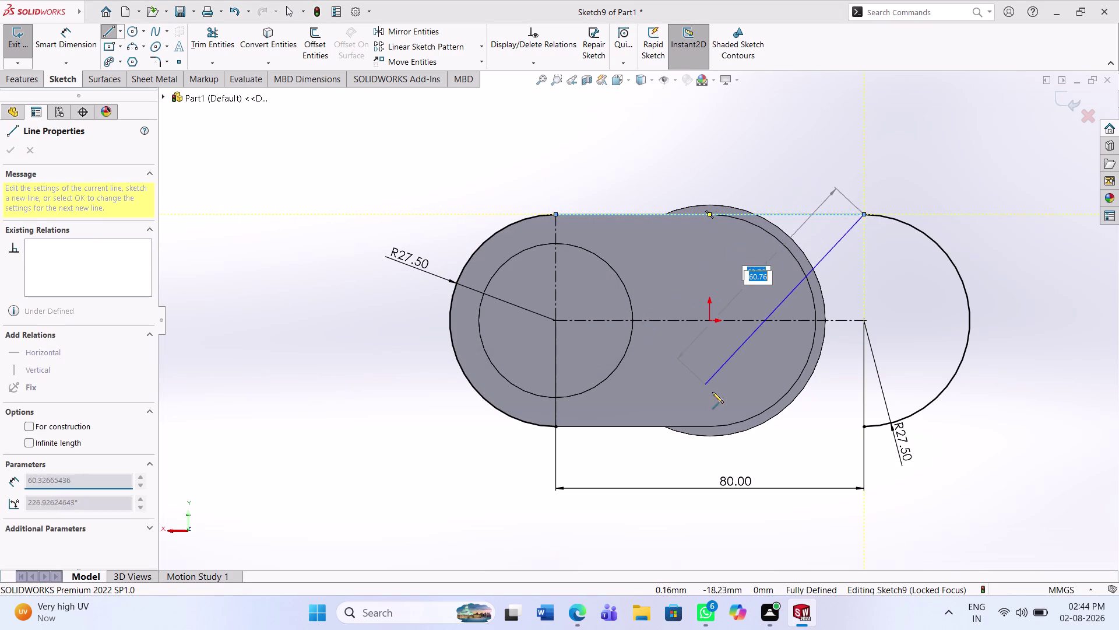
key(Escape)
key(Escape)
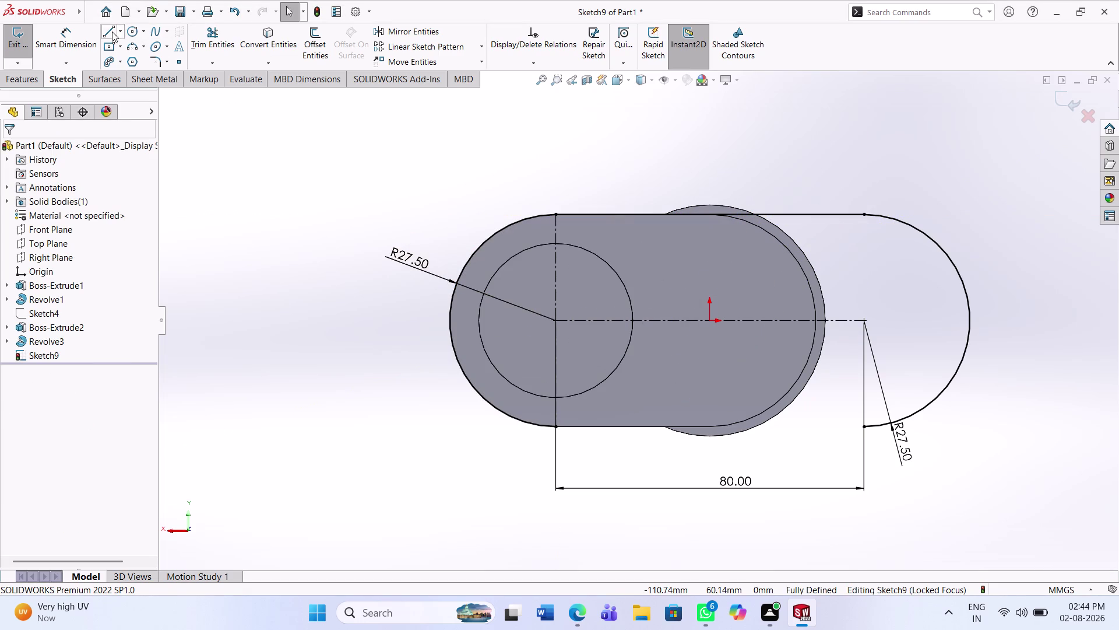
Draw the bottom line joining the arcs' lower ends to close the slot.
click(102, 31)
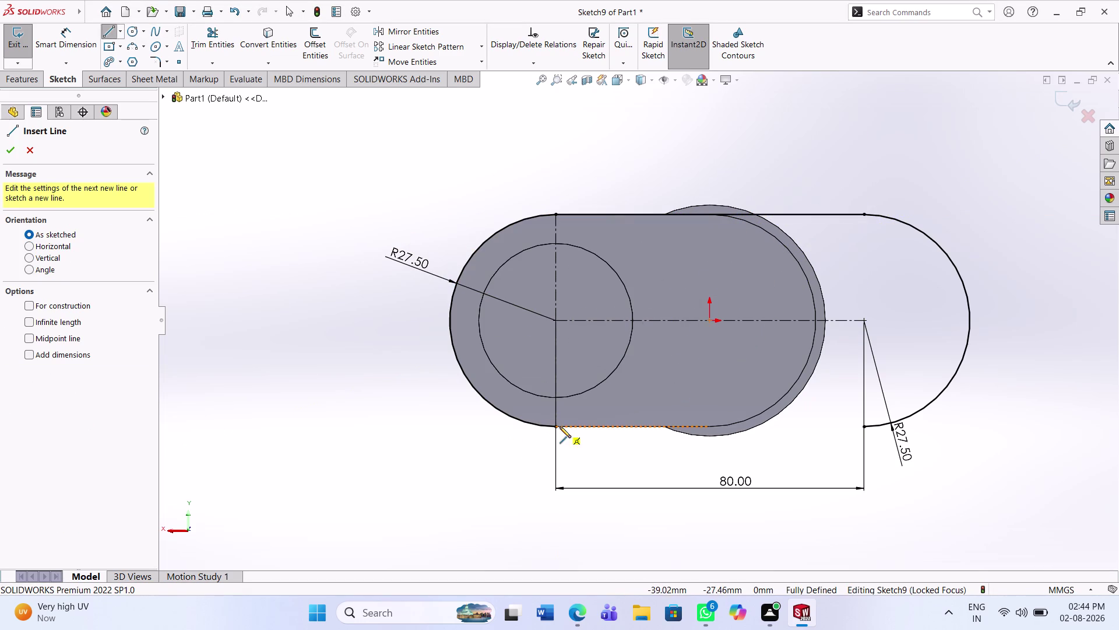
click(554, 426)
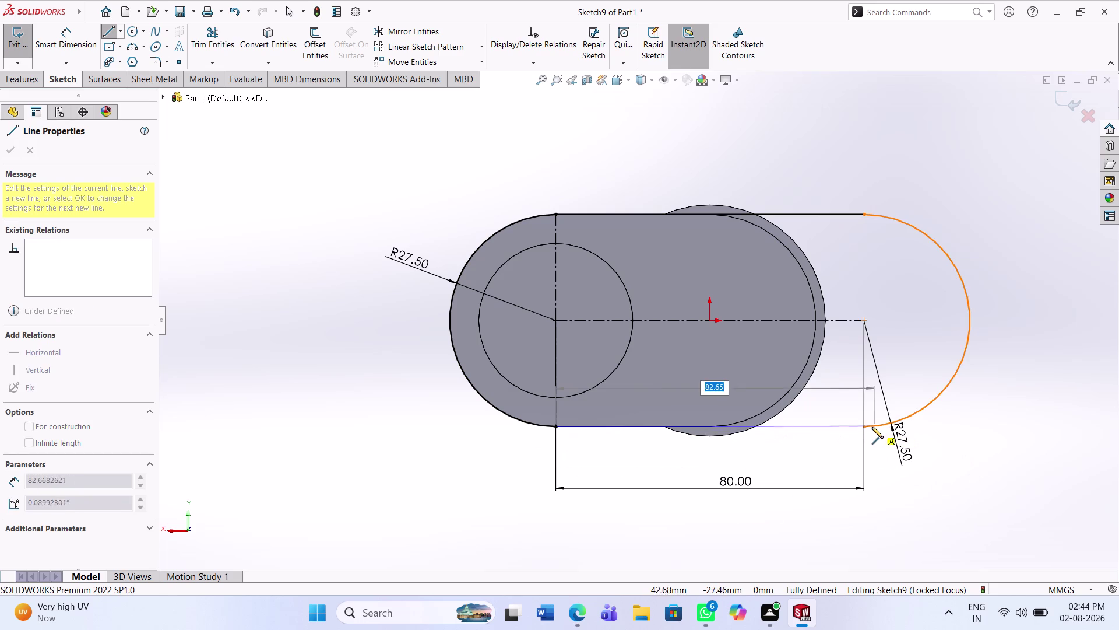
click(865, 425)
key(Escape)
key(Escape)
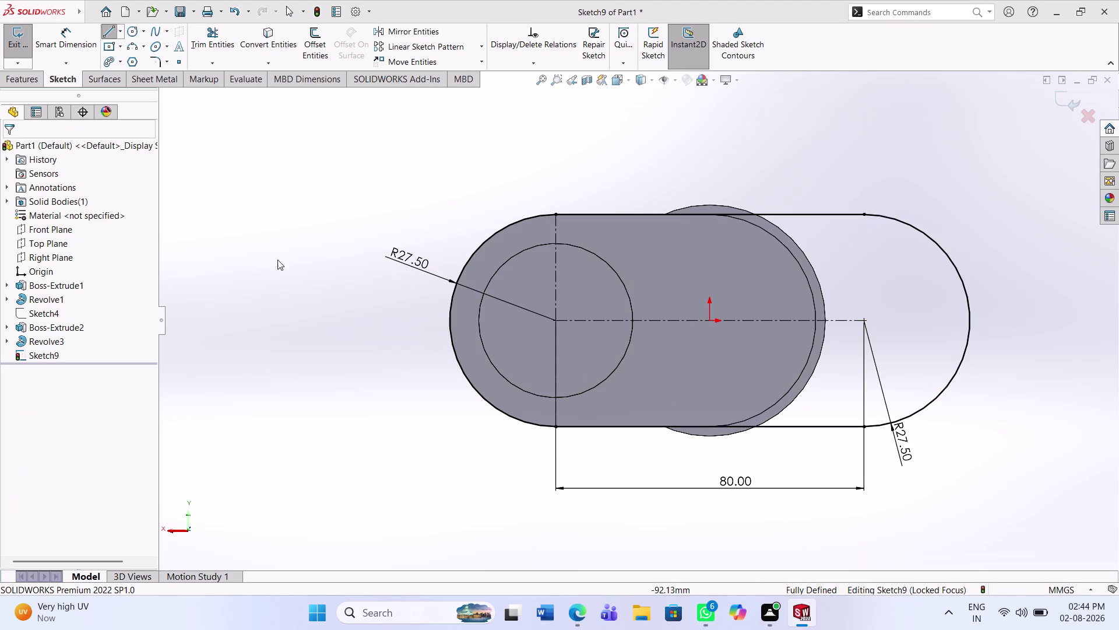
click(15, 76)
click(21, 58)
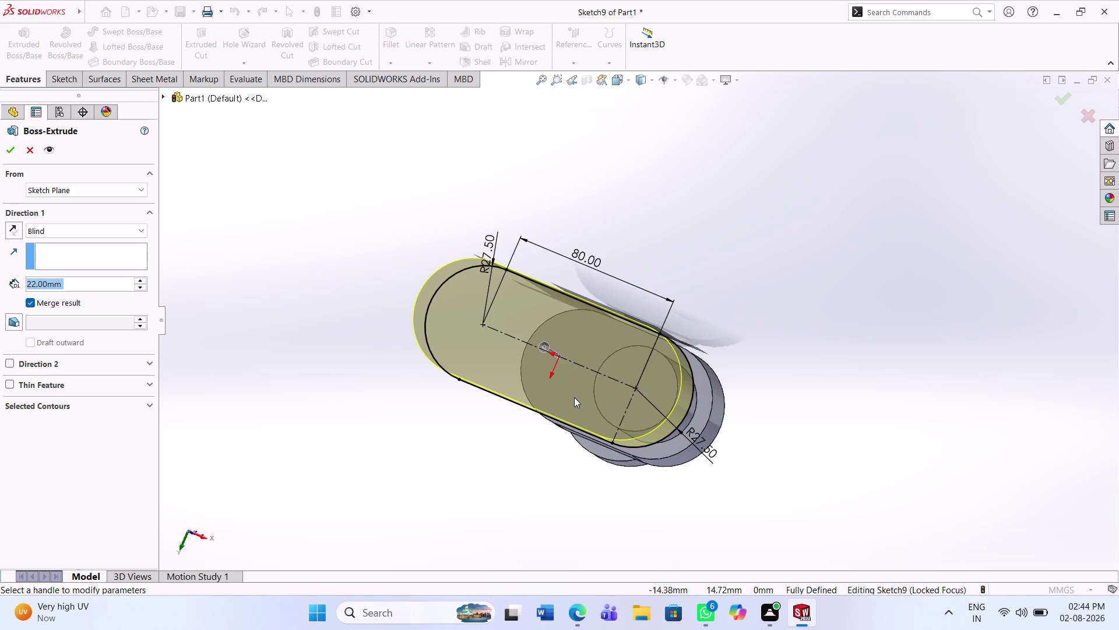
Extrude the obround slot 25 mm as Boss-Extrude3, merged into the part.
text(25)
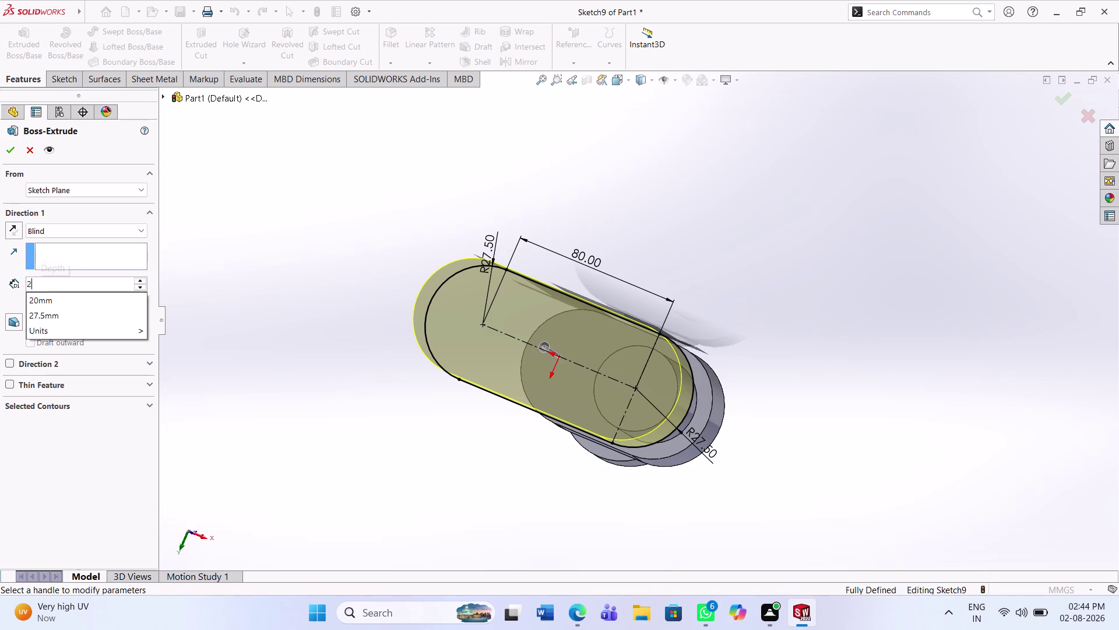
key(Return)
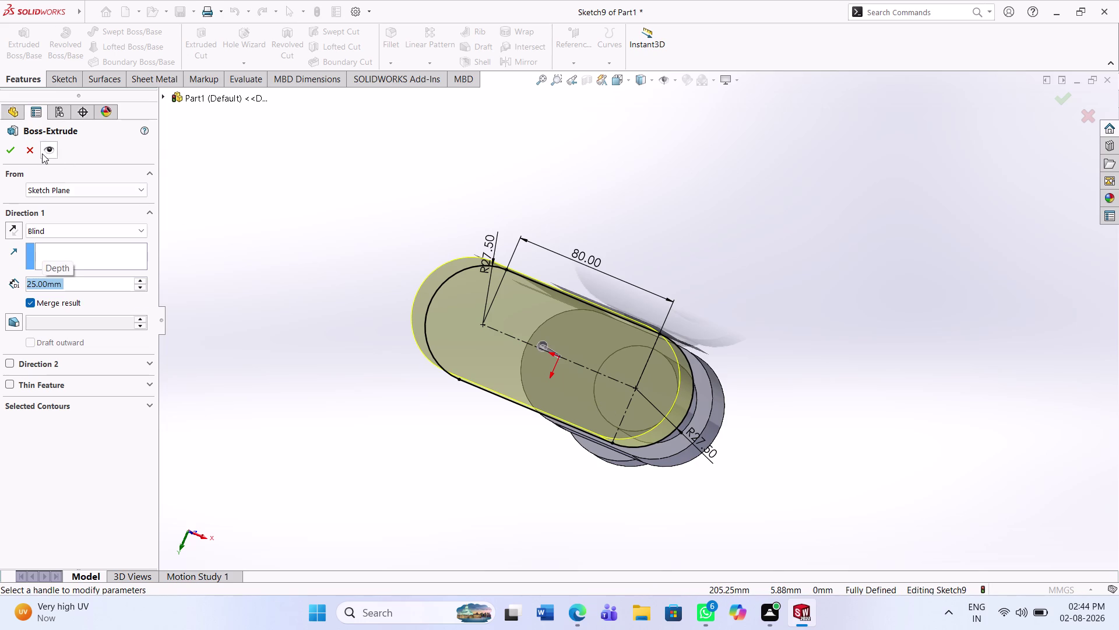
click(8, 152)
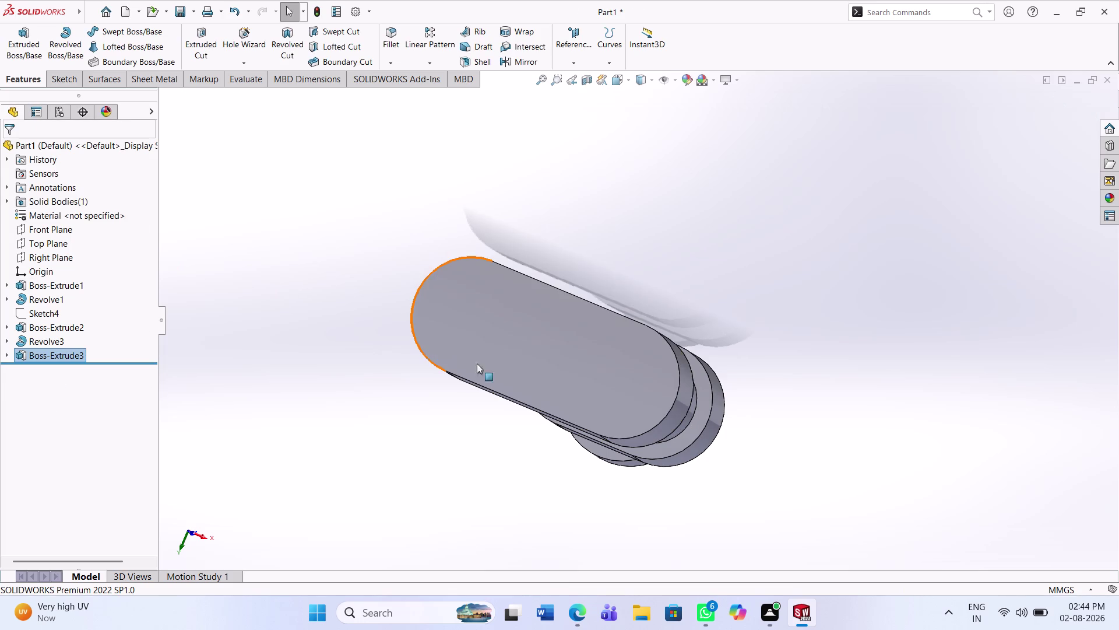
middle_drag(564, 403, 568, 329)
middle_drag(583, 399, 612, 329)
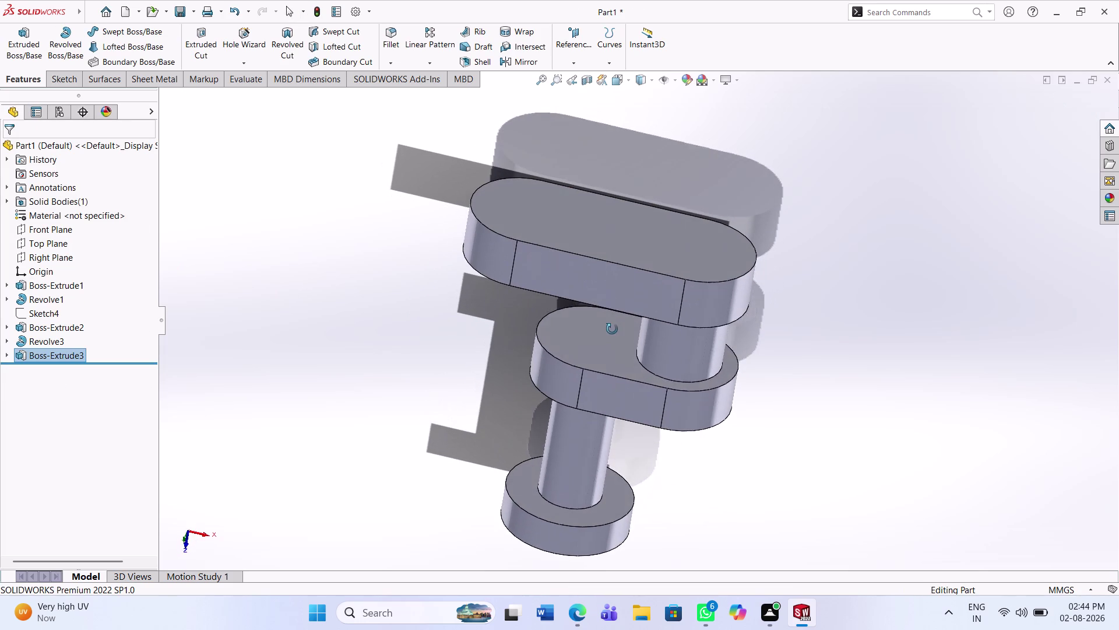
middle_drag(612, 329, 612, 328)
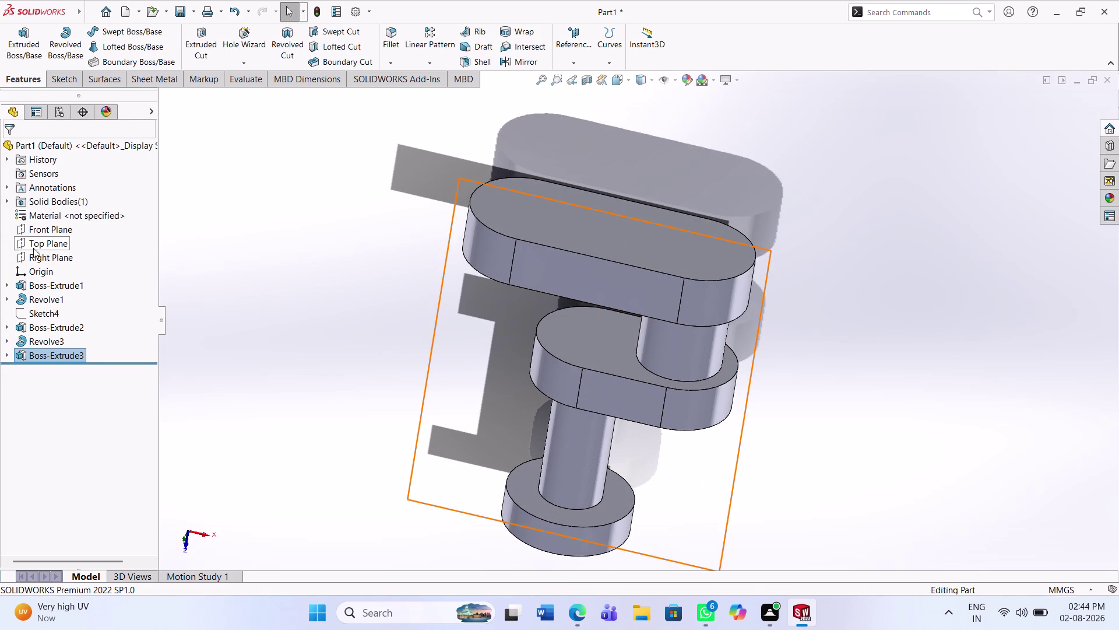
Open a new sketch on the Top Plane.
click(35, 244)
click(40, 226)
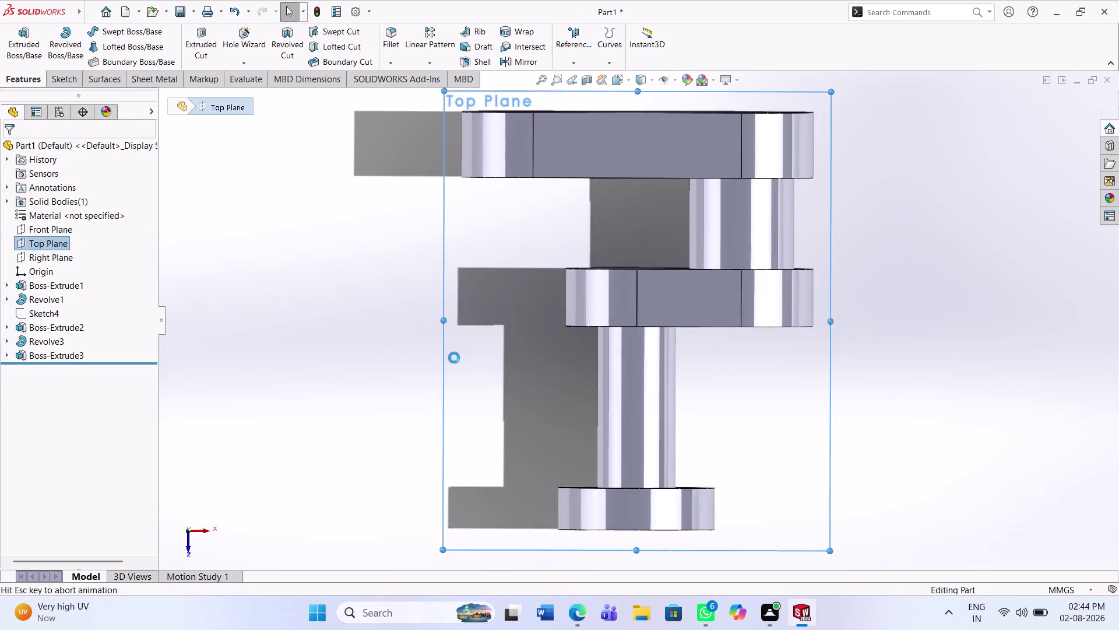
scroll(up, 3)
scroll(up, 3)
scroll(down, 3)
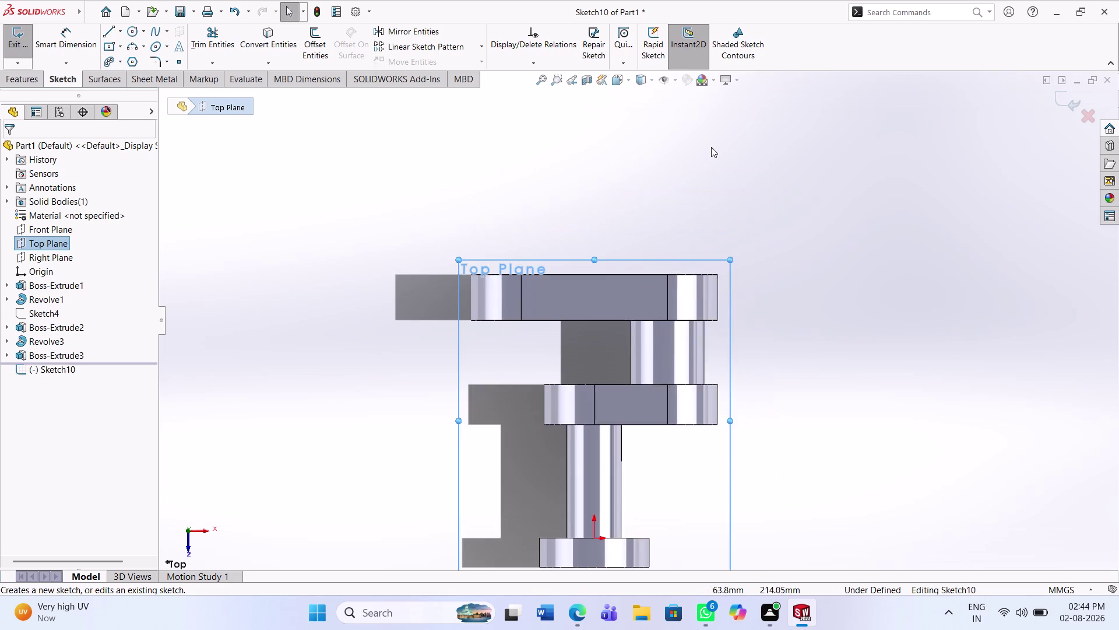
scroll(down, 3)
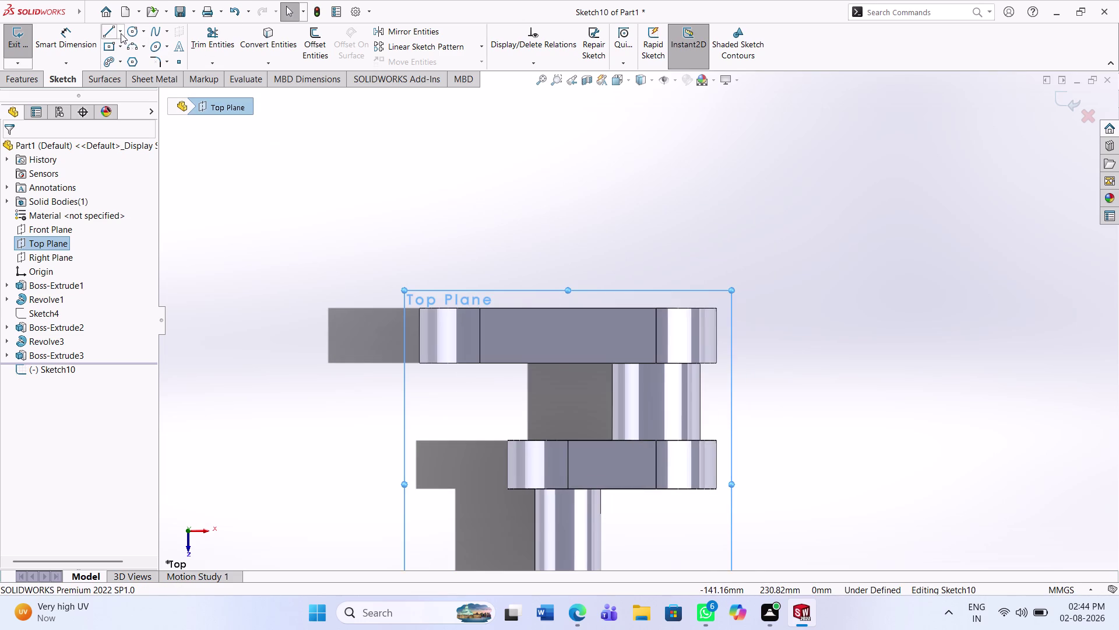
Draw a vertical centerline rising straight up from the upper link's edge.
click(120, 32)
click(127, 59)
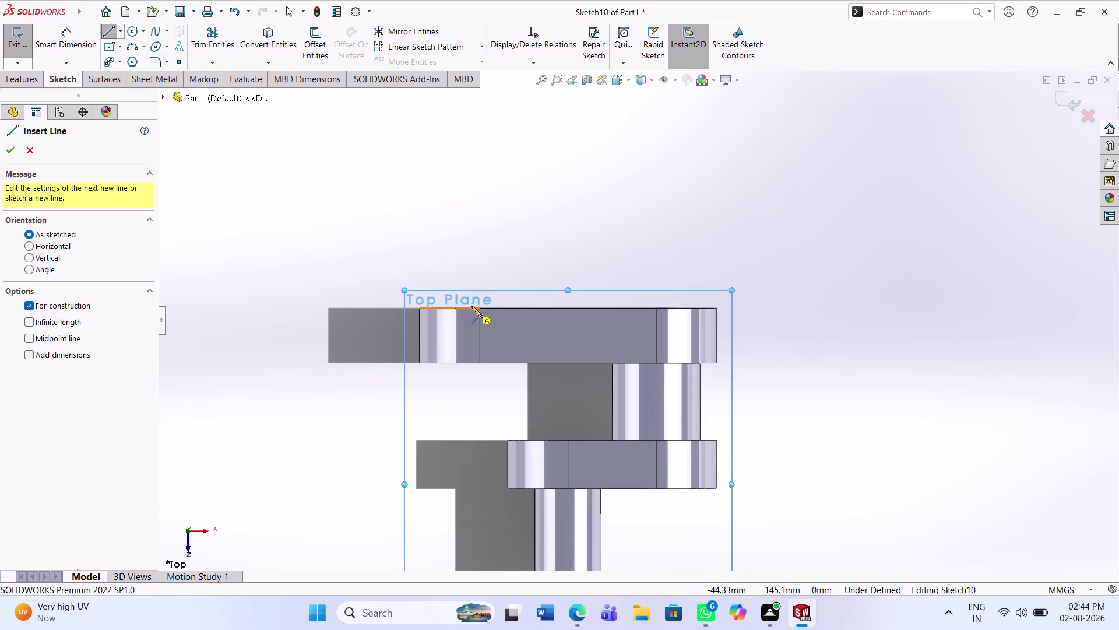
click(480, 308)
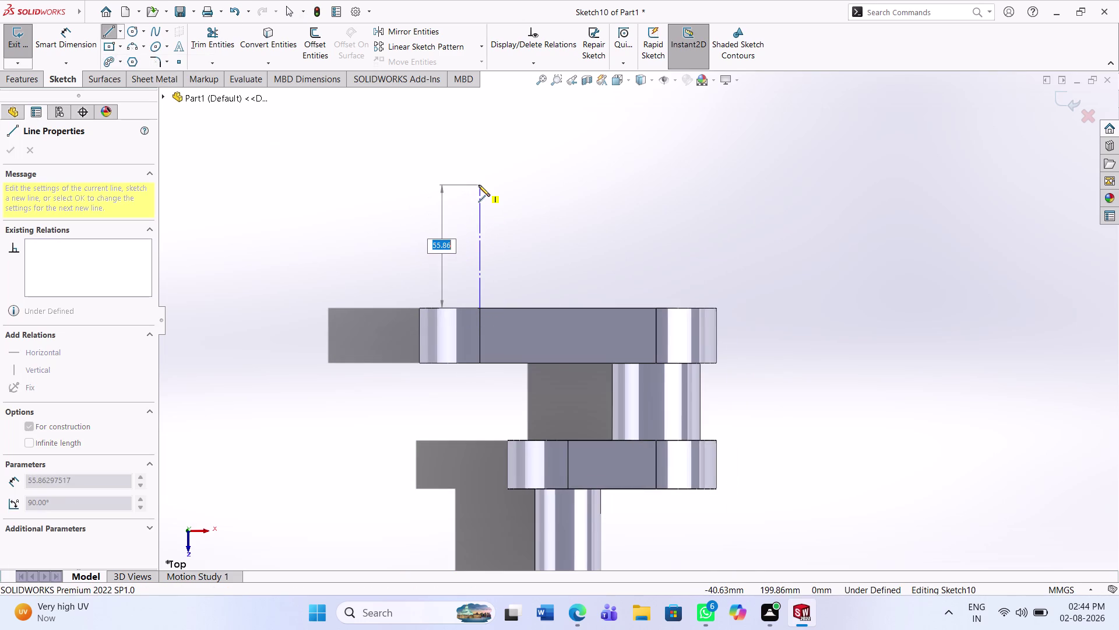
click(479, 184)
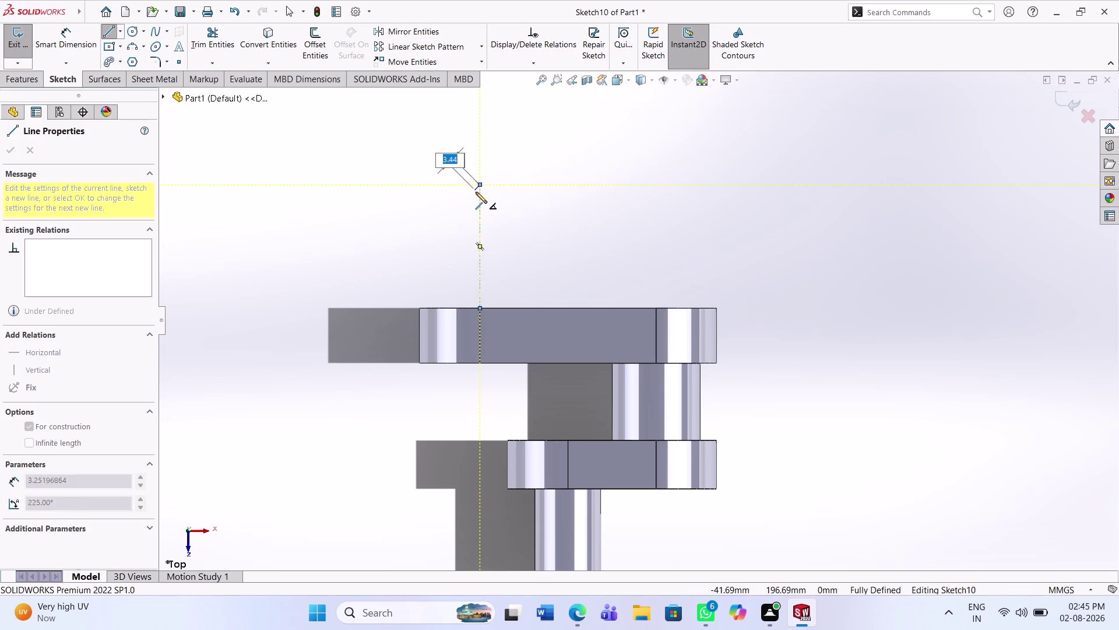
key(Escape)
key(Escape)
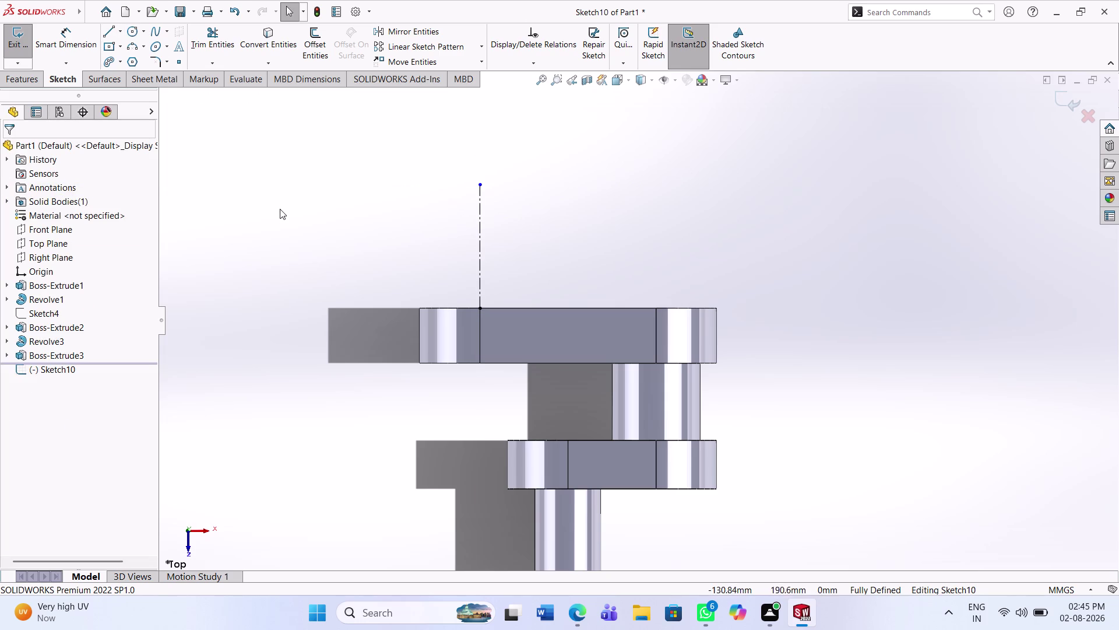
scroll(up, 3)
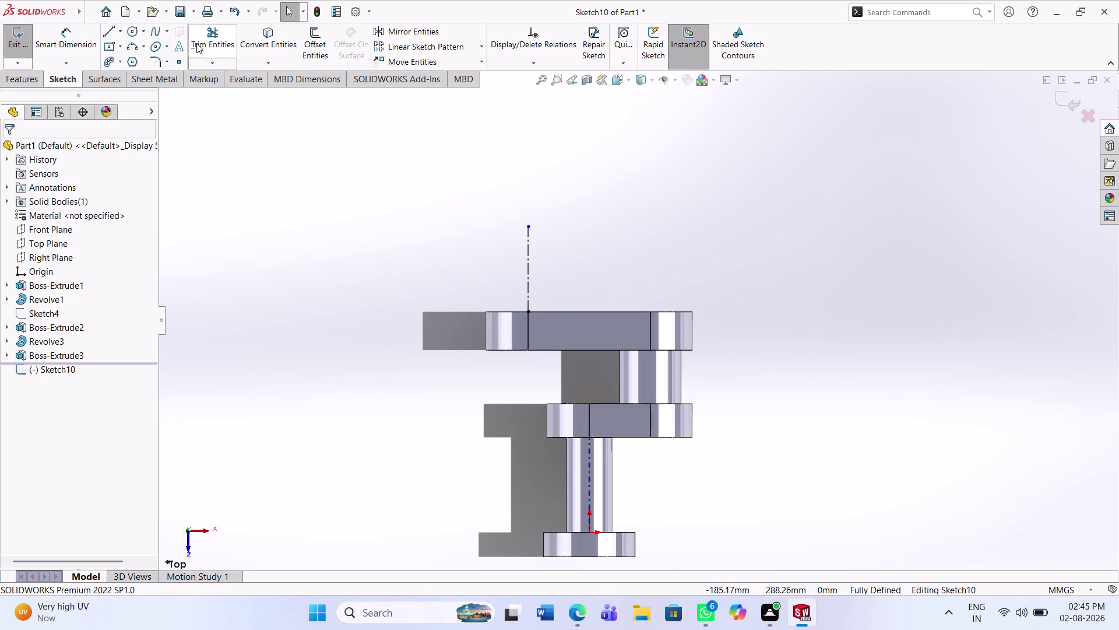
Draw the profile's top edge and side line from the centerline's top down to the link edge.
click(108, 30)
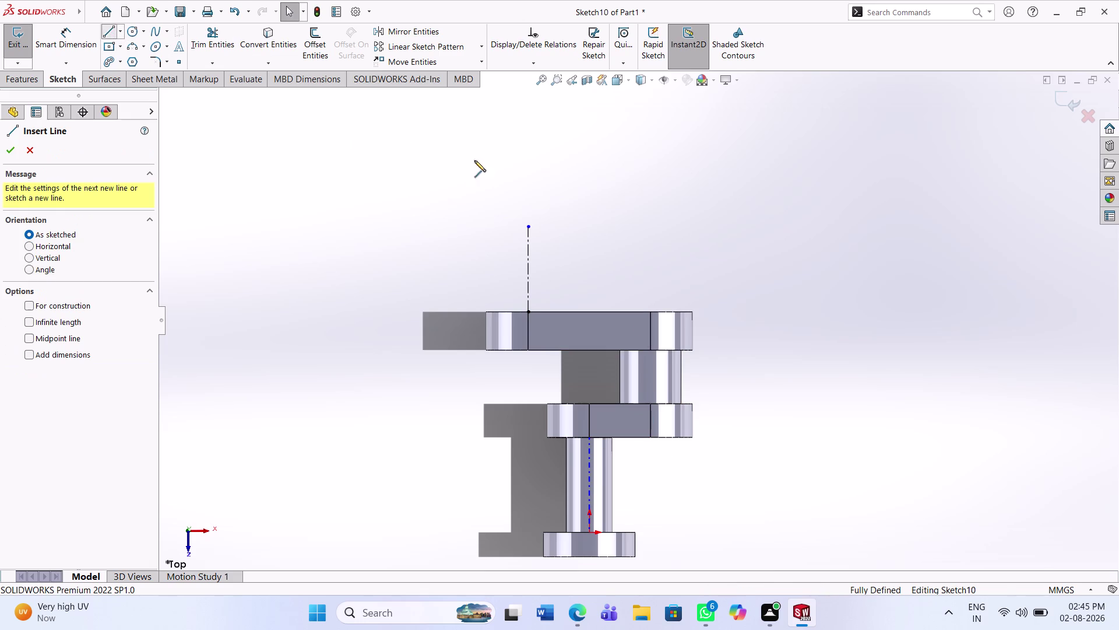
click(531, 227)
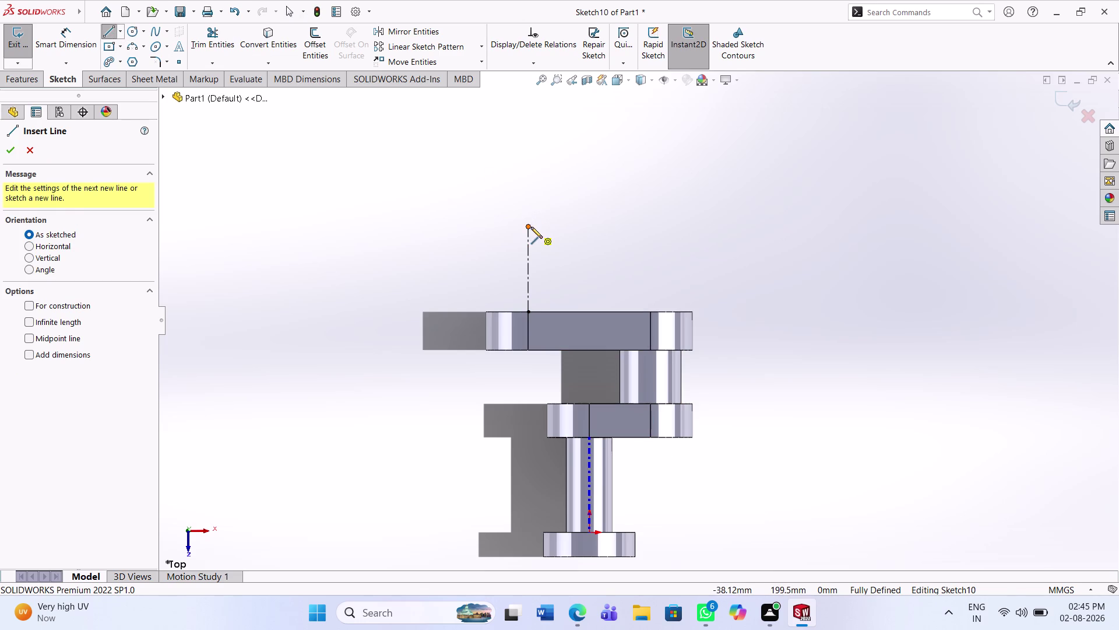
click(579, 226)
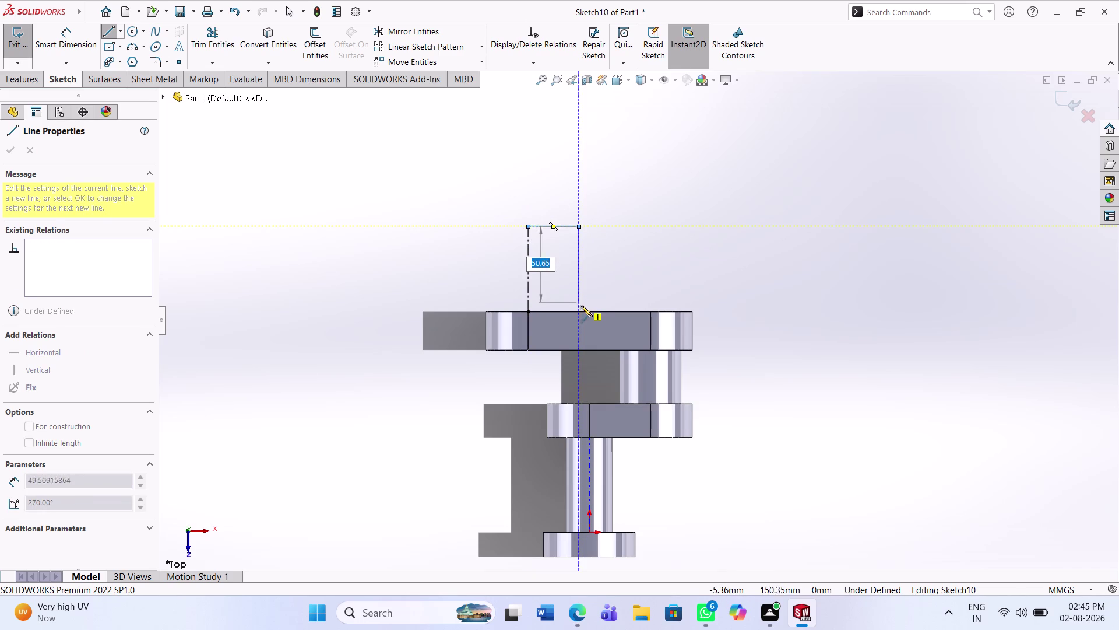
click(582, 311)
click(528, 313)
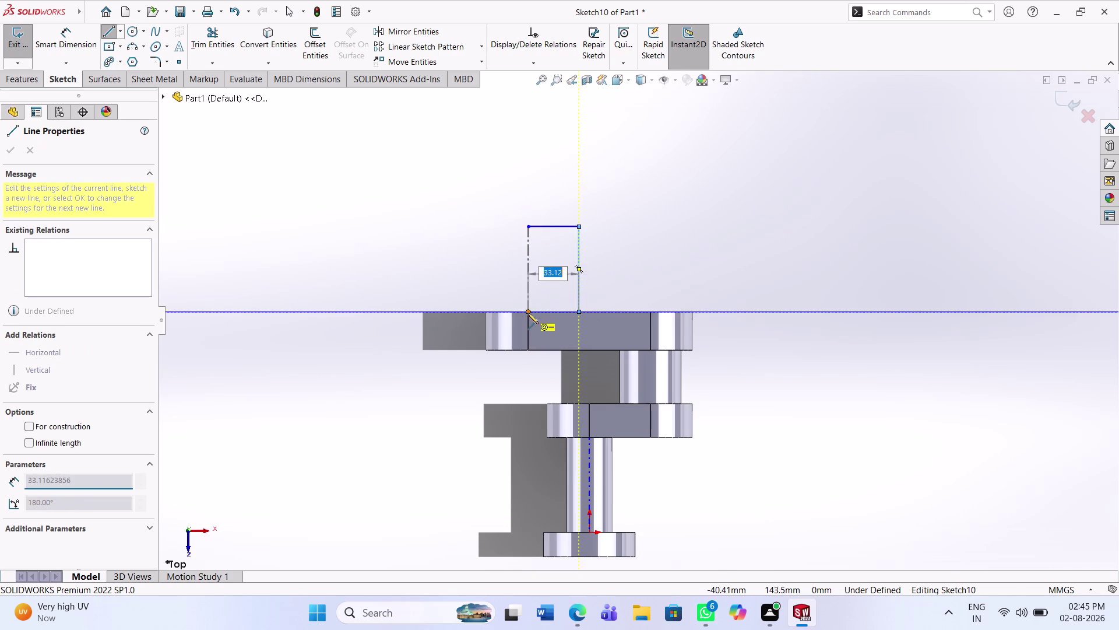
key(Escape)
key(Escape)
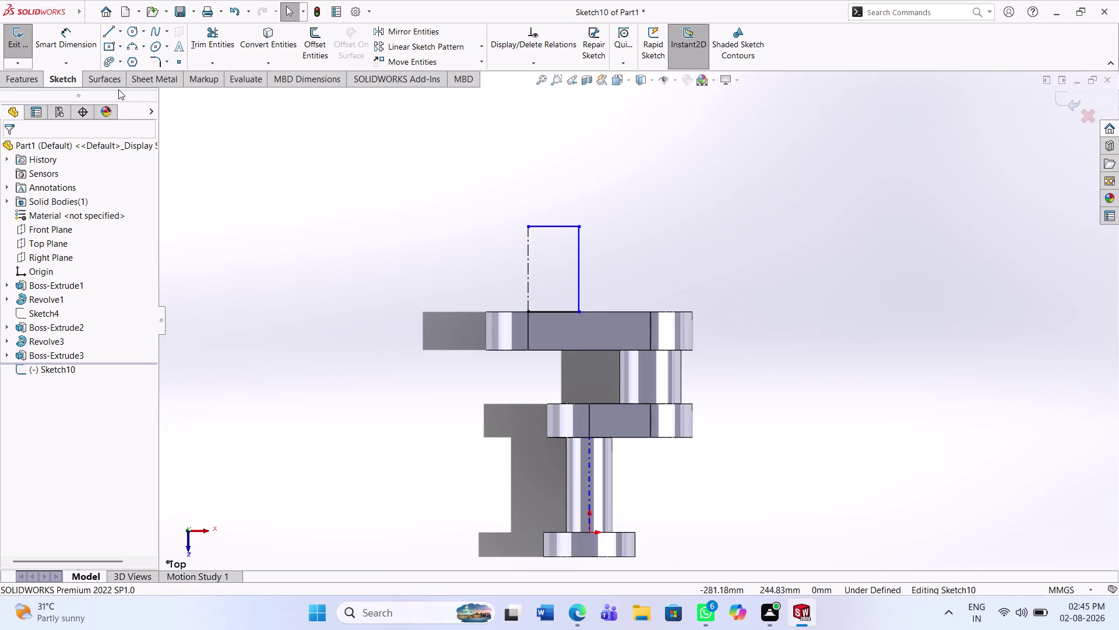
Dimension Sketch10's top line to 22.50 mm, then place a height dimension on its right side.
click(88, 38)
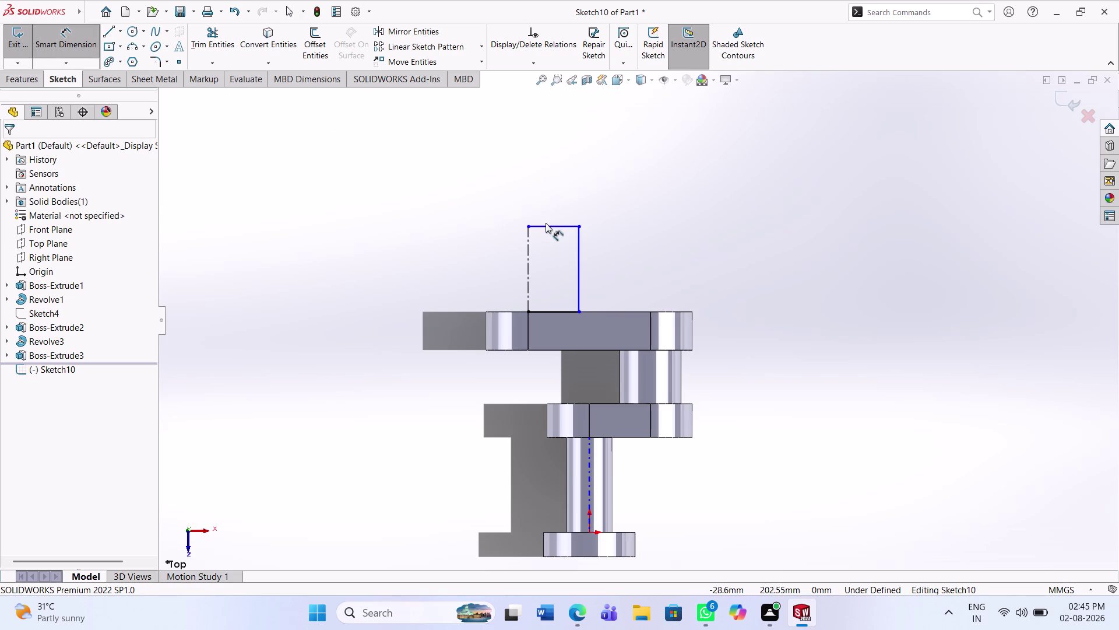
click(546, 226)
click(556, 257)
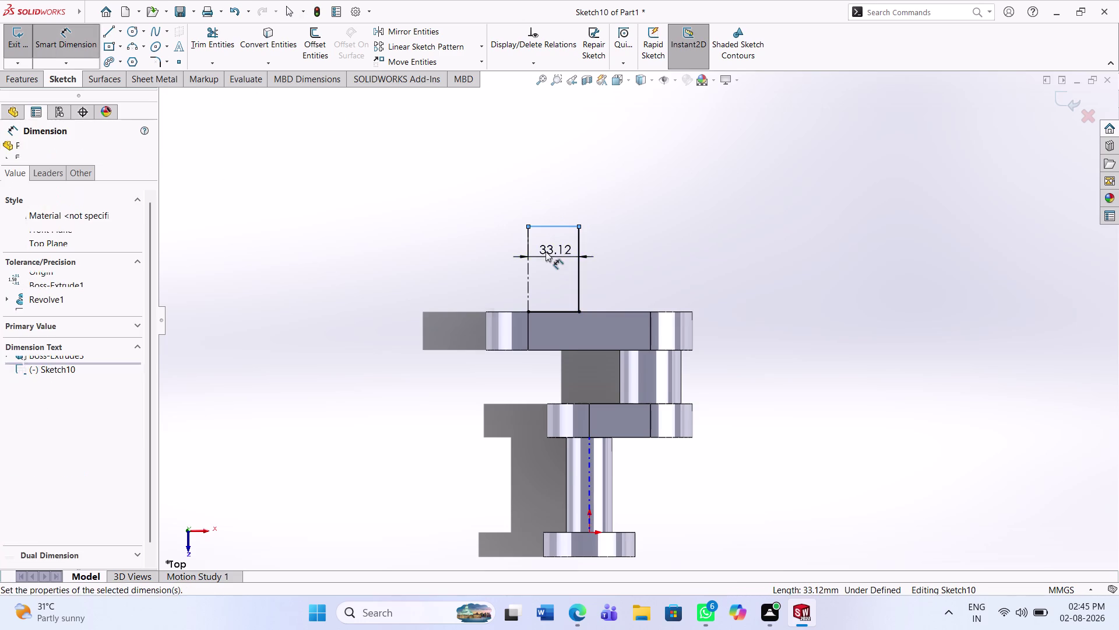
text(22)
key(Return)
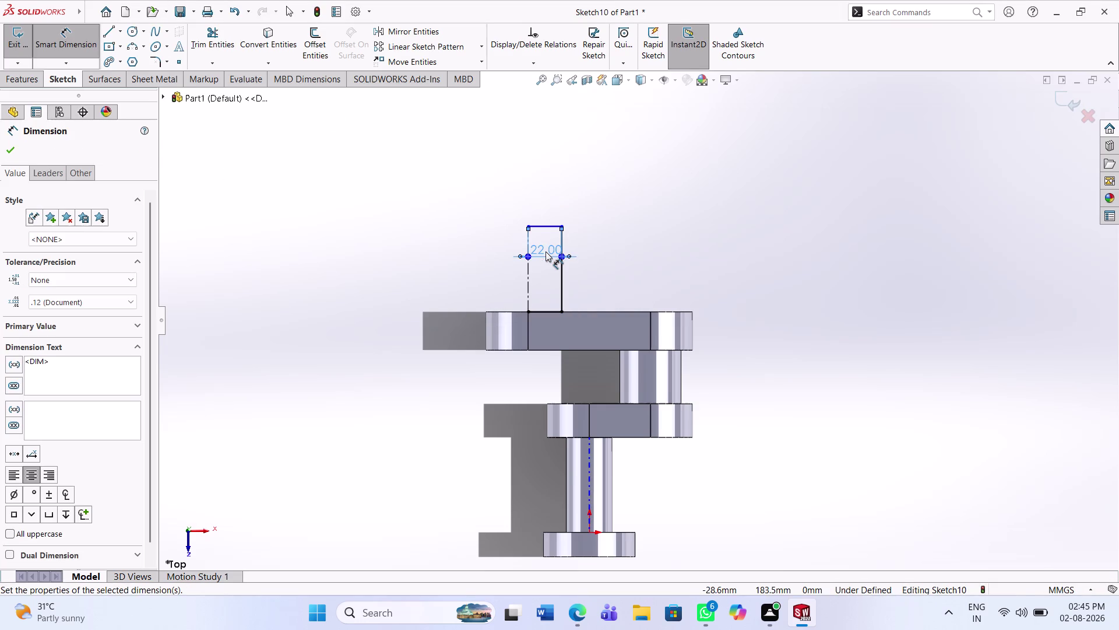
click(546, 251)
text(22)
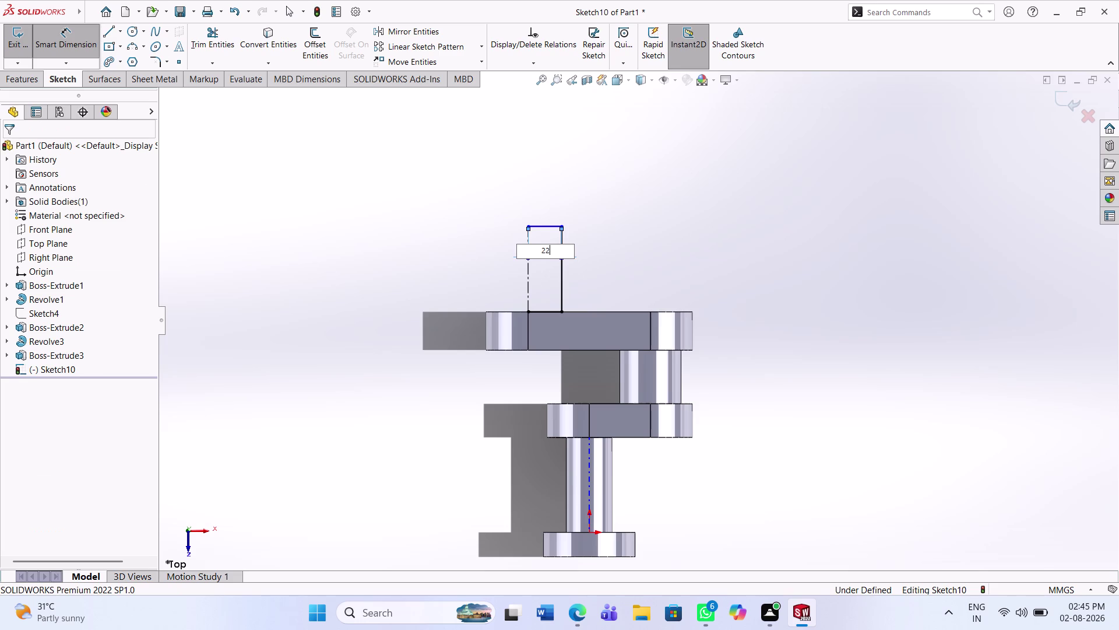
text(.5)
key(Return)
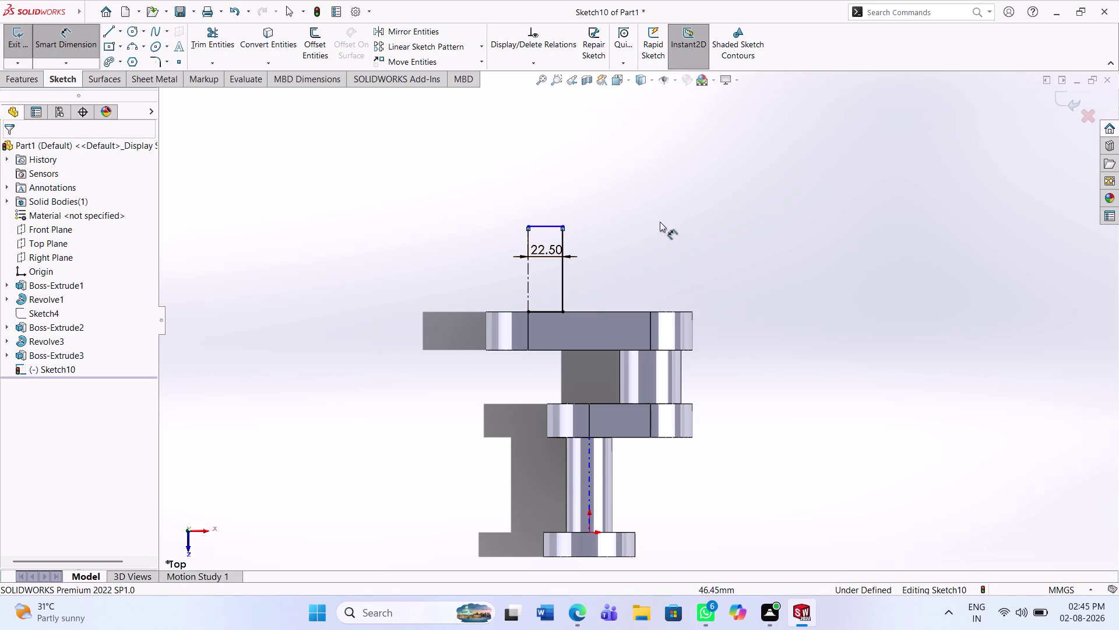
click(563, 262)
click(602, 261)
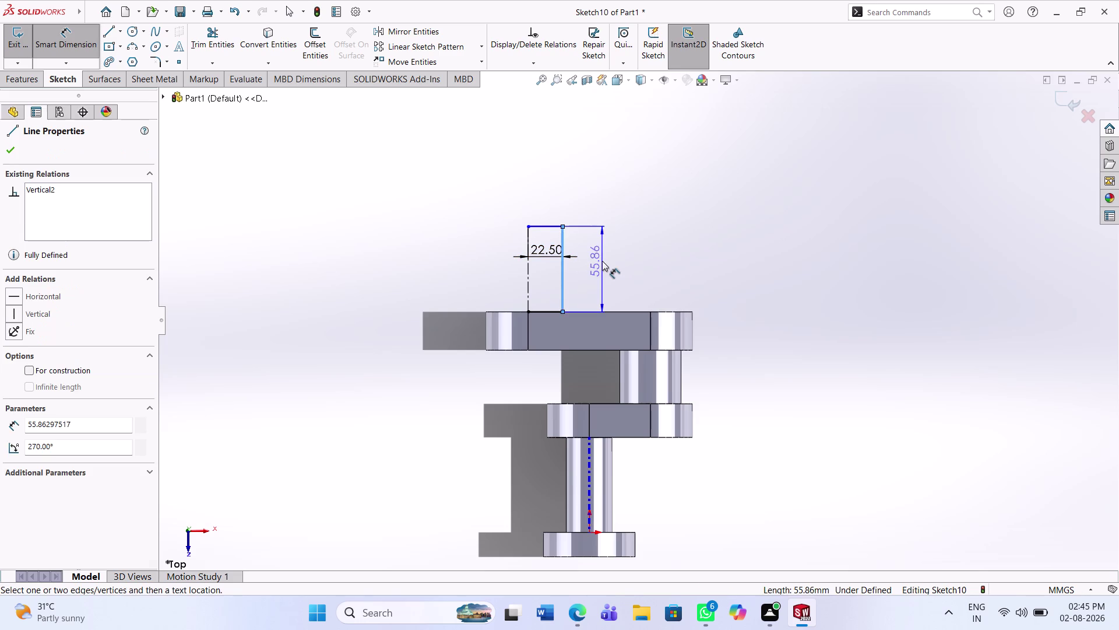